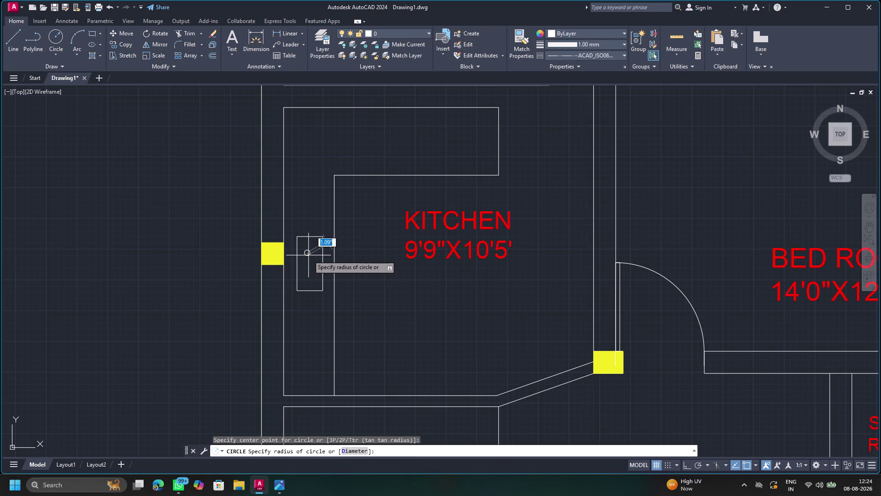
Draw two small stacked circles inside the kitchen wall fixture, like stove burners.
click(308, 255)
click(307, 274)
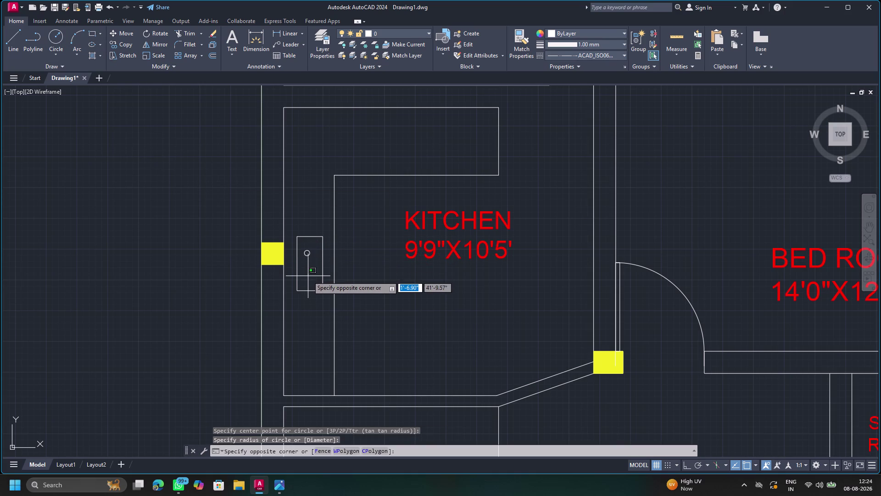
click(52, 43)
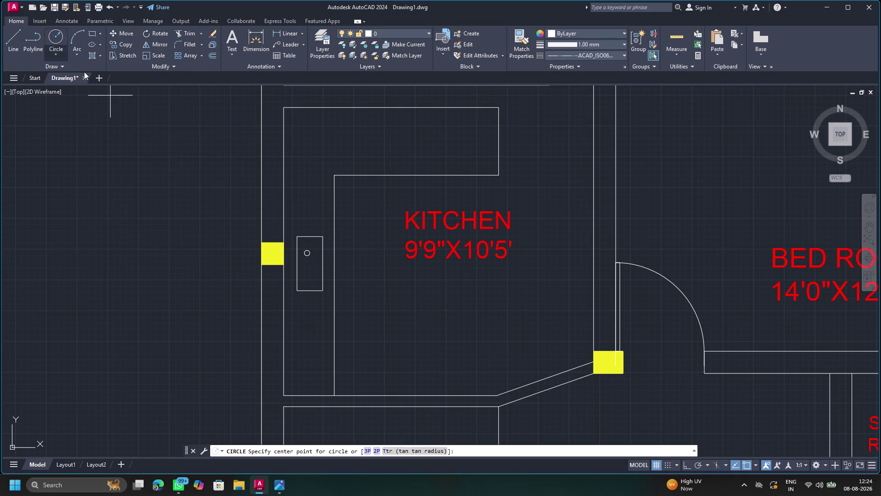
click(307, 276)
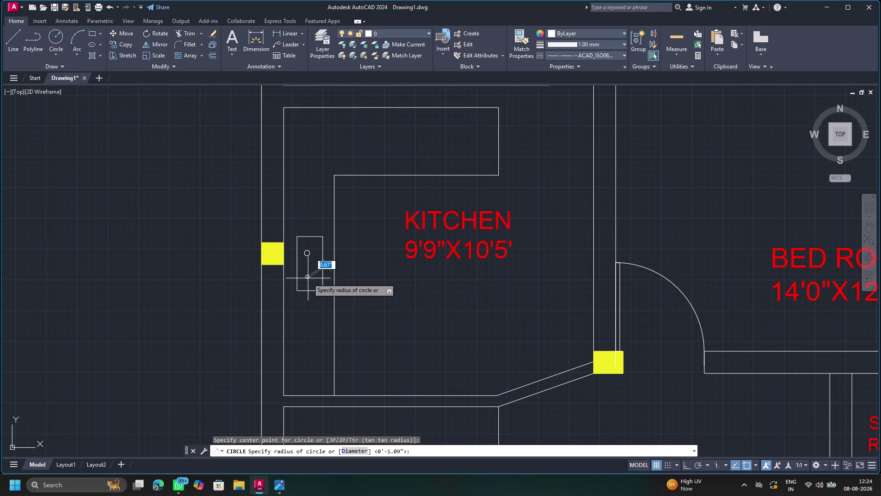
click(308, 278)
key(Escape)
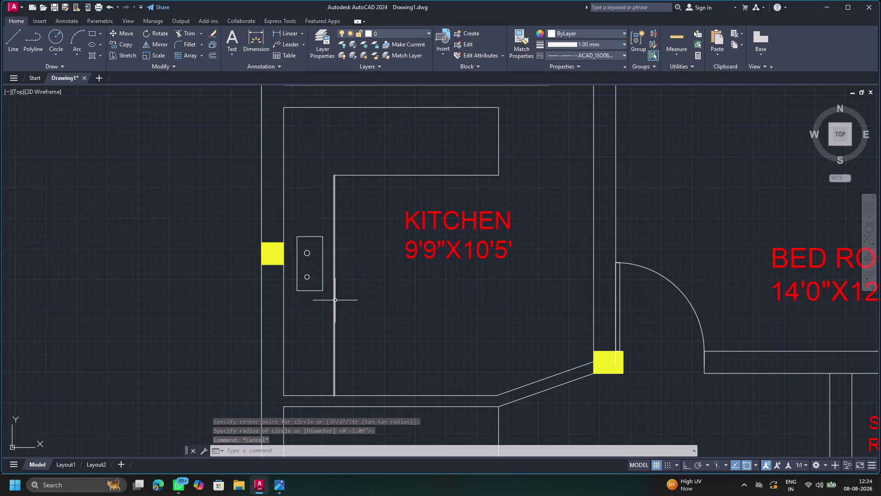
middle_drag(358, 326, 327, 237)
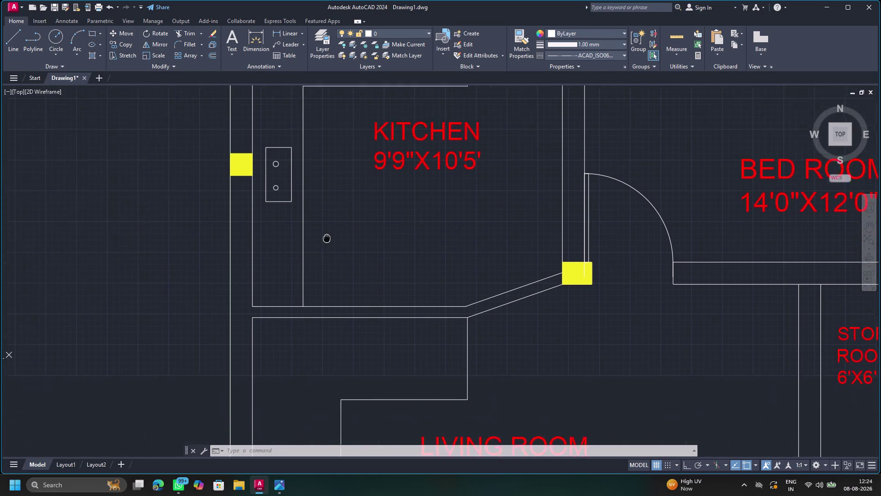
Copy the counter unit's vertical edge as a 3-copy array spaced leftward.
middle_drag(327, 237, 314, 209)
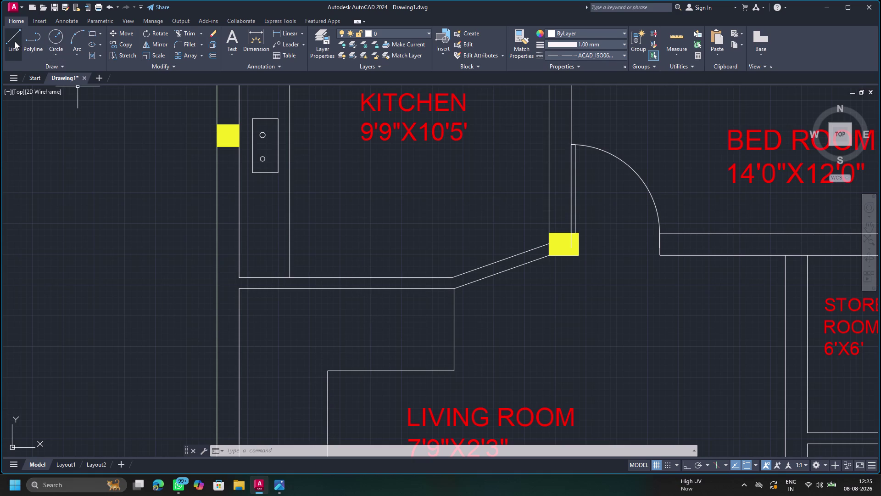
click(454, 347)
key(c)
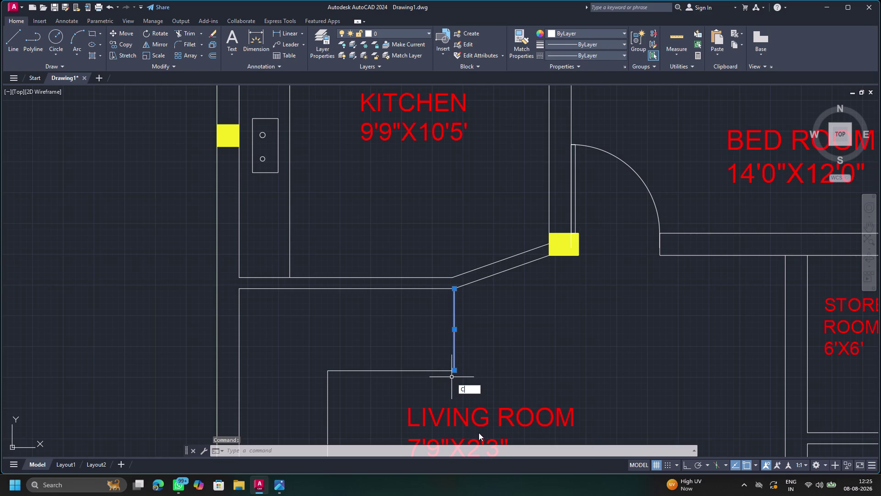
click(503, 407)
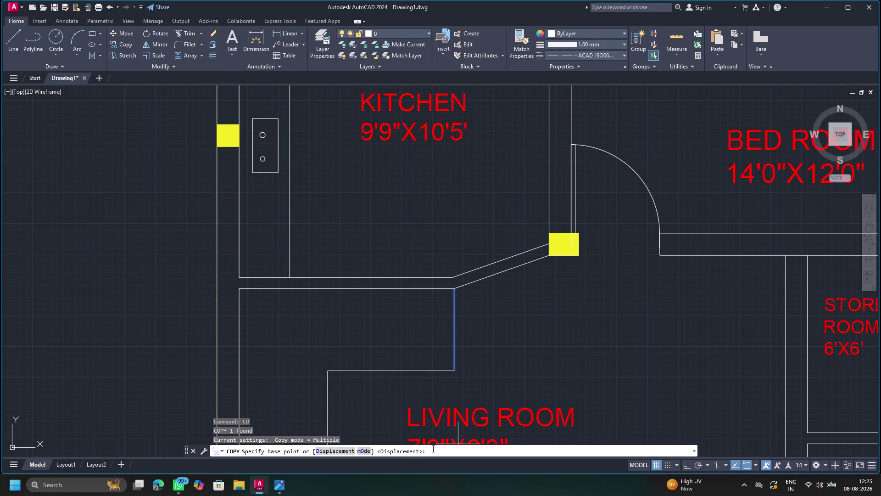
click(455, 371)
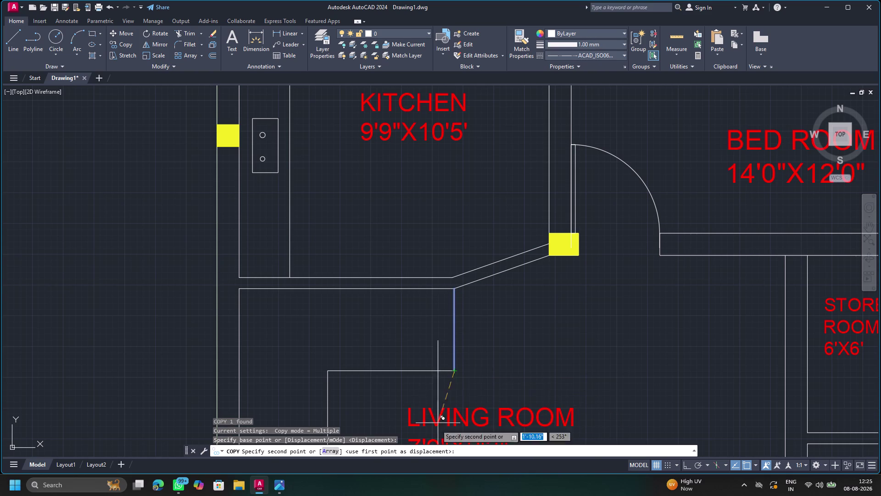
click(336, 449)
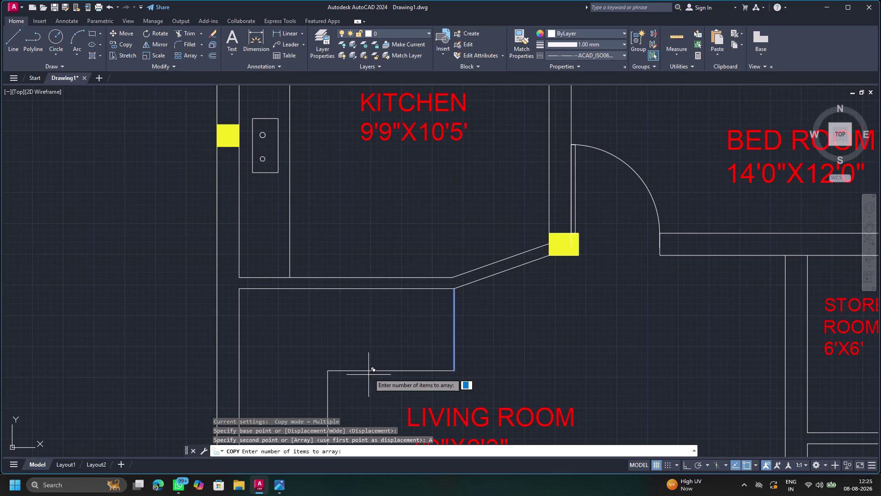
key(3)
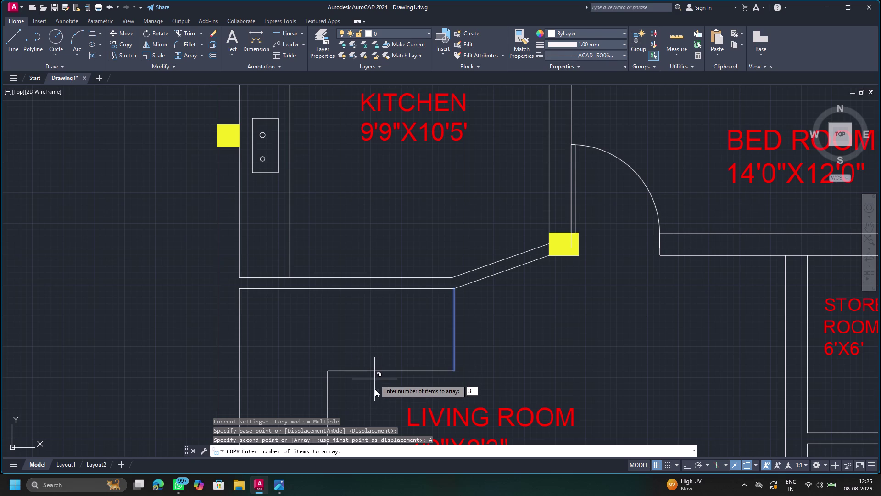
key(Return)
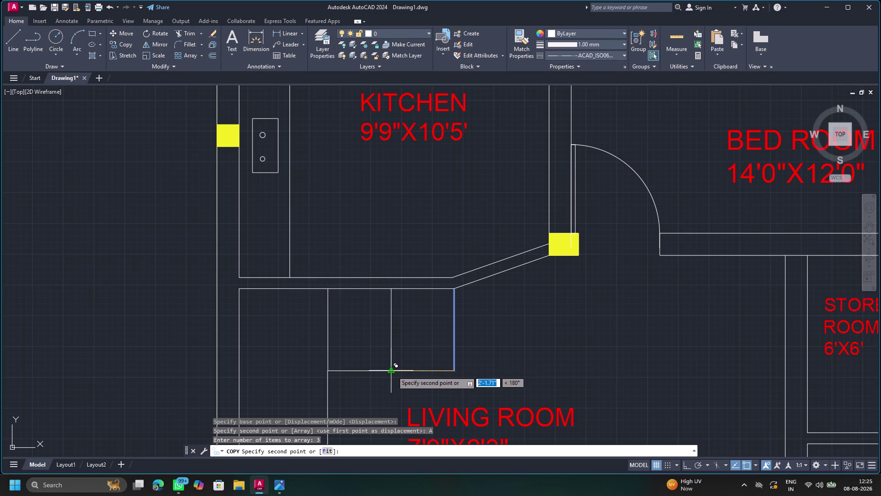
click(393, 371)
key(Escape)
scroll(down, 3)
middle_drag(385, 397, 428, 258)
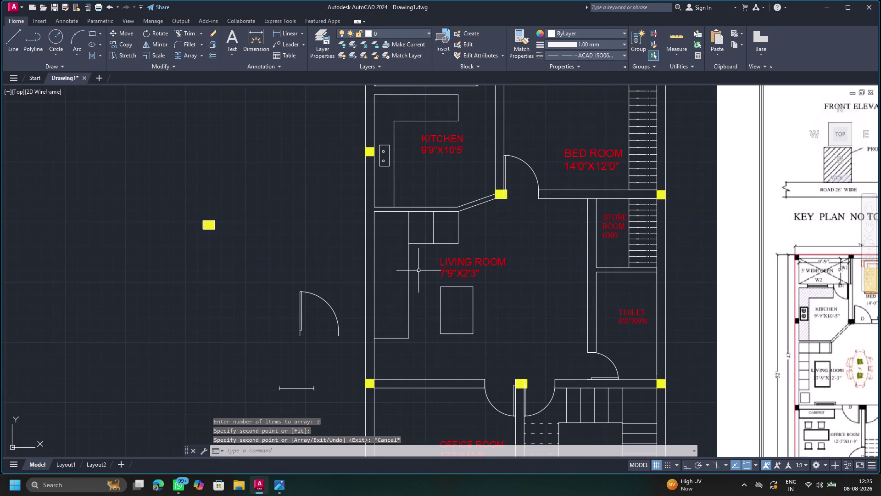
Copy the cabinet's bottom line as a 4-copy array spaced upward, with Ortho on.
click(394, 338)
key(c)
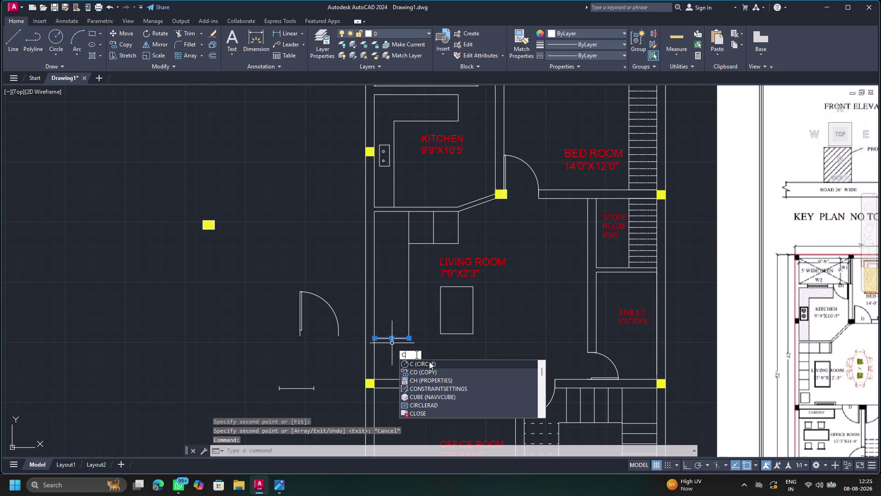
click(432, 370)
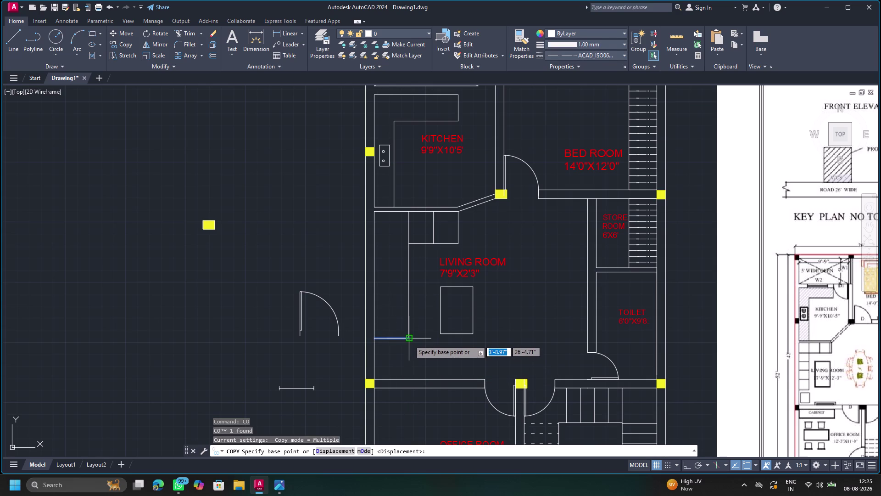
click(409, 340)
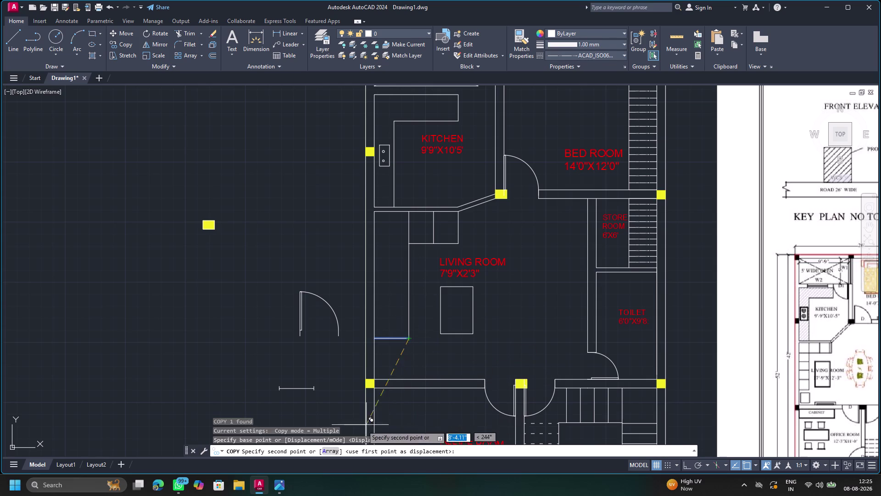
click(337, 450)
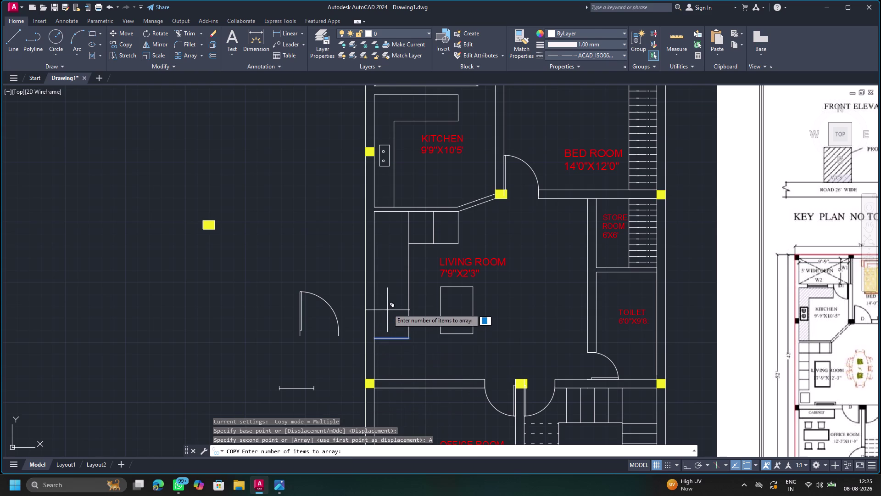
key(4)
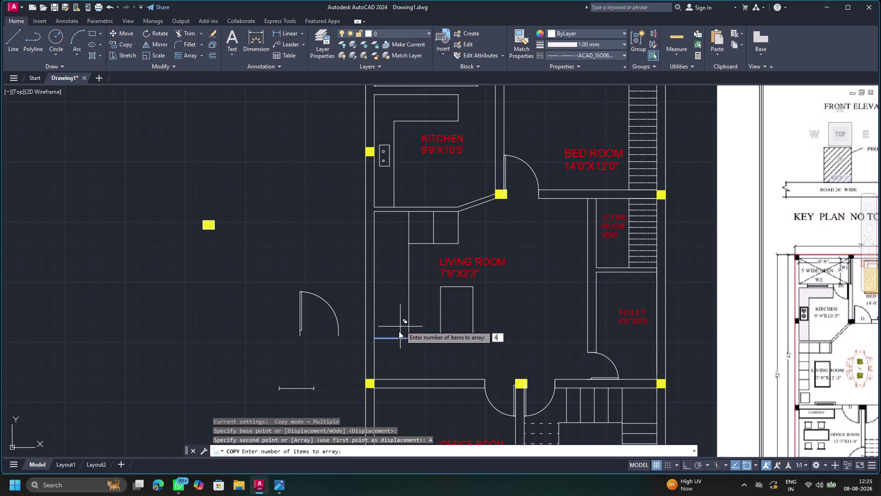
key(Return)
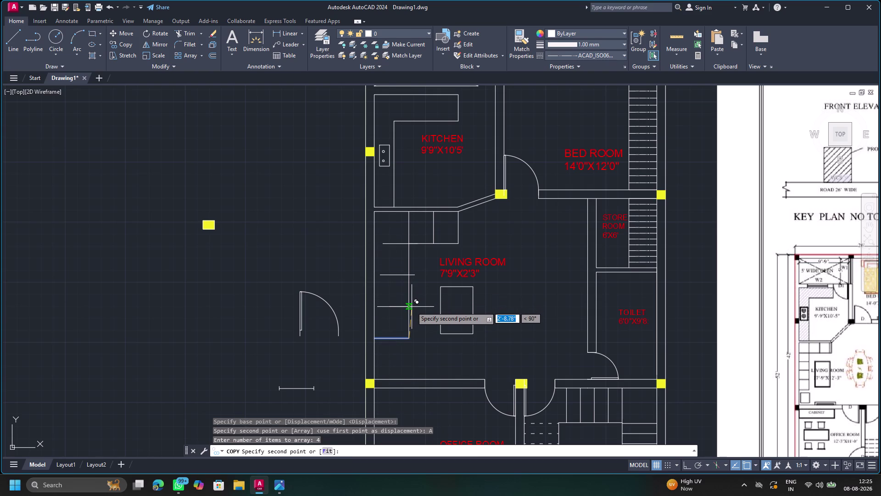
key(F8)
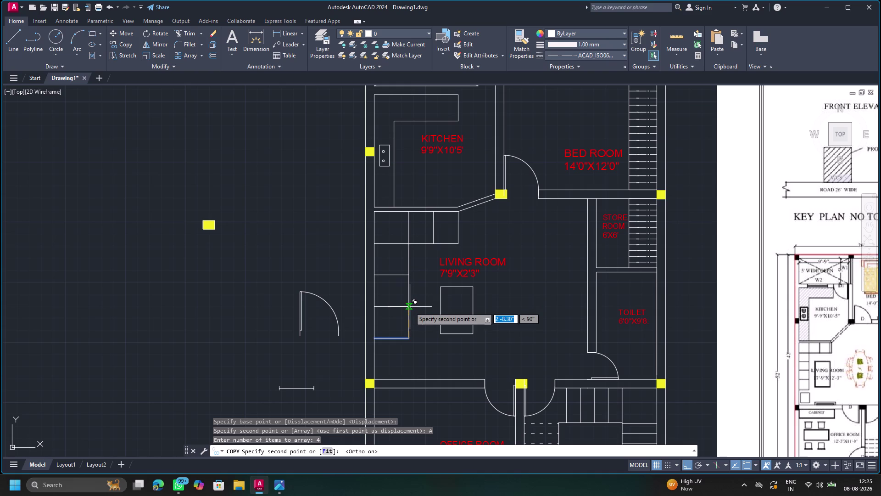
click(410, 306)
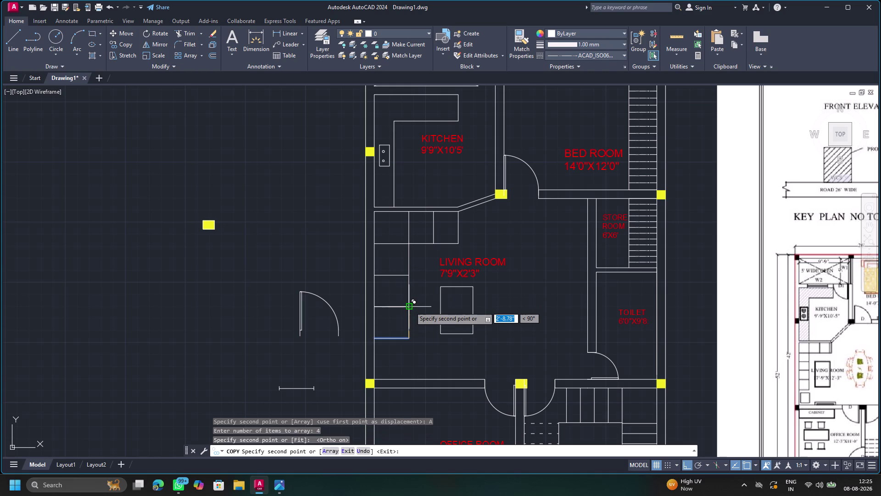
key(Escape)
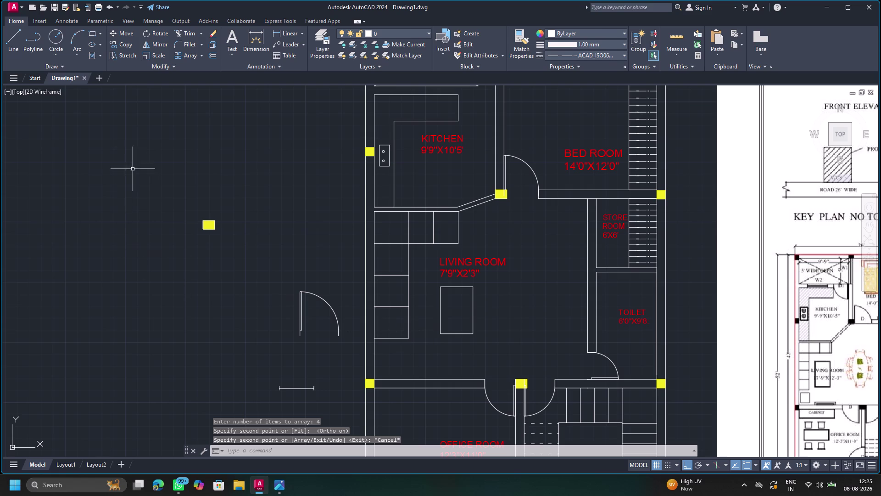
click(91, 33)
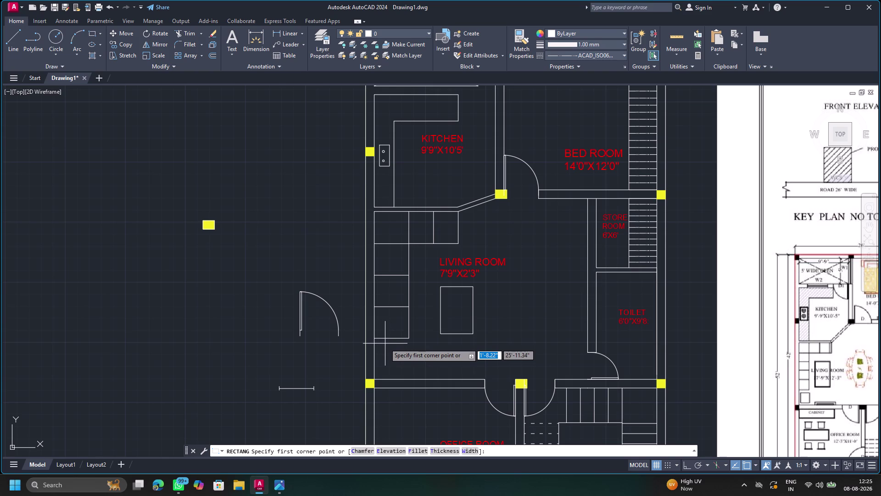
Complete the small box in the living room's lower left.
click(385, 343)
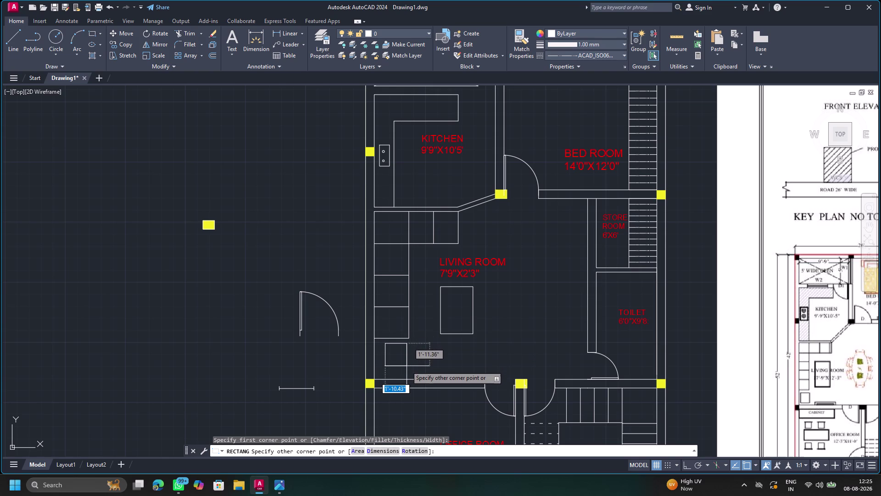
click(408, 371)
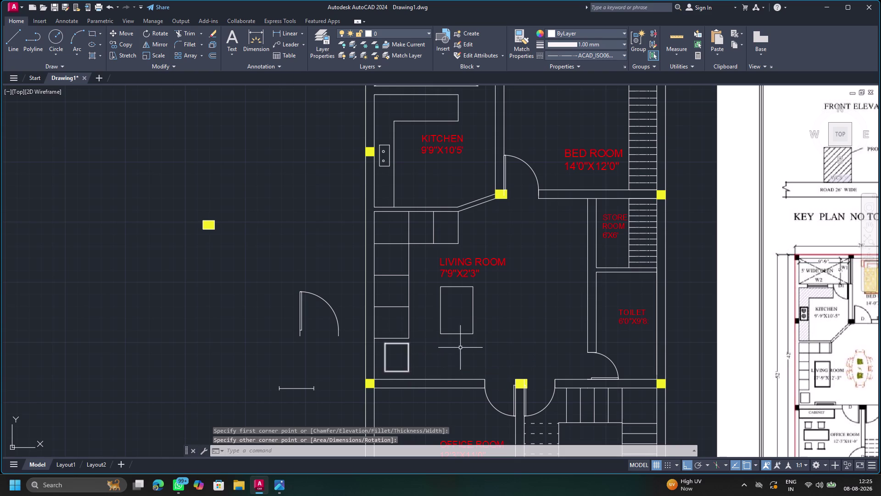
click(18, 41)
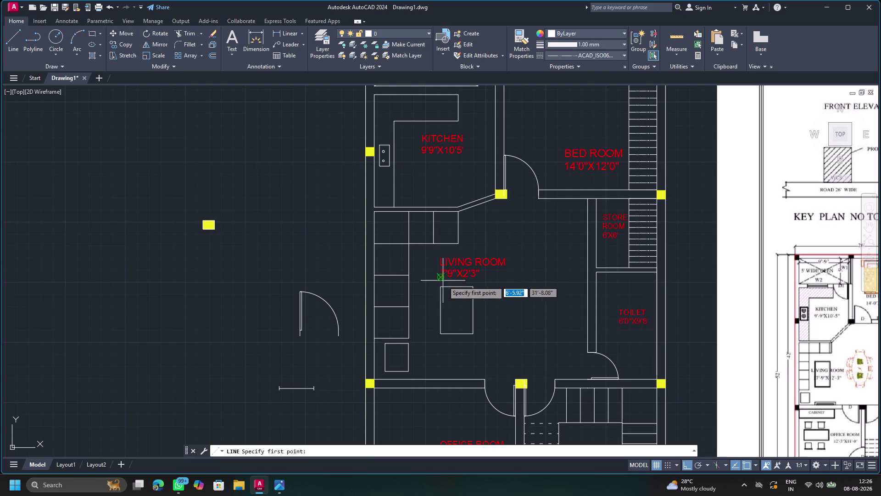
key(Escape)
Draw a thin rectangle along the living room's bottom wall and change its linetype.
click(89, 32)
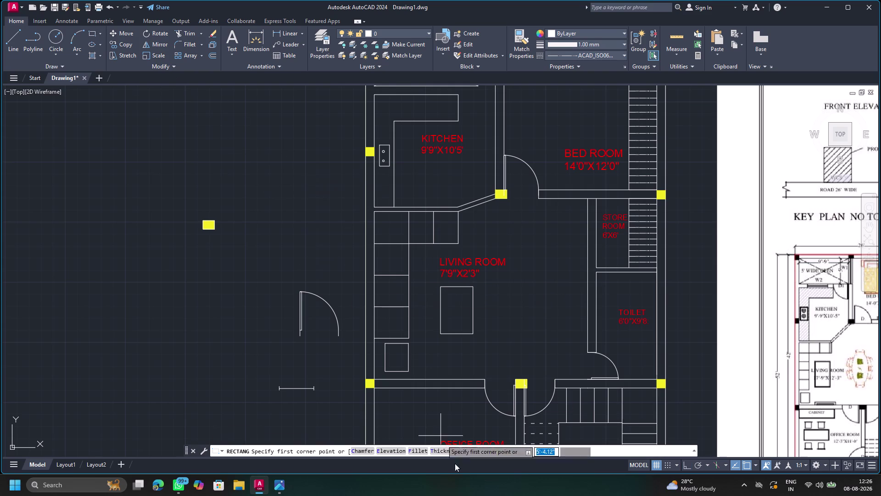
click(421, 379)
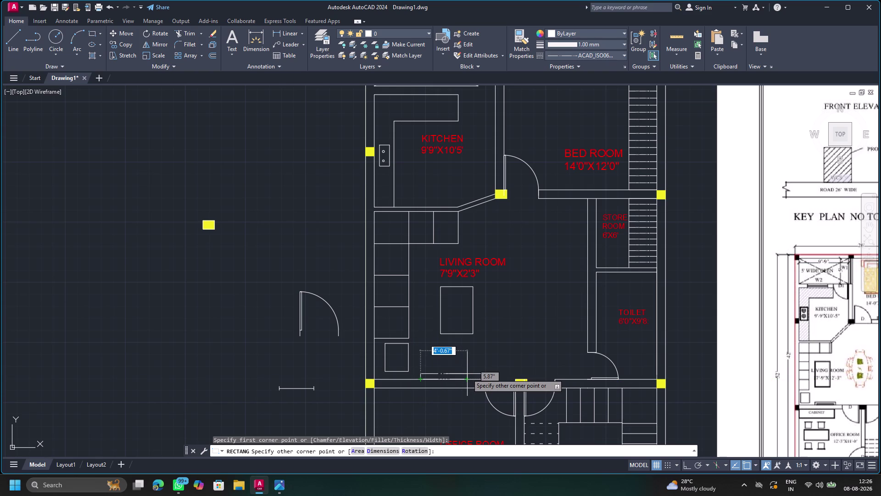
click(467, 373)
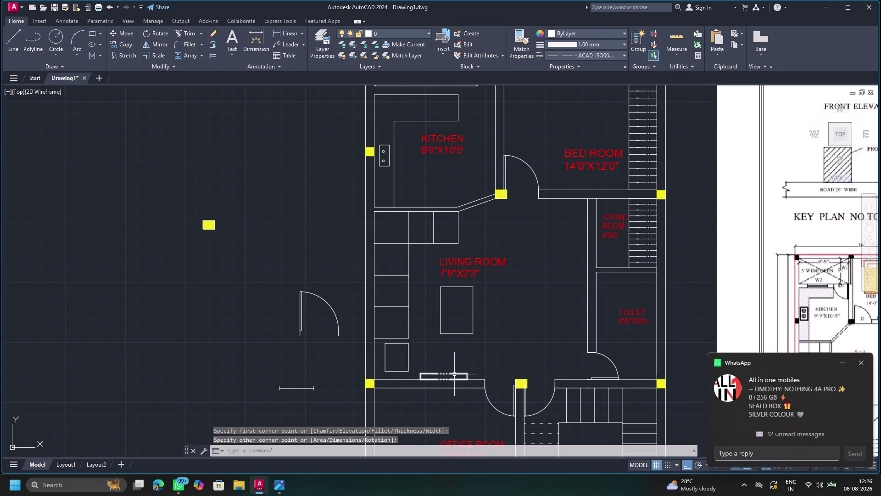
click(454, 374)
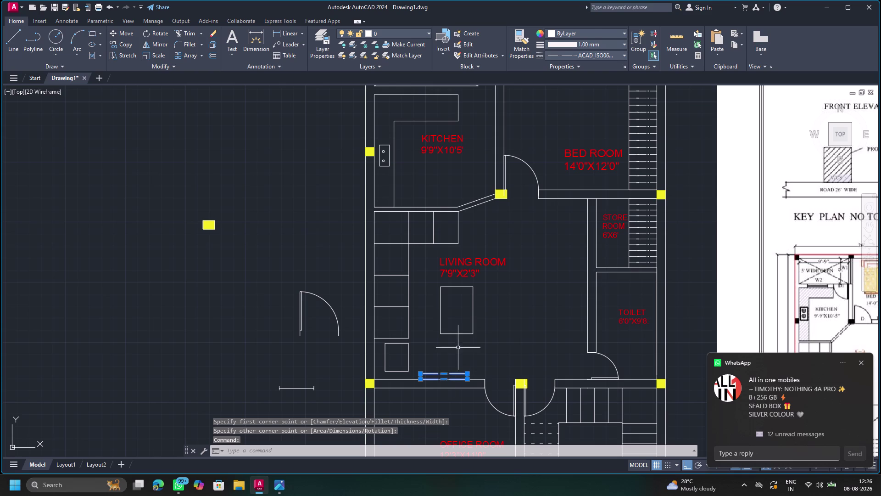
click(597, 54)
click(585, 67)
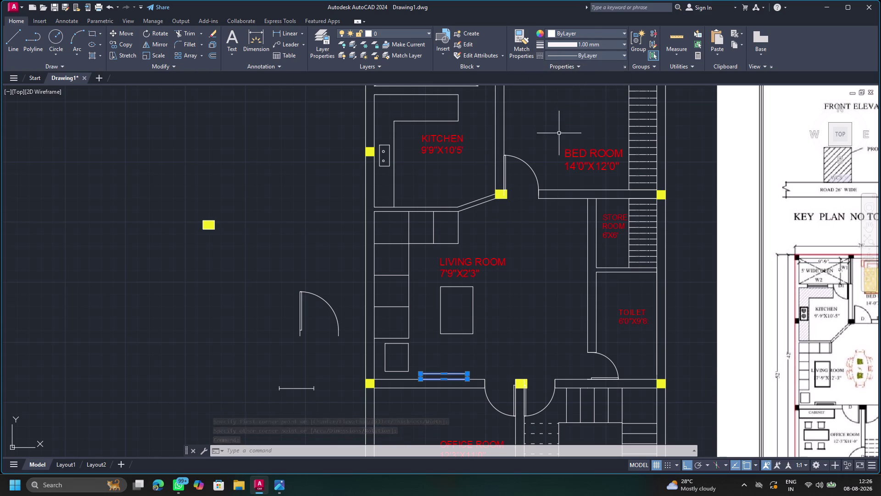
key(Escape)
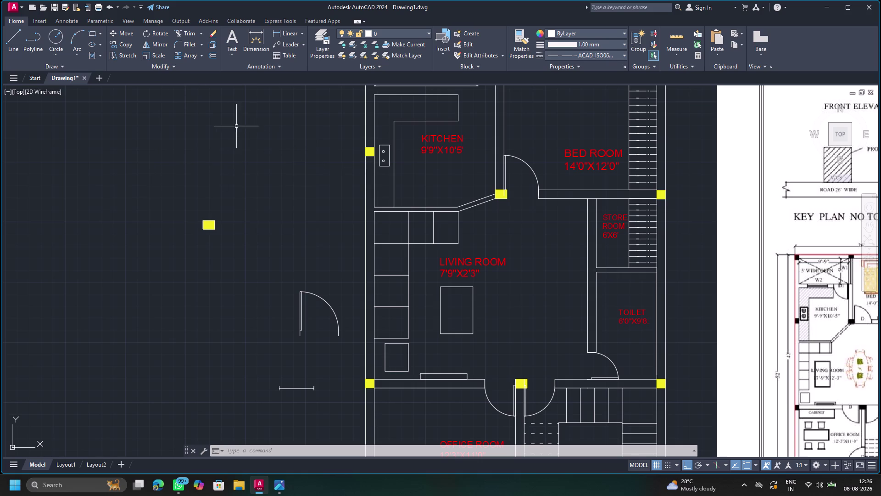
click(91, 32)
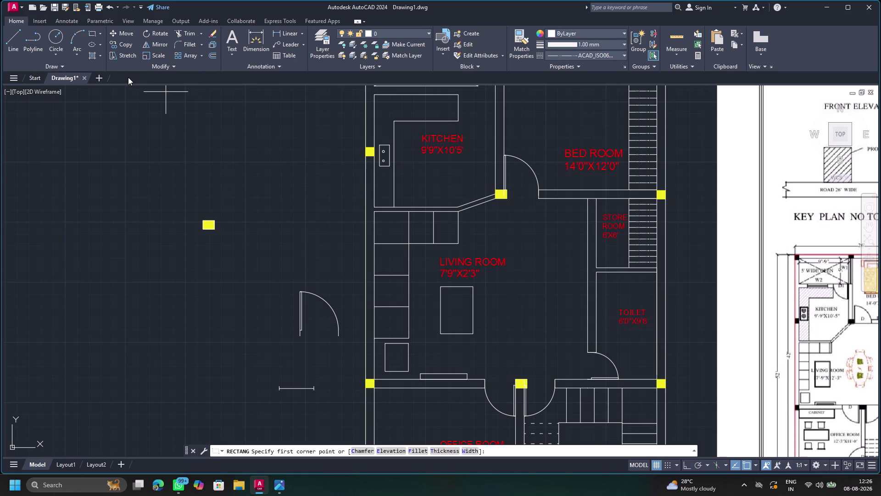
Draw a thin rectangle inside the counter with a ByLayer continuous linetype.
scroll(up, 3)
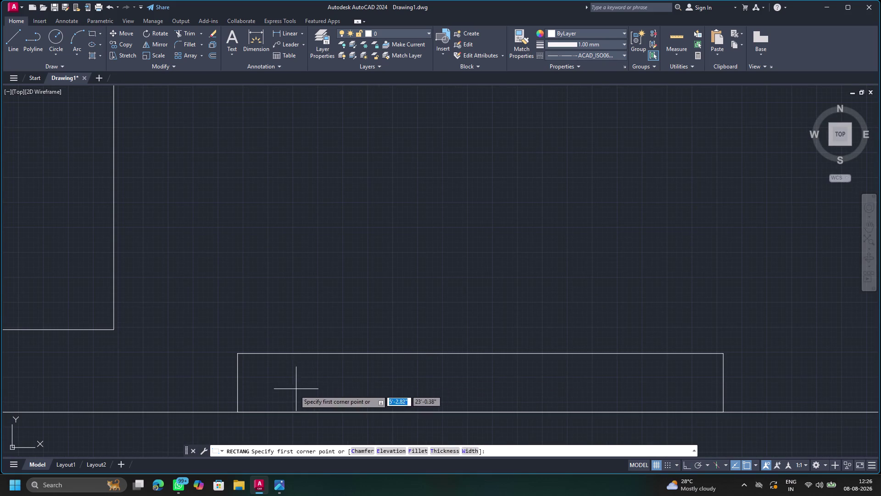
click(247, 412)
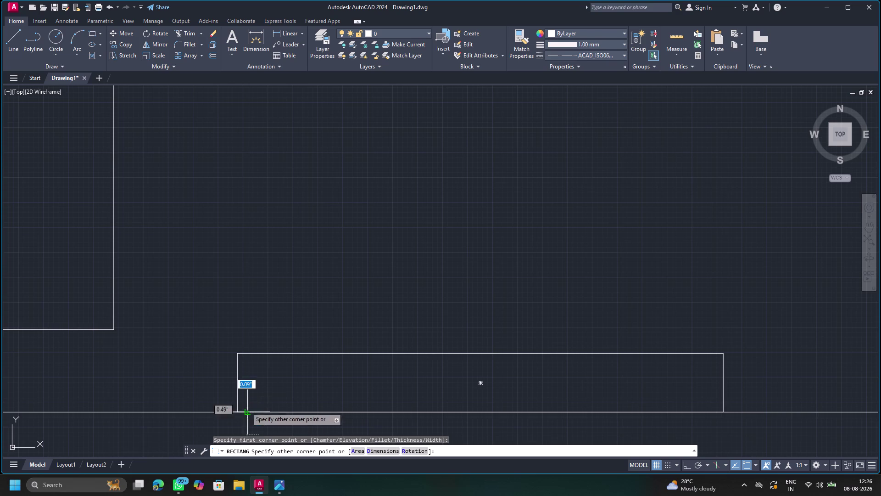
click(700, 402)
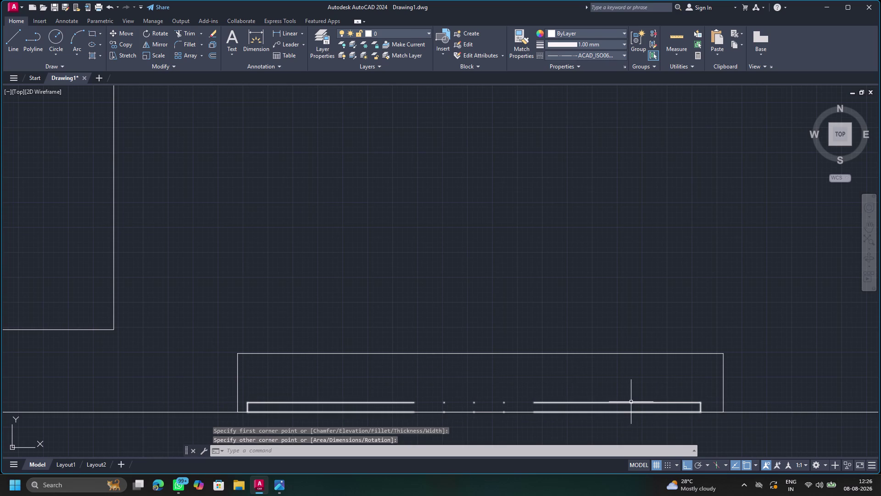
click(629, 401)
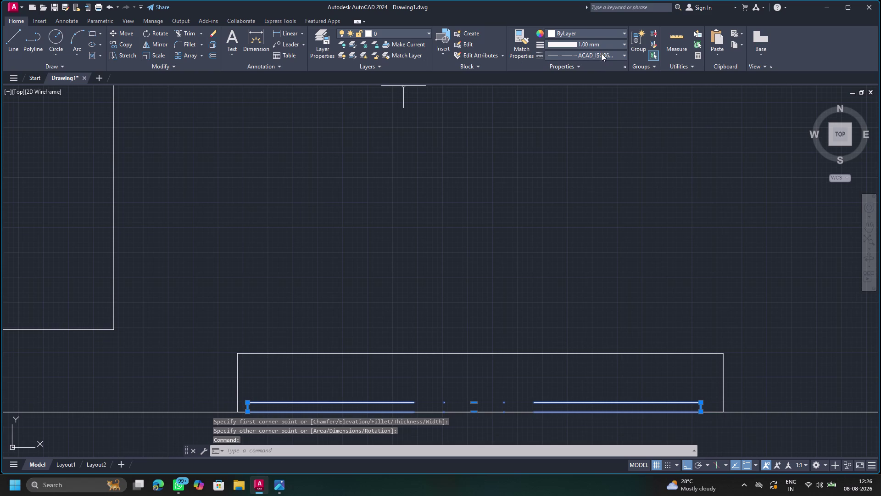
click(602, 53)
click(590, 63)
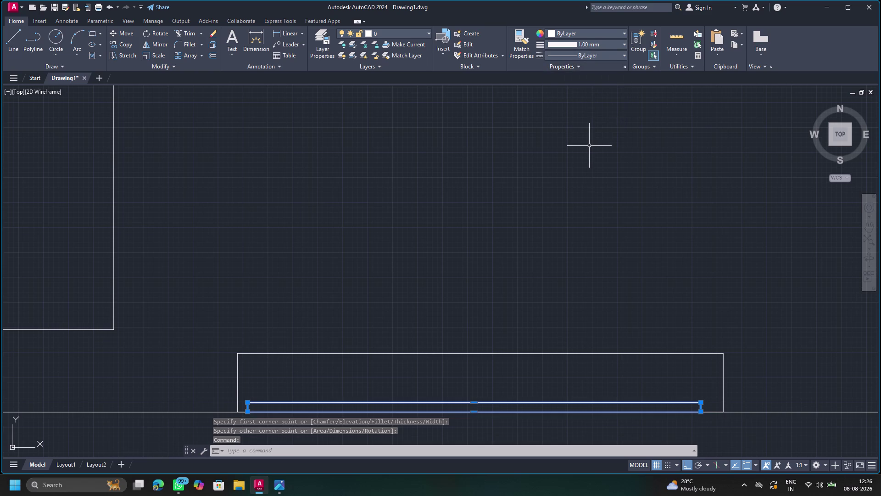
key(Escape)
Pan and zoom to view the reference plan, then recentre on the wall counter.
scroll(down, 3)
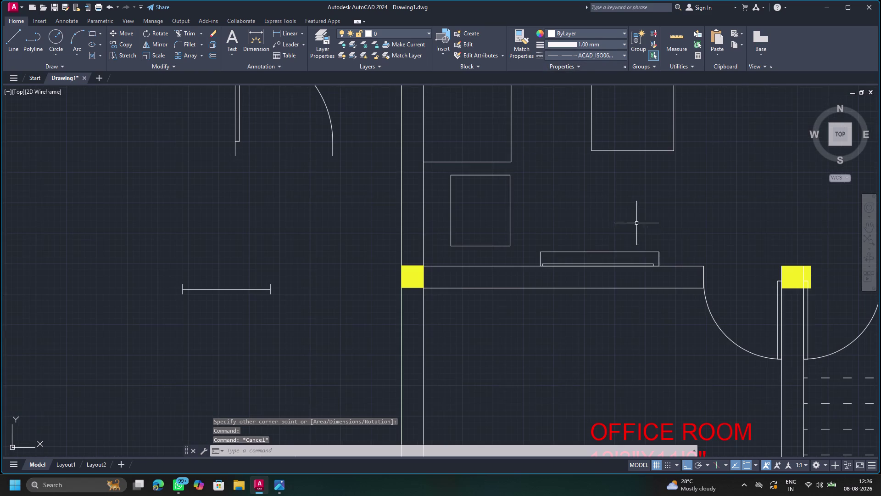
scroll(down, 3)
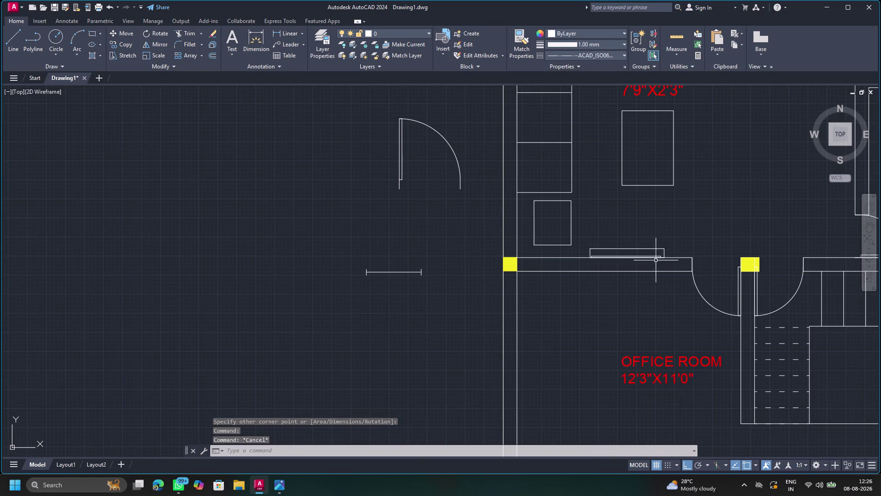
scroll(up, 3)
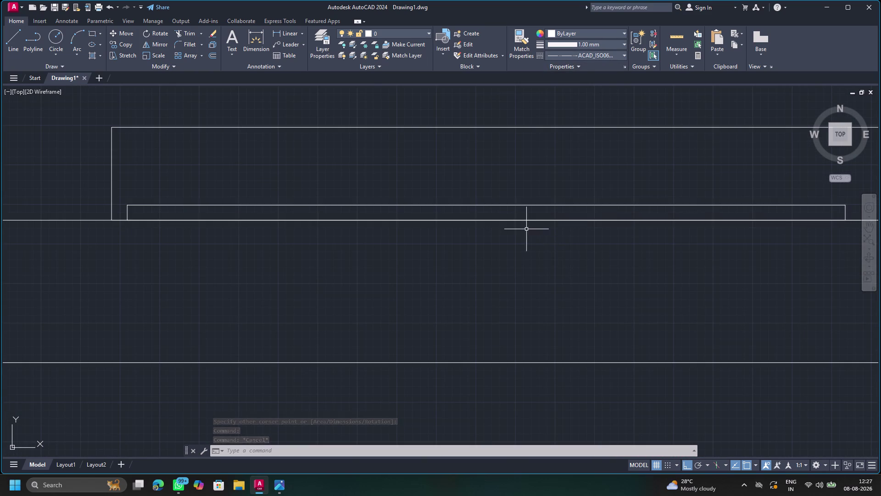
scroll(down, 3)
scroll(down, 3)
middle_drag(632, 200, 598, 235)
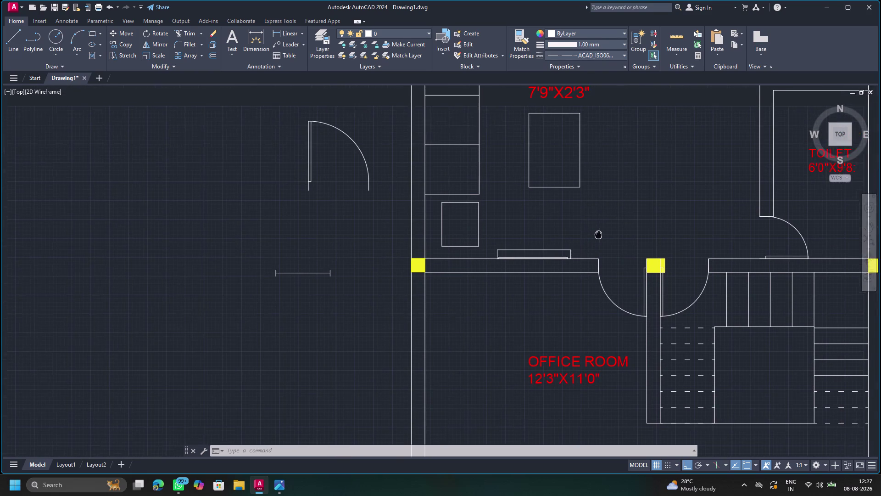
middle_drag(598, 235, 591, 242)
scroll(down, 3)
middle_drag(614, 200, 616, 201)
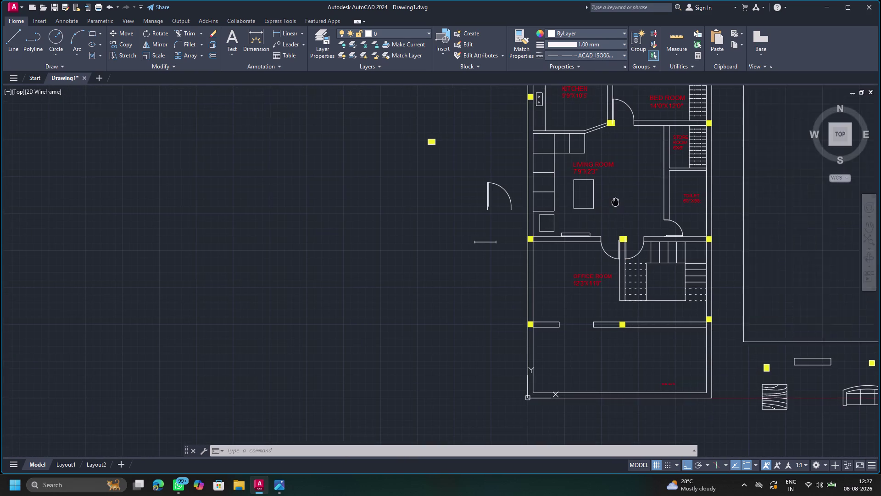
middle_drag(617, 201, 546, 254)
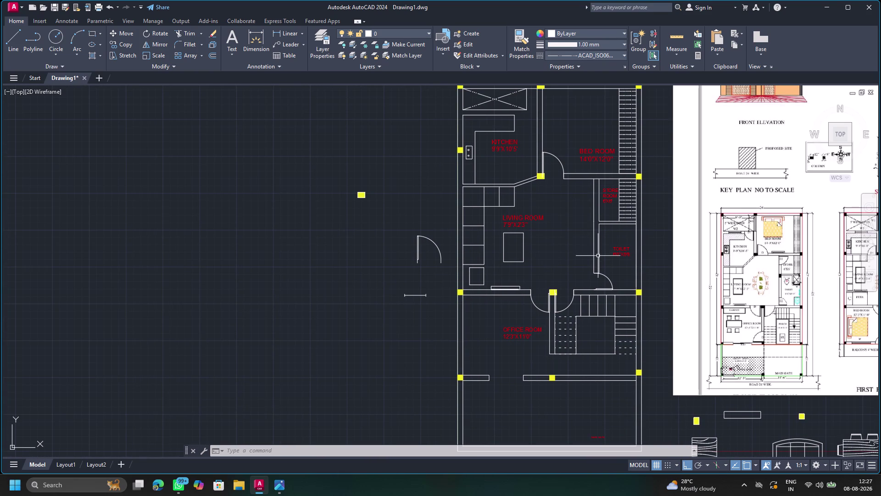
scroll(up, 3)
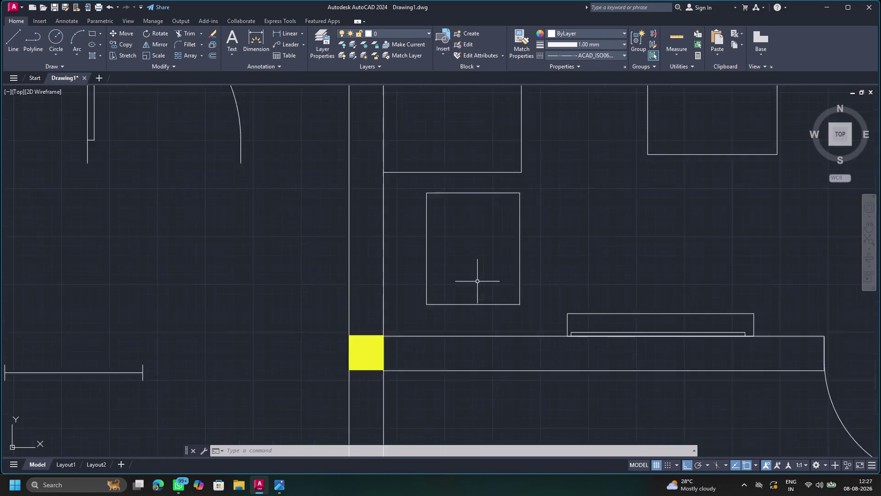
scroll(up, 3)
middle_drag(647, 281, 330, 218)
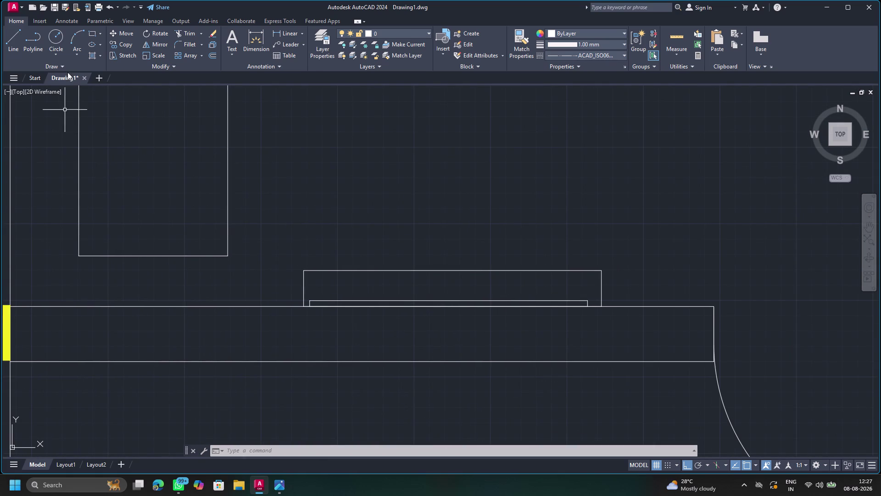
click(98, 52)
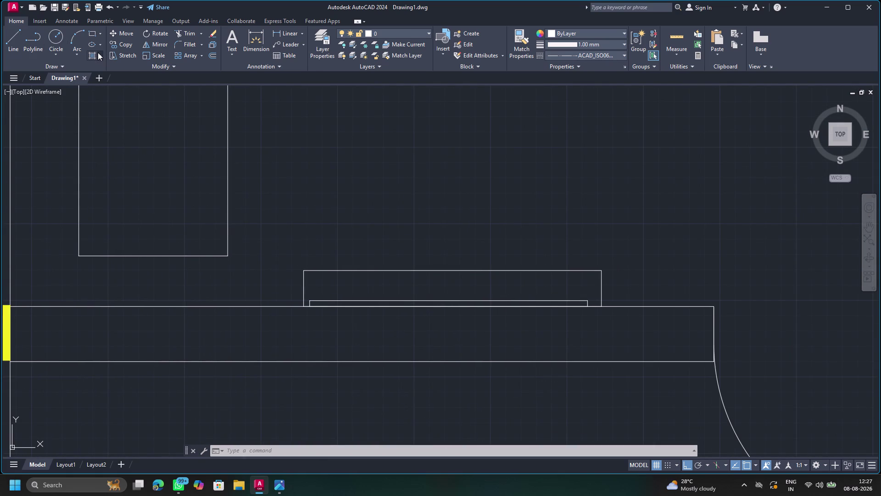
Apply a SOLID hatch above the strip, then delete the misplaced fill.
click(92, 54)
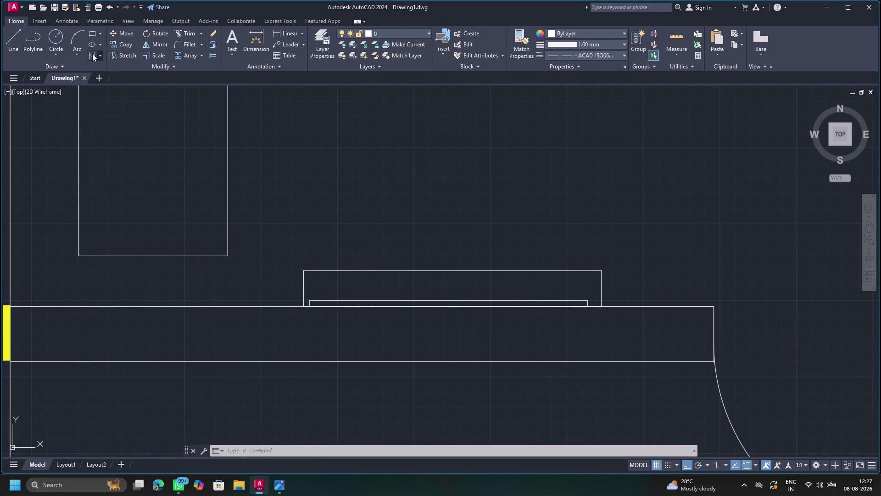
click(87, 45)
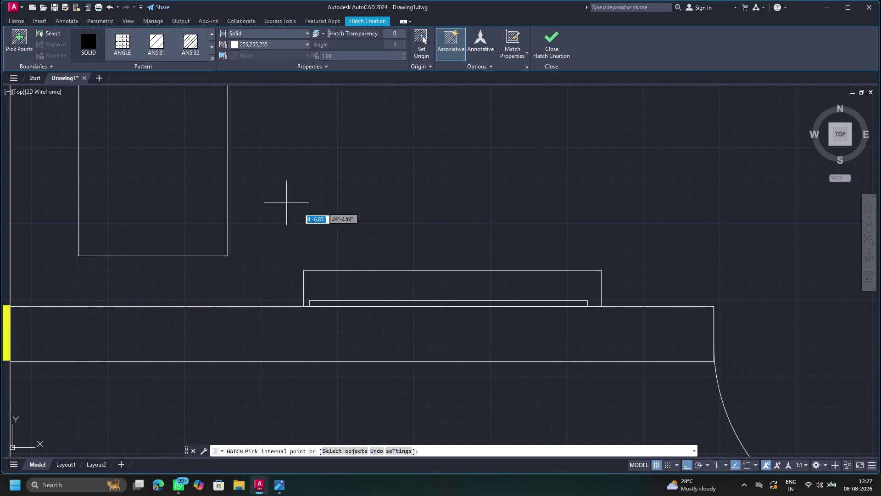
click(377, 280)
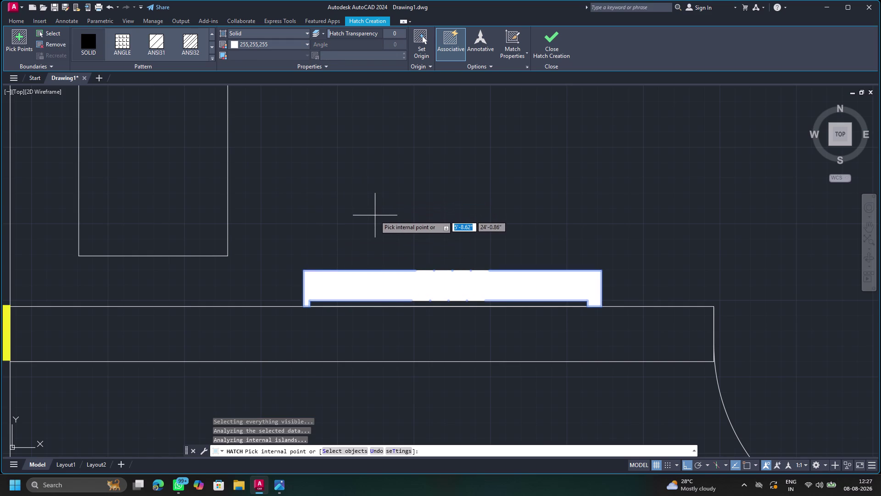
key(Escape)
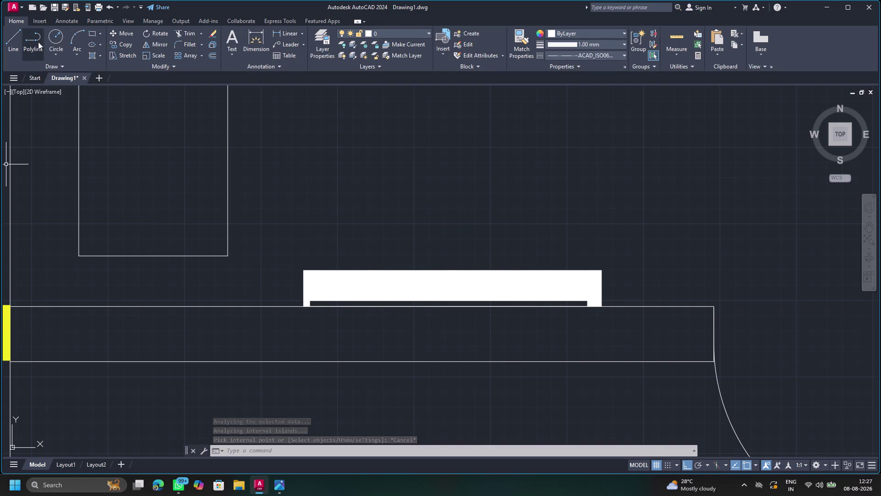
click(376, 287)
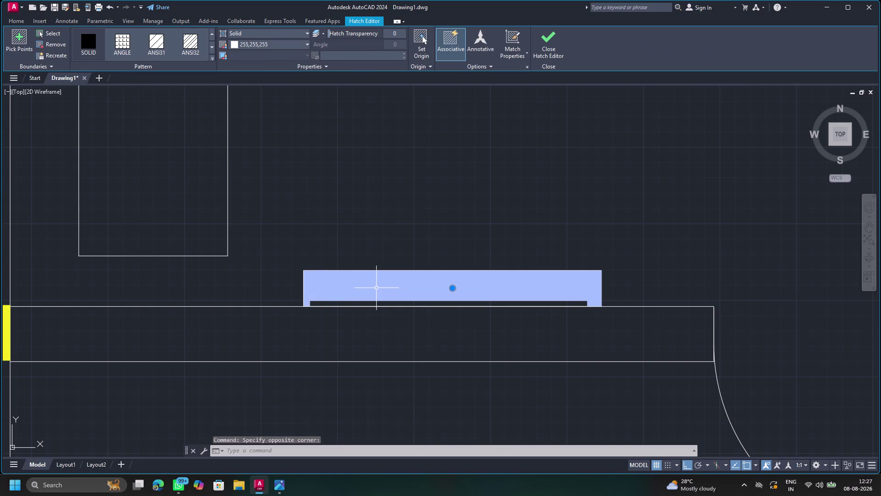
key(Delete)
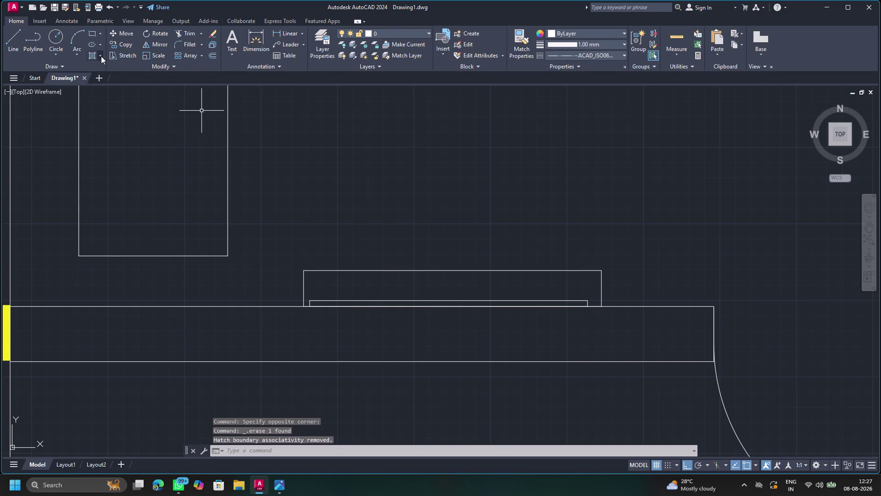
Fill the thin strip inside the counter with a SOLID hatch.
click(91, 57)
click(87, 42)
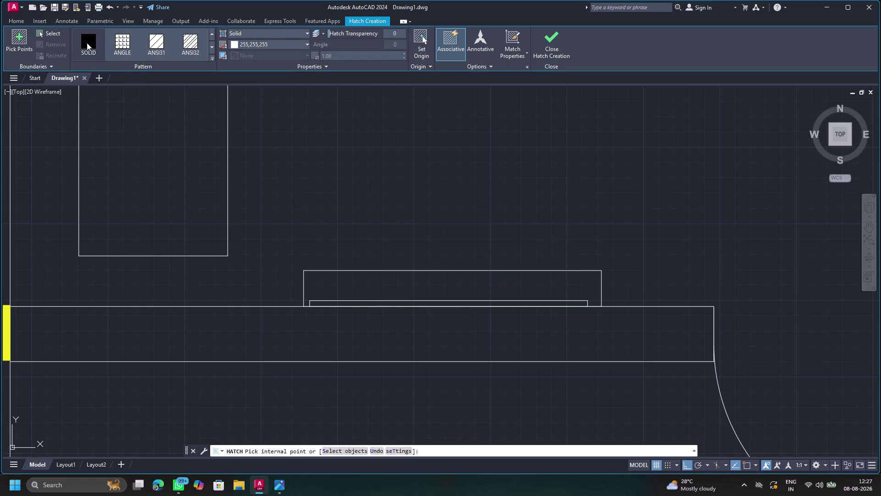
click(387, 305)
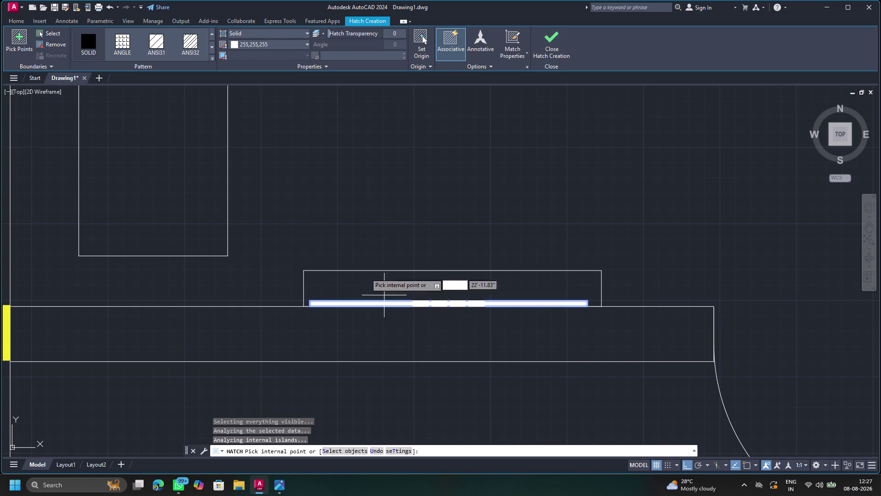
key(Escape)
scroll(down, 3)
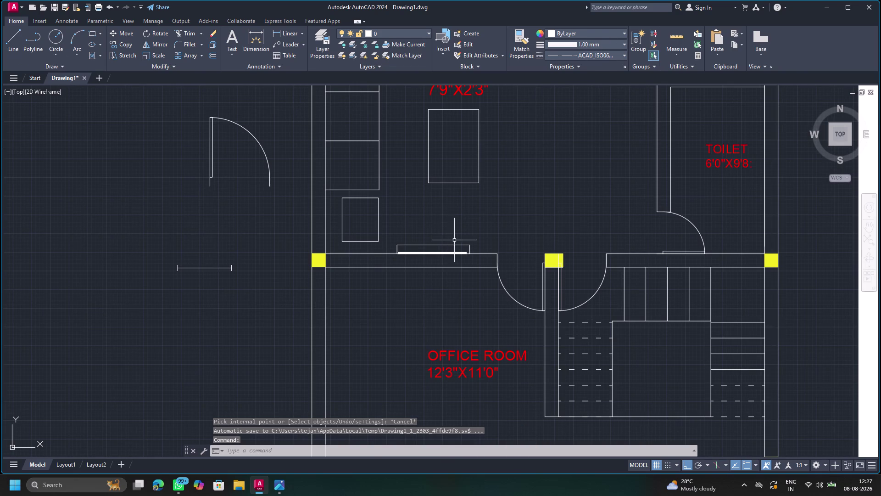
Copy the dining table block into the living room.
scroll(down, 3)
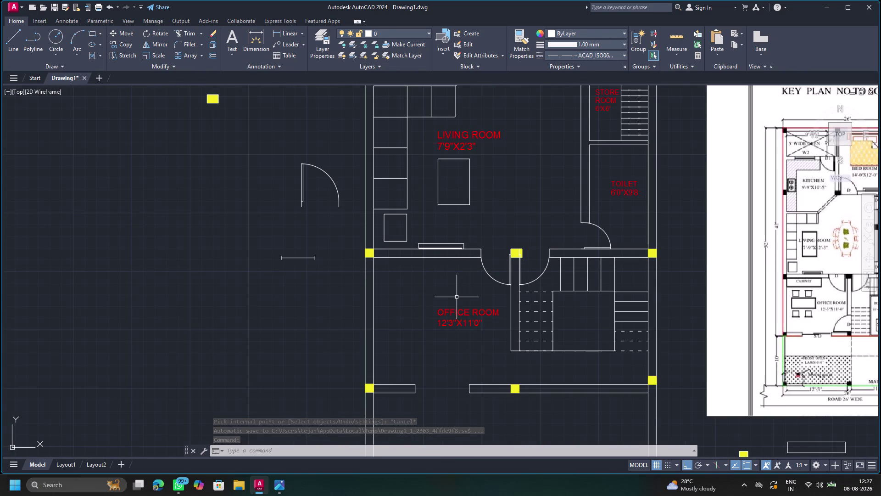
middle_drag(457, 297, 275, 220)
scroll(down, 3)
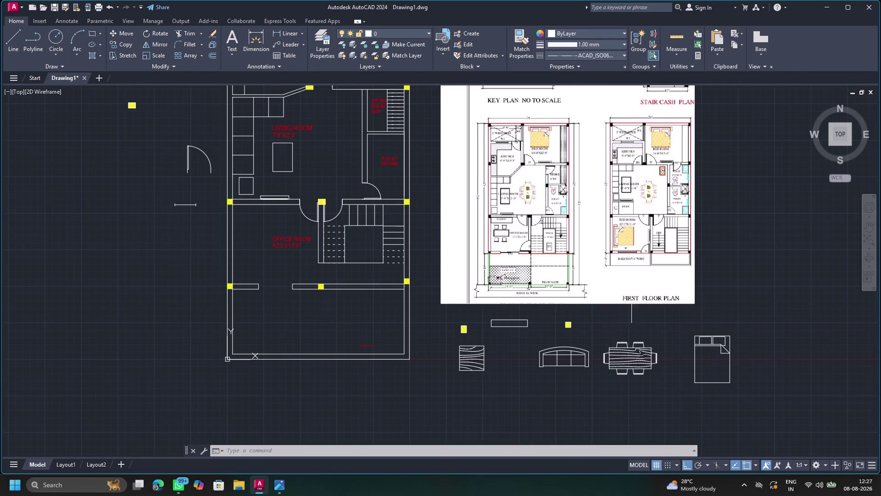
click(631, 347)
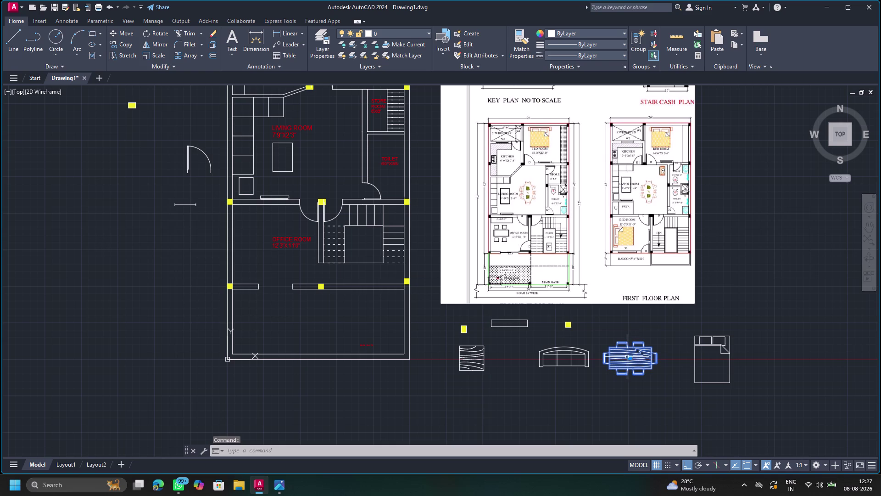
click(126, 46)
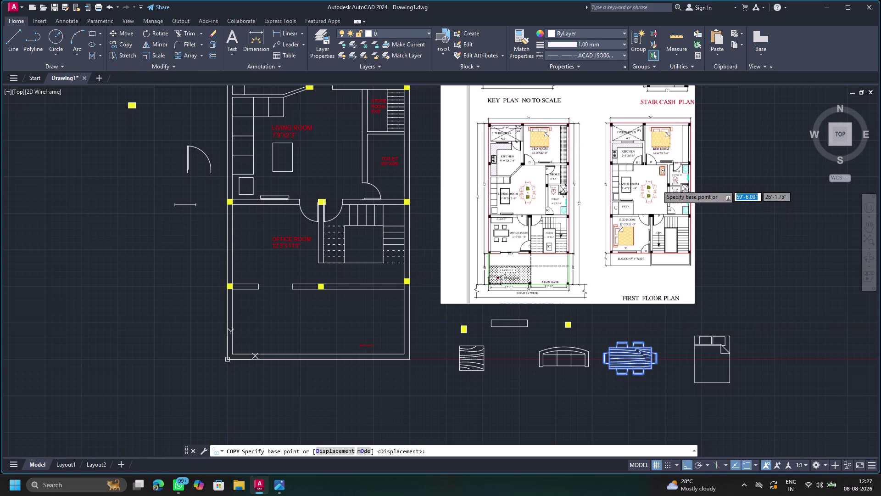
drag(631, 360, 631, 360)
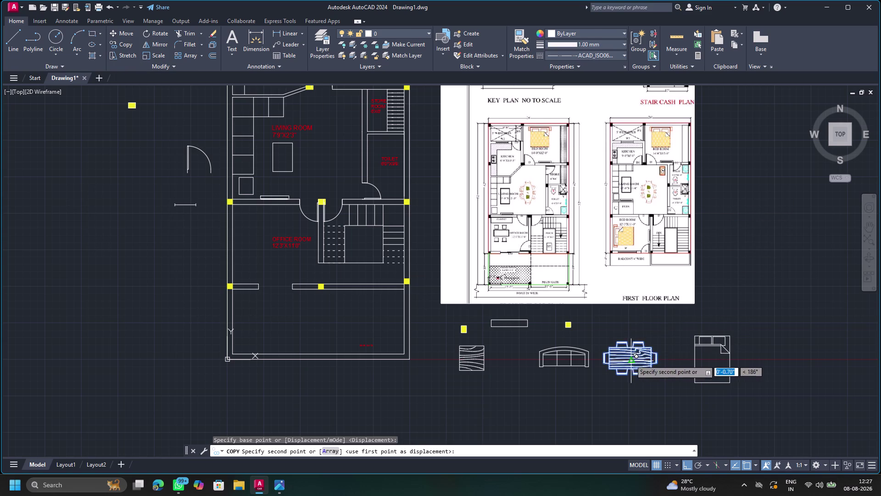
drag(630, 360, 382, 199)
key(F8)
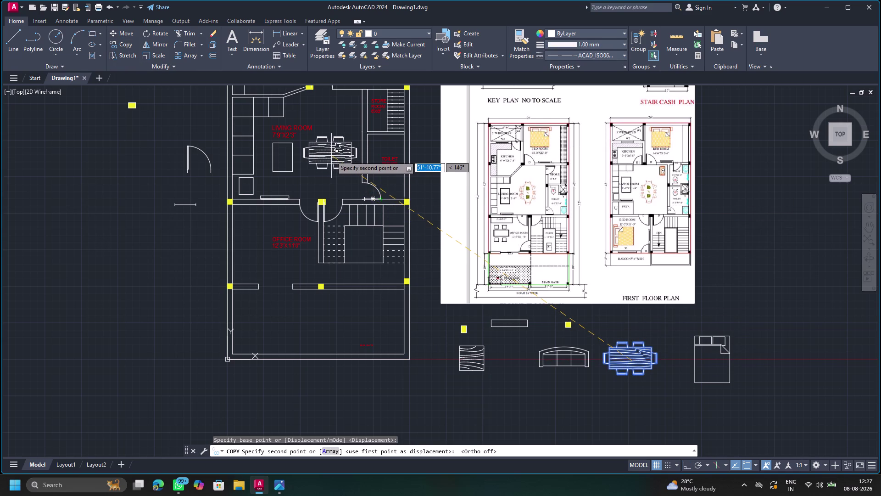
click(330, 158)
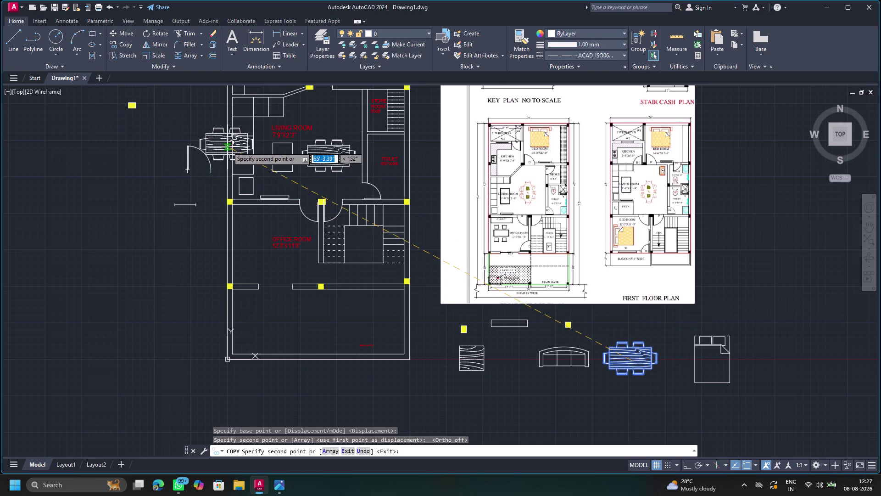
key(Escape)
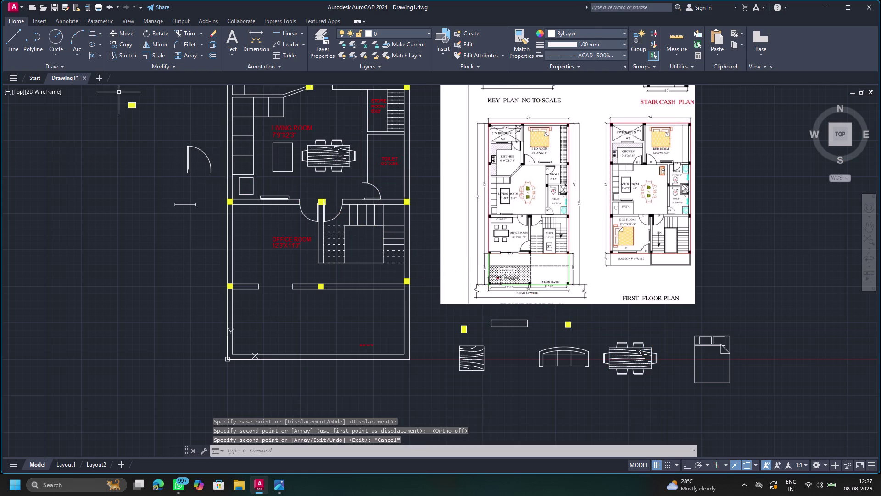
click(329, 158)
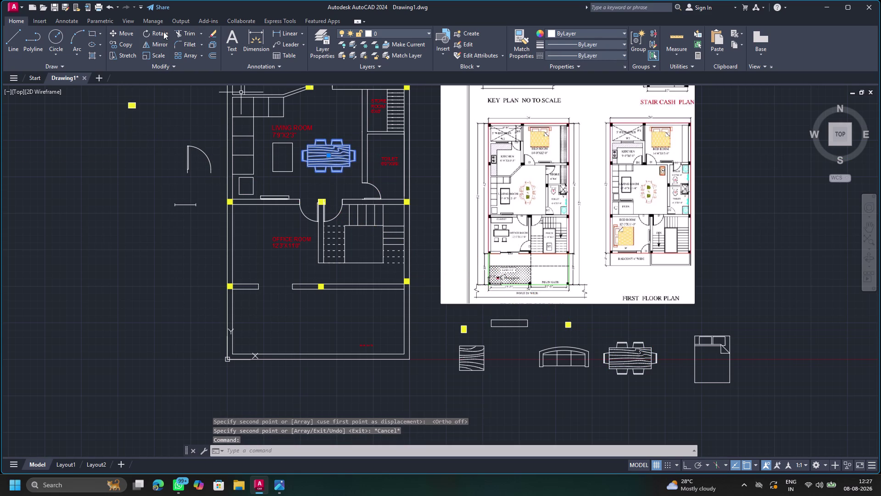
Rotate the living-room dining table 90° about its centre, with Ortho on.
click(163, 32)
click(329, 154)
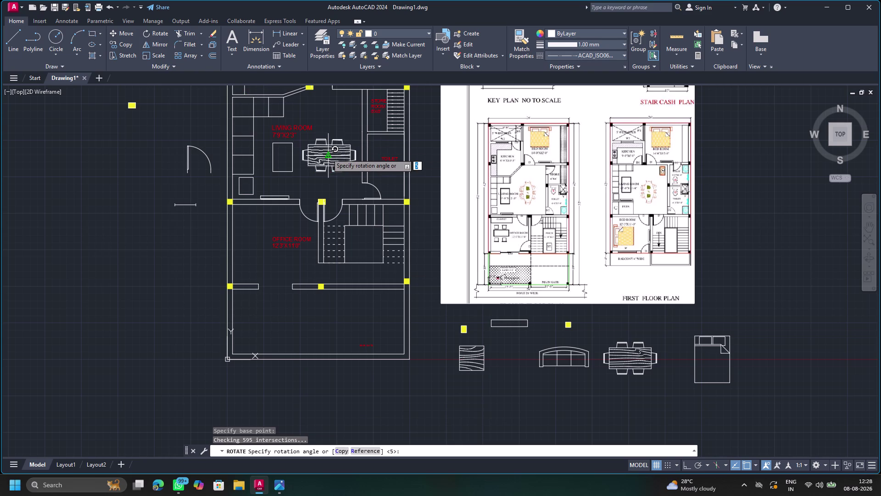
key(F8)
click(331, 180)
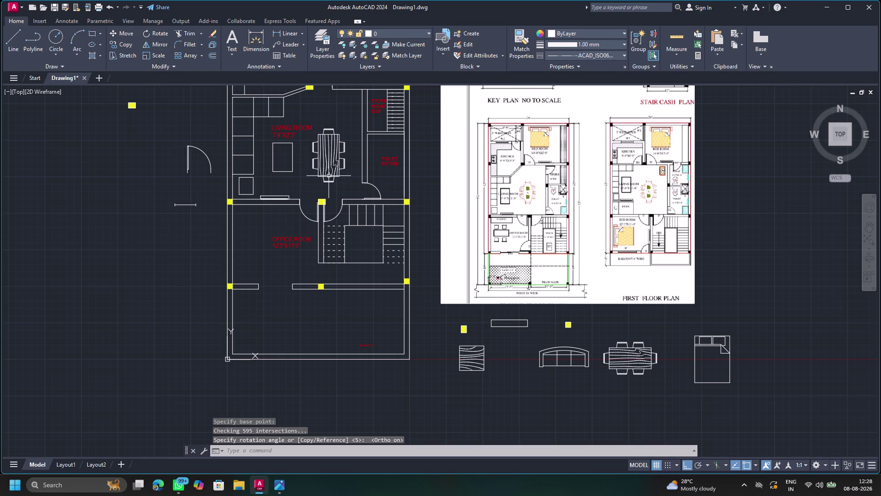
Move the table twice to settle it beside the central small table.
click(332, 153)
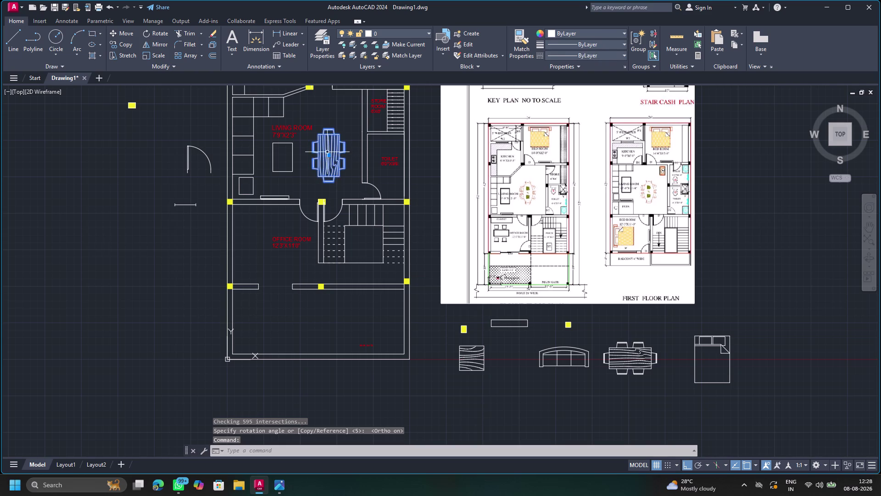
click(127, 34)
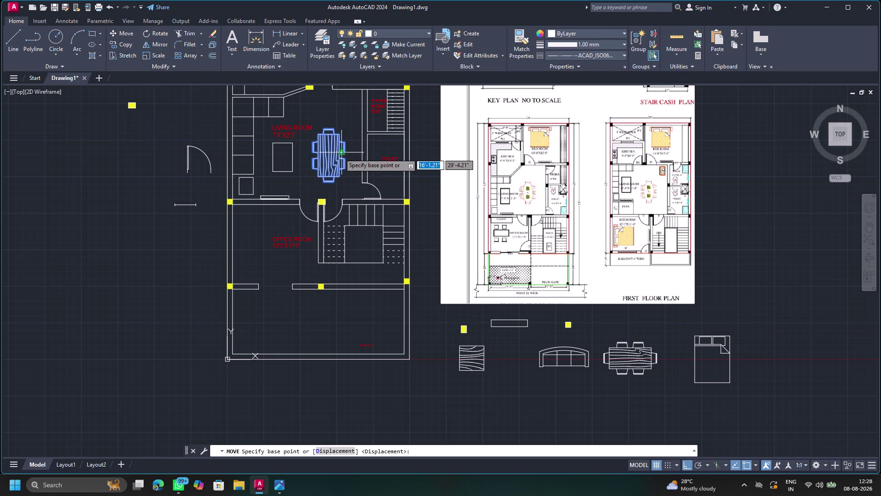
drag(329, 154, 313, 159)
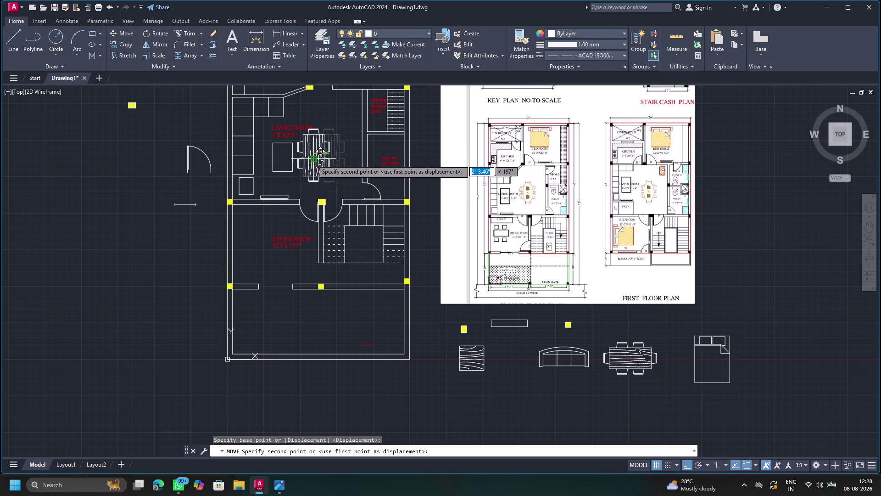
drag(313, 160, 314, 163)
click(314, 163)
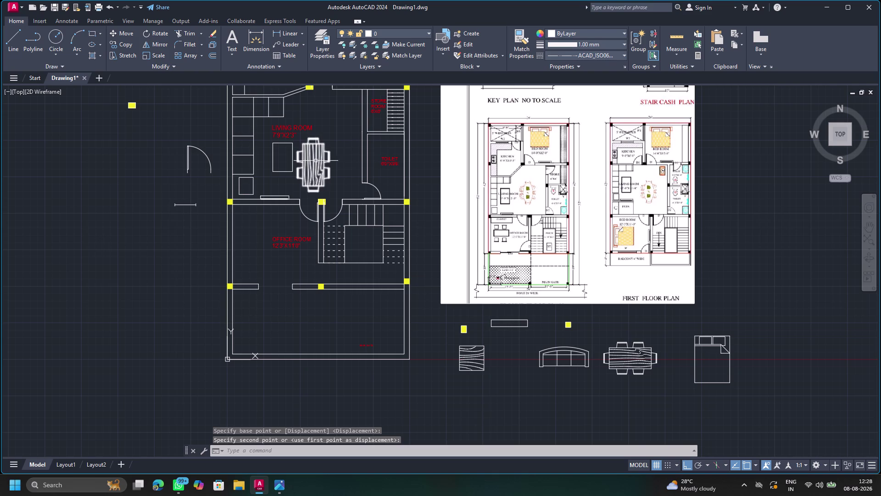
click(313, 165)
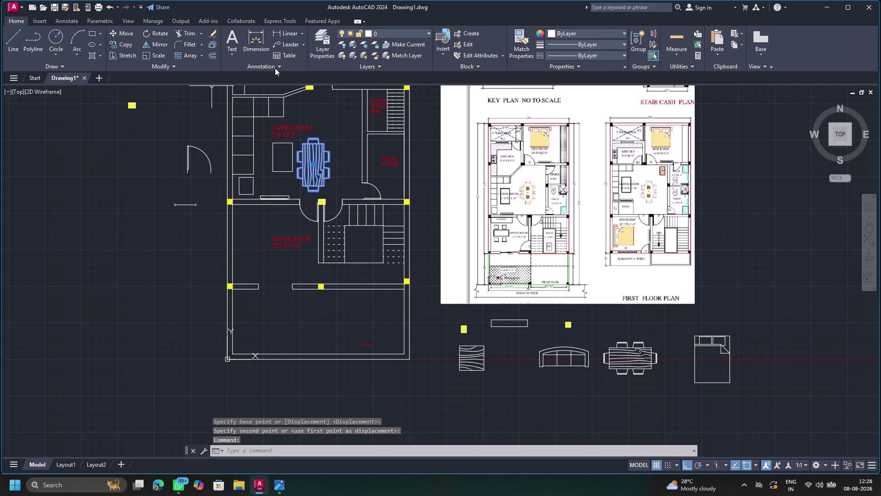
click(119, 34)
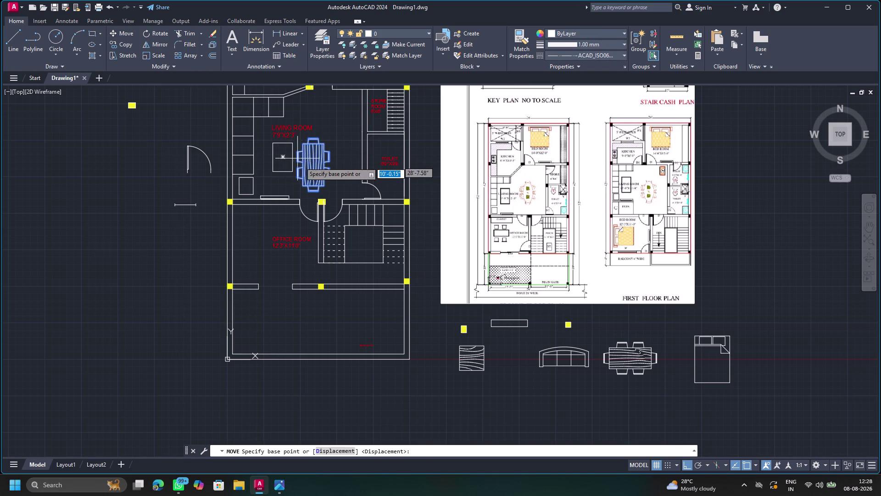
drag(311, 163, 312, 156)
click(312, 156)
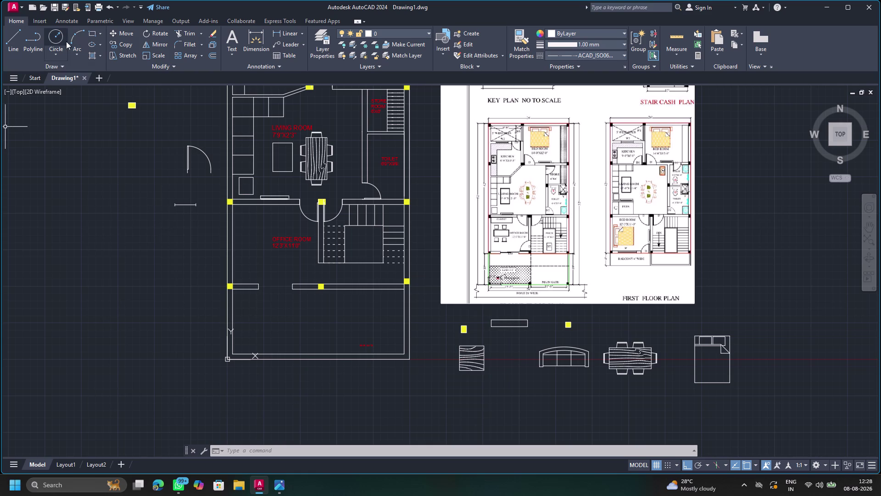
click(91, 32)
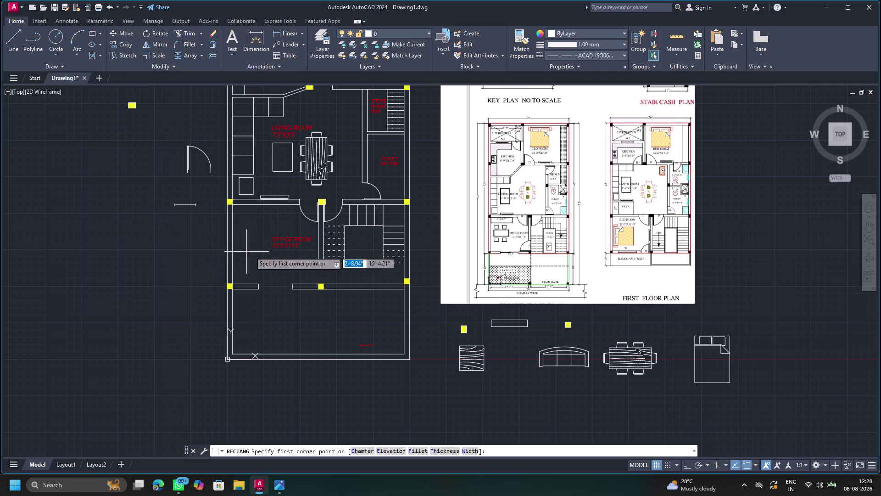
Draw a rectangular desk in the office room with ByLayer linetype.
click(249, 250)
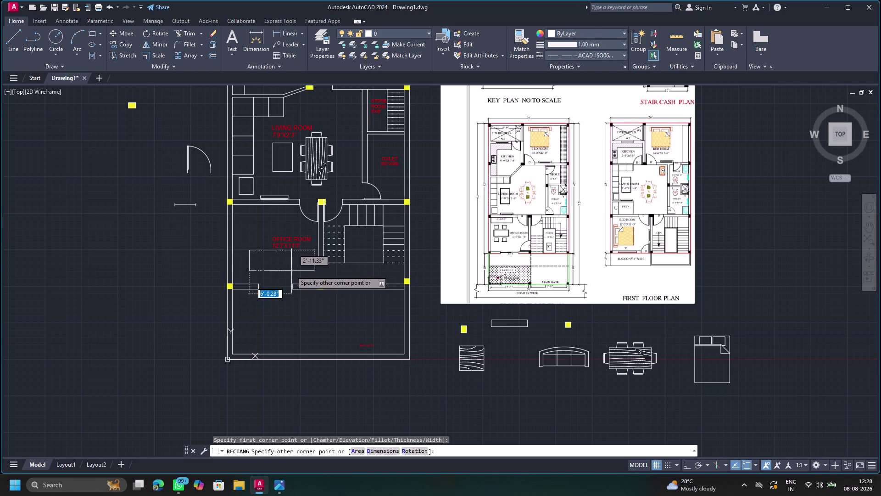
click(291, 270)
click(291, 265)
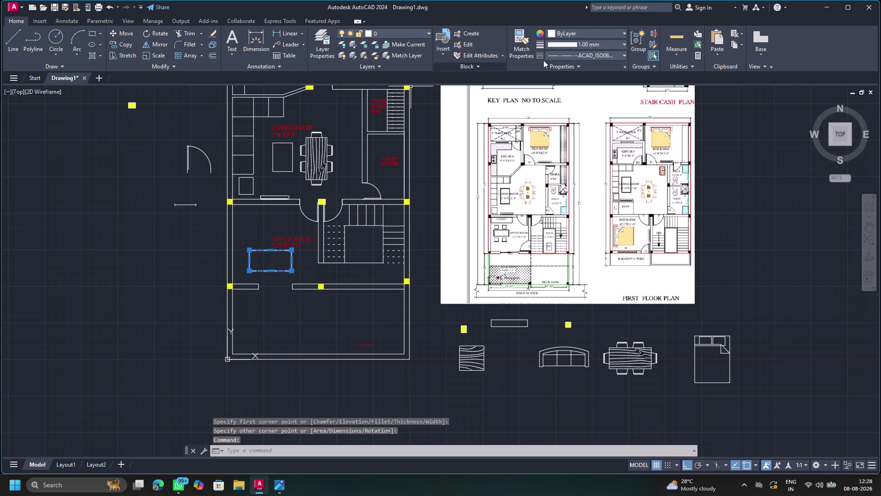
click(576, 57)
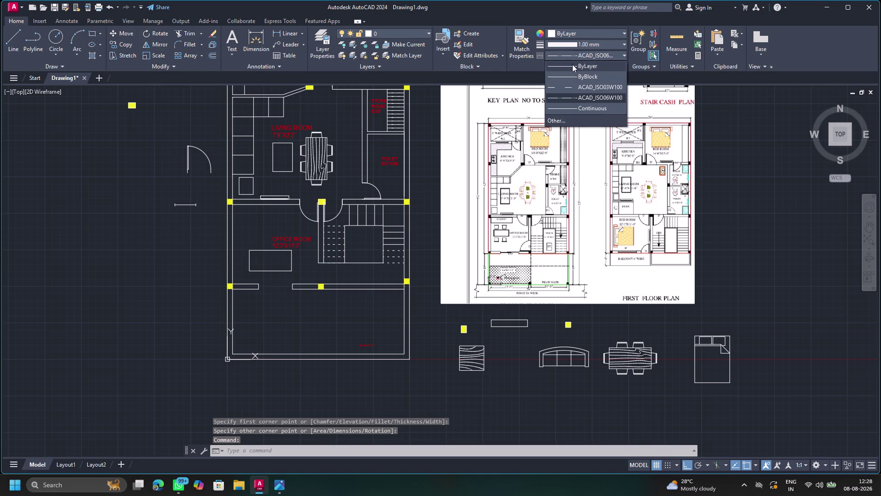
click(572, 63)
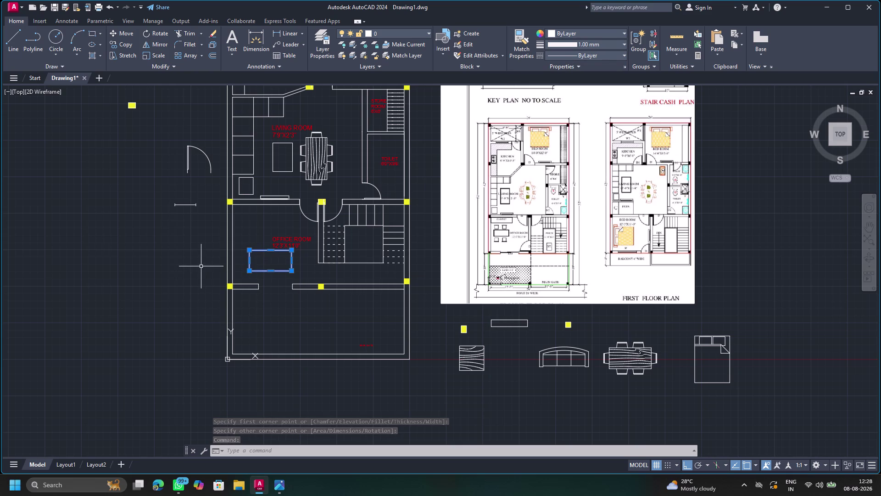
key(Escape)
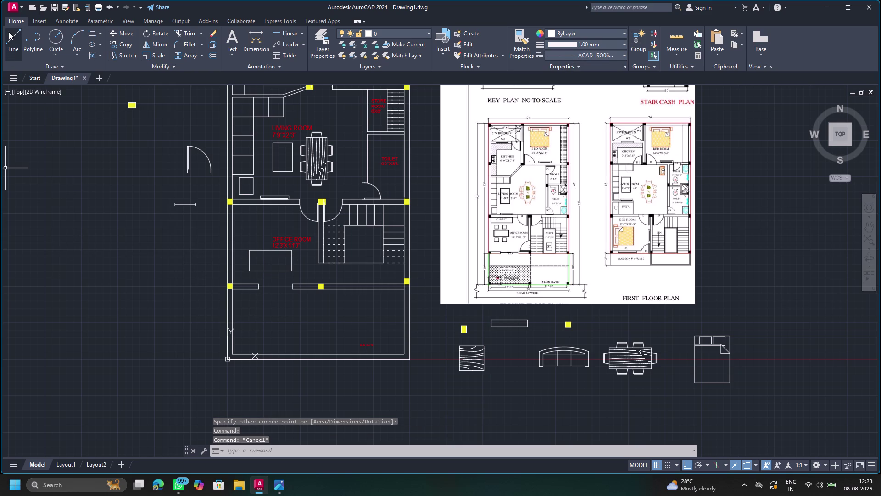
Cancel a started line, then draw a small rectangle on the desk.
click(9, 32)
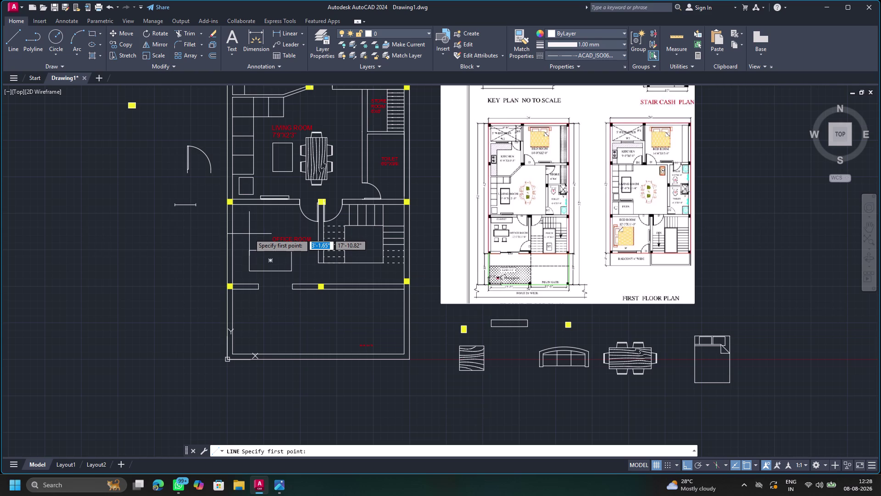
click(249, 233)
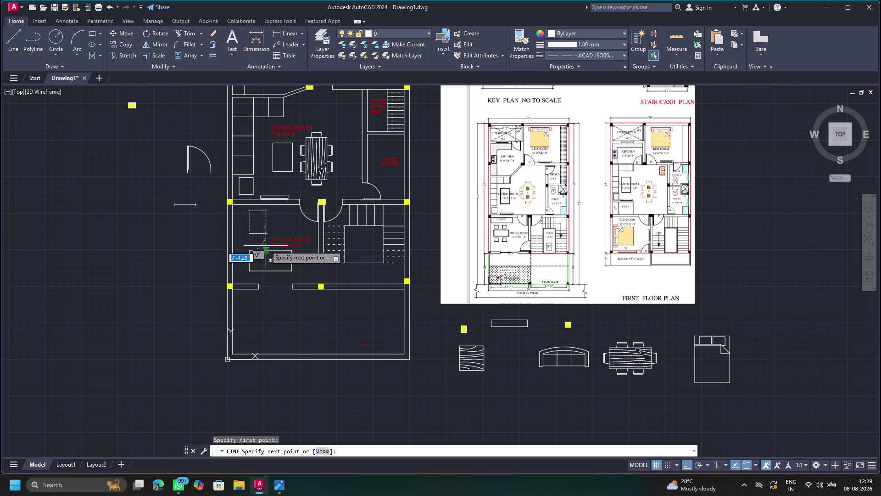
key(Escape)
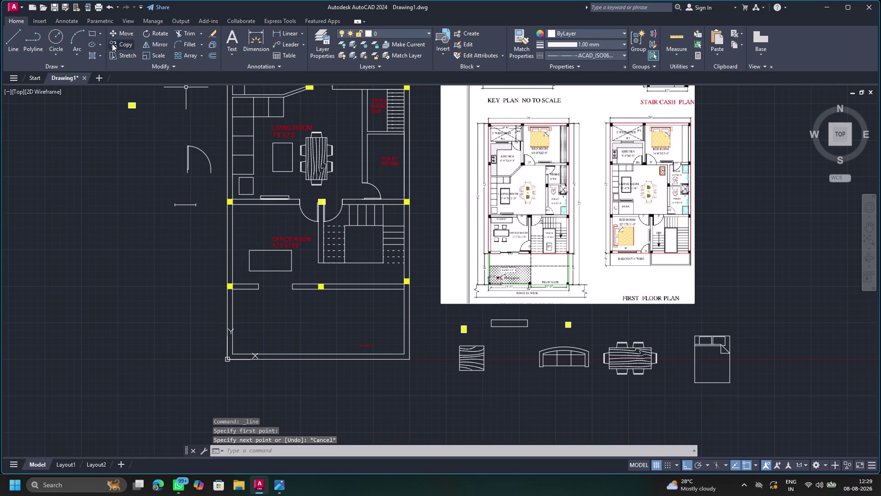
click(89, 32)
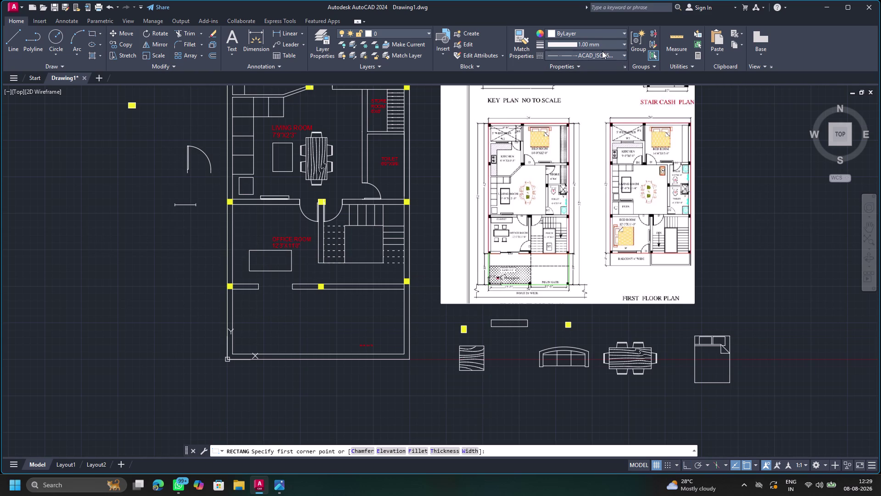
click(602, 51)
click(593, 62)
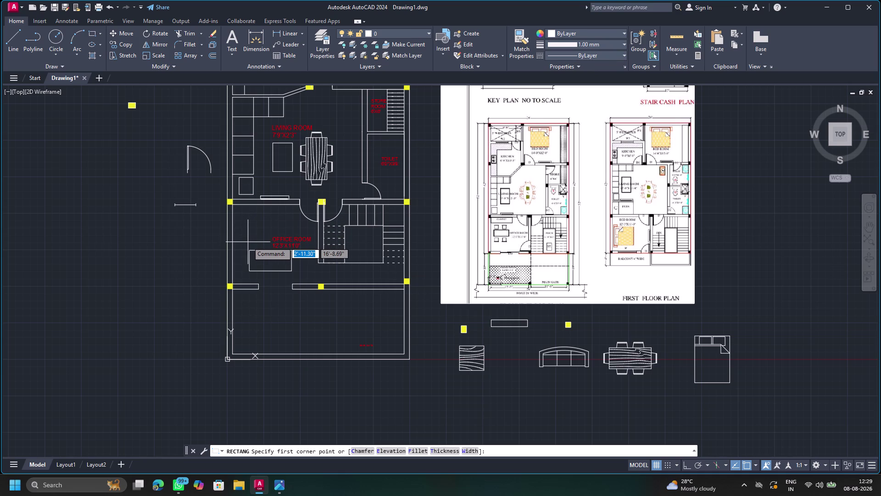
click(250, 241)
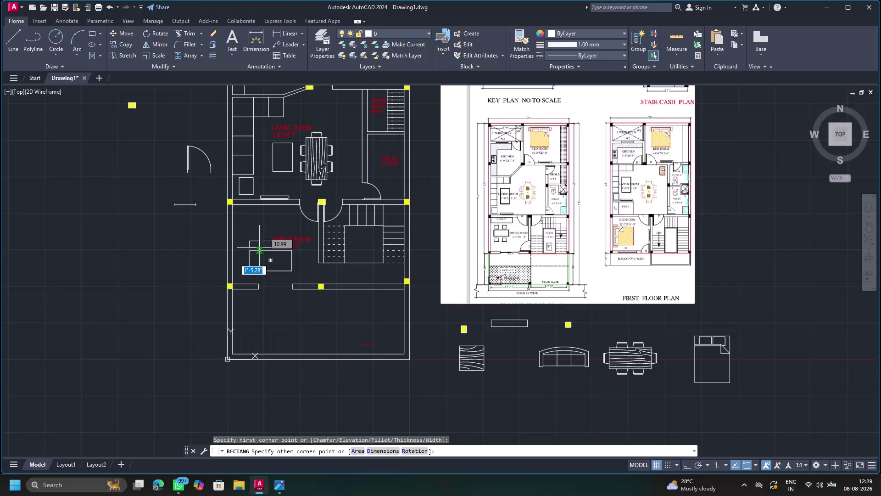
click(259, 248)
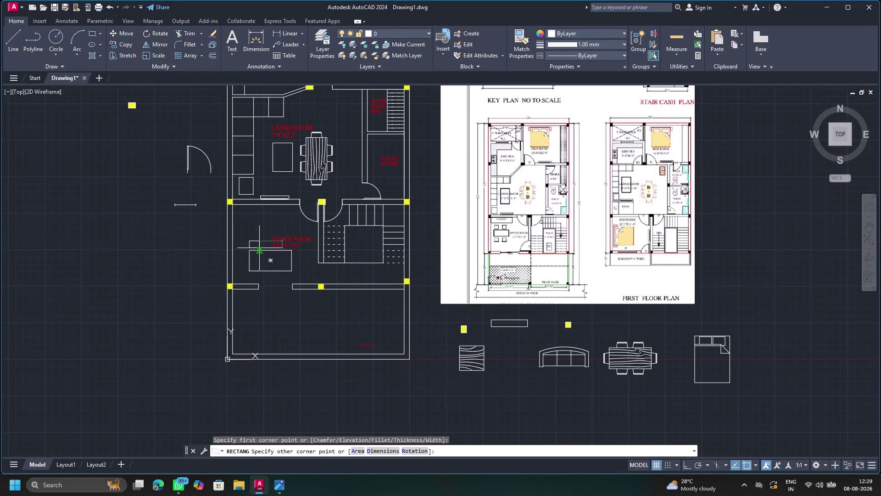
Delete the stray small rectangle from the desk.
scroll(up, 3)
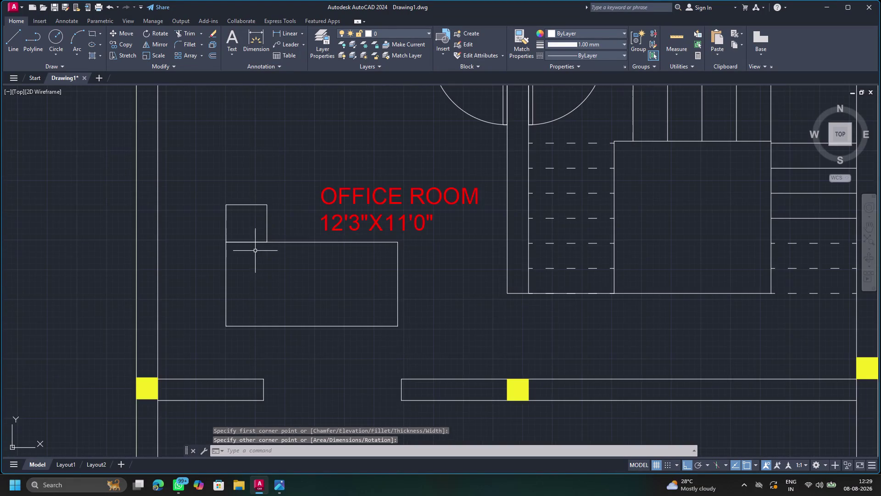
scroll(up, 3)
click(319, 117)
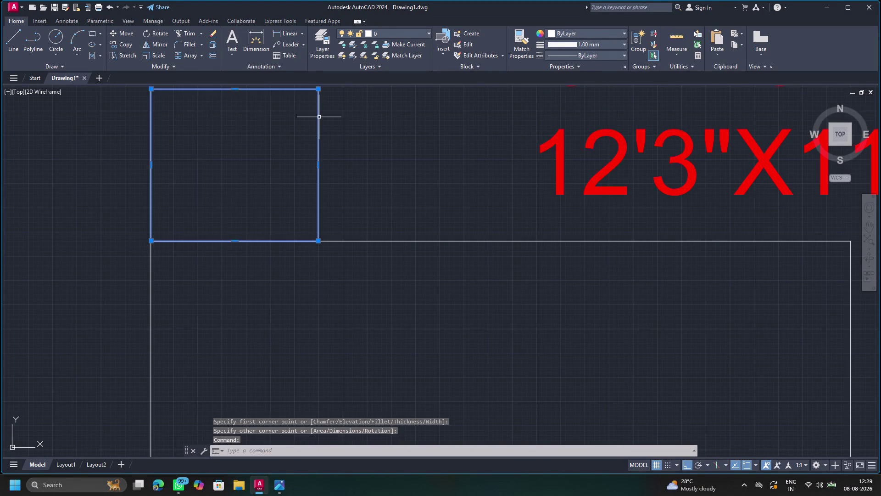
key(Delete)
scroll(down, 3)
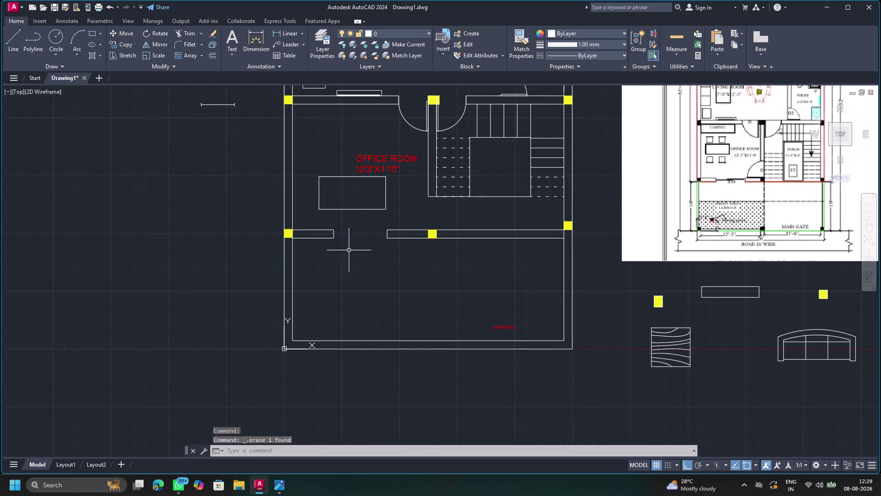
scroll(down, 3)
scroll(down, 3)
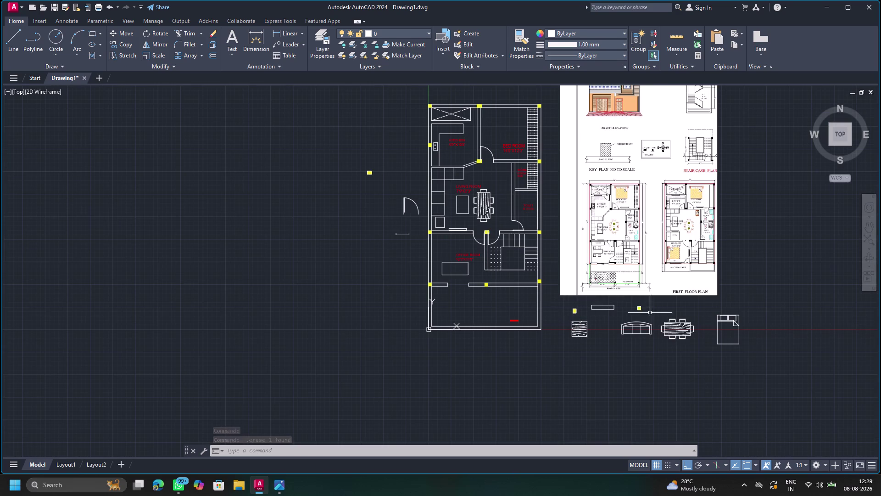
click(730, 320)
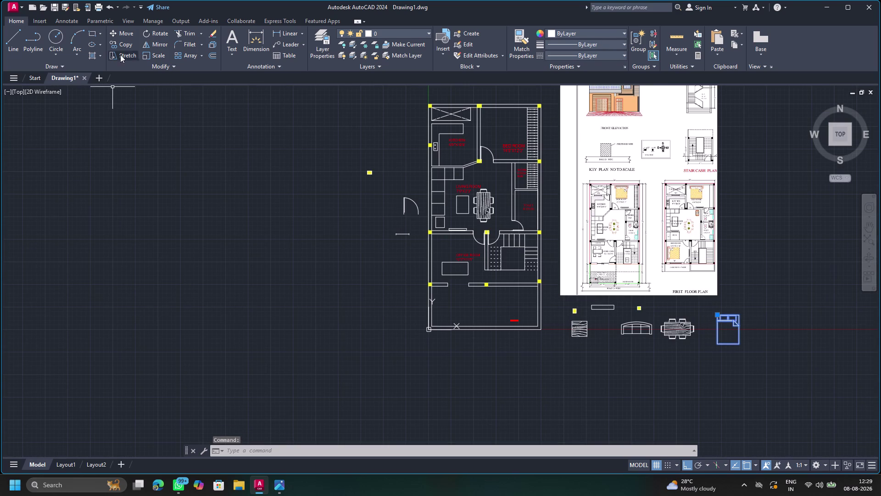
Copy the bed block from its corner into the bedroom's inner top corner.
click(126, 43)
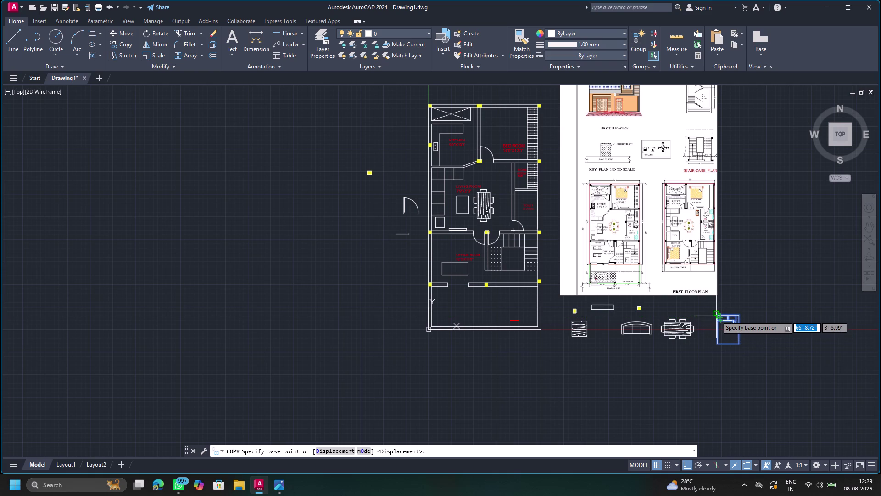
scroll(up, 3)
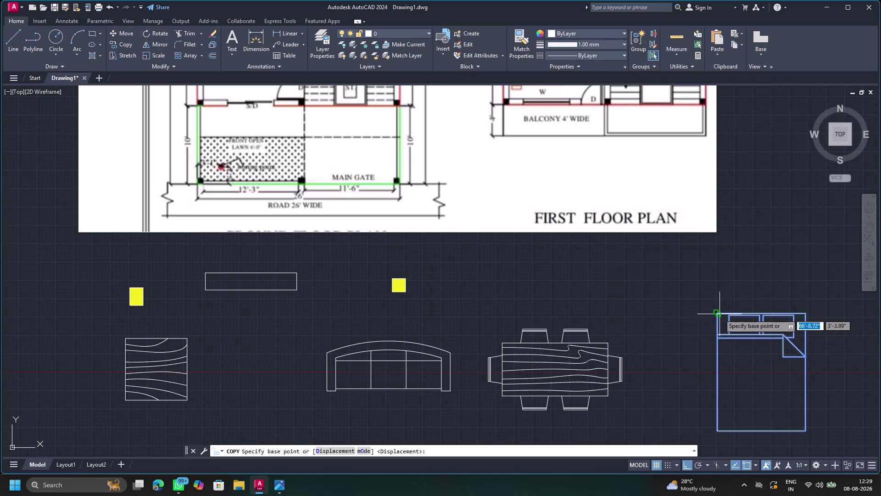
drag(720, 313, 703, 306)
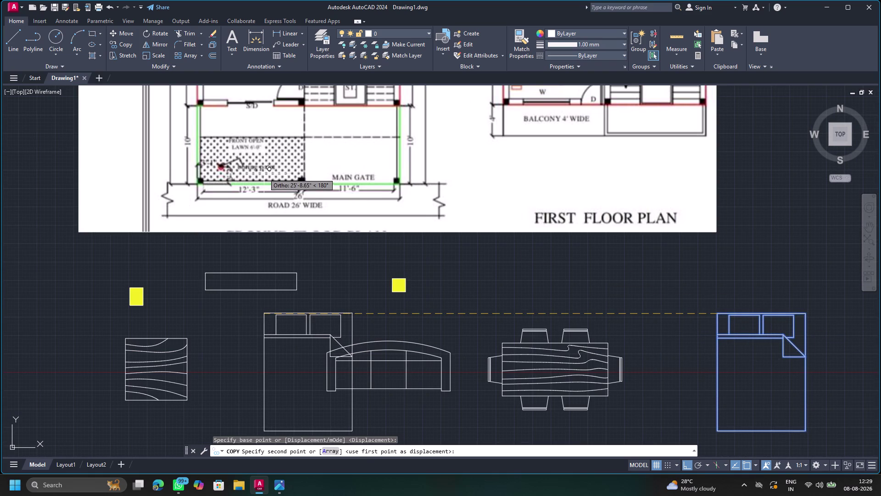
key(F8)
scroll(down, 3)
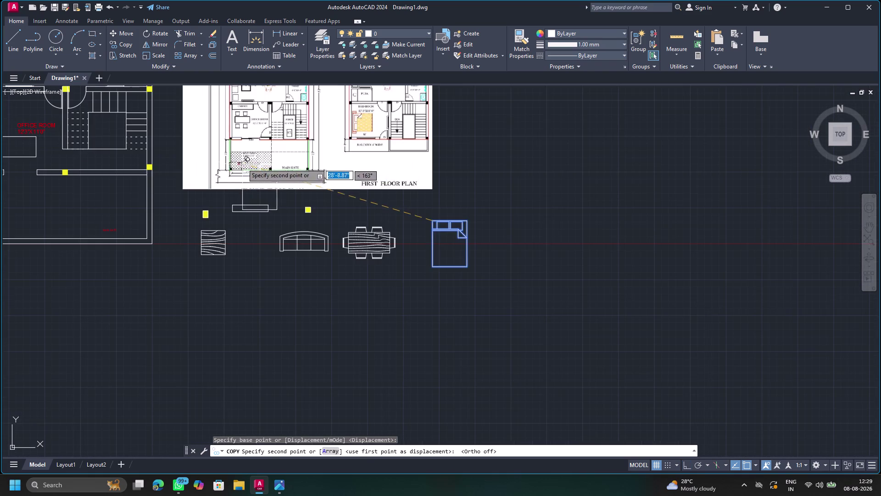
scroll(down, 3)
middle_drag(205, 119, 239, 284)
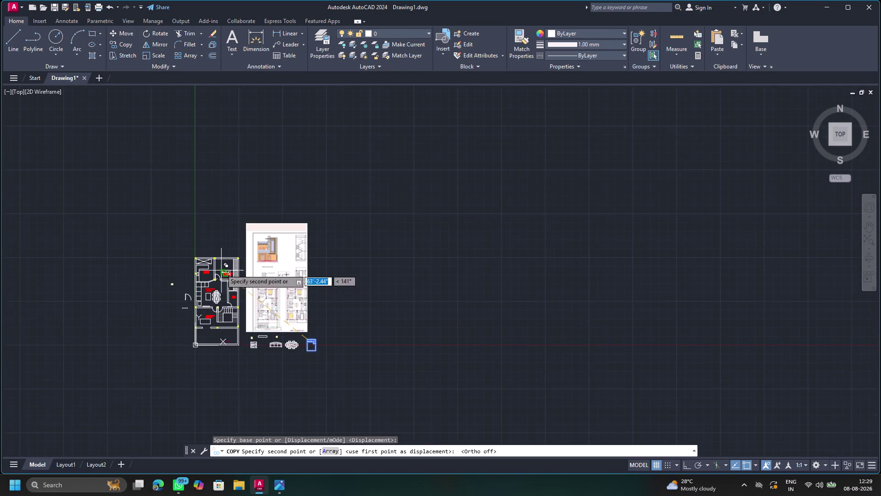
scroll(up, 3)
scroll(up, 3)
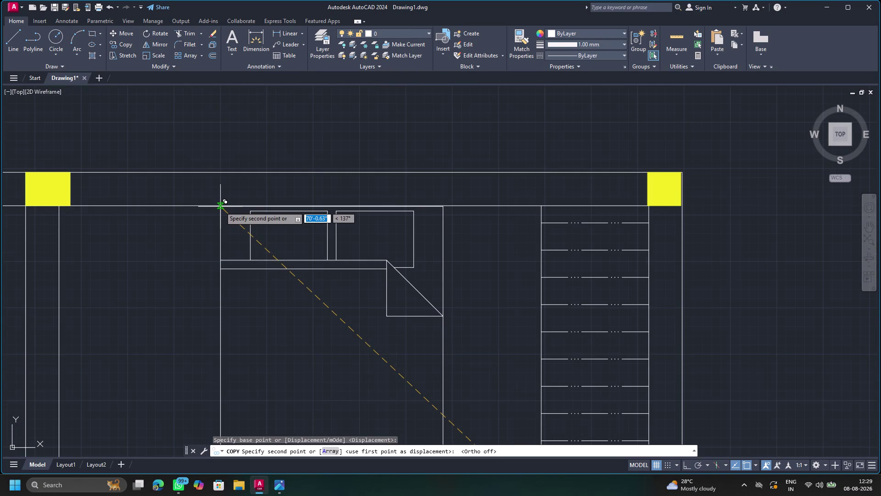
click(220, 205)
scroll(down, 3)
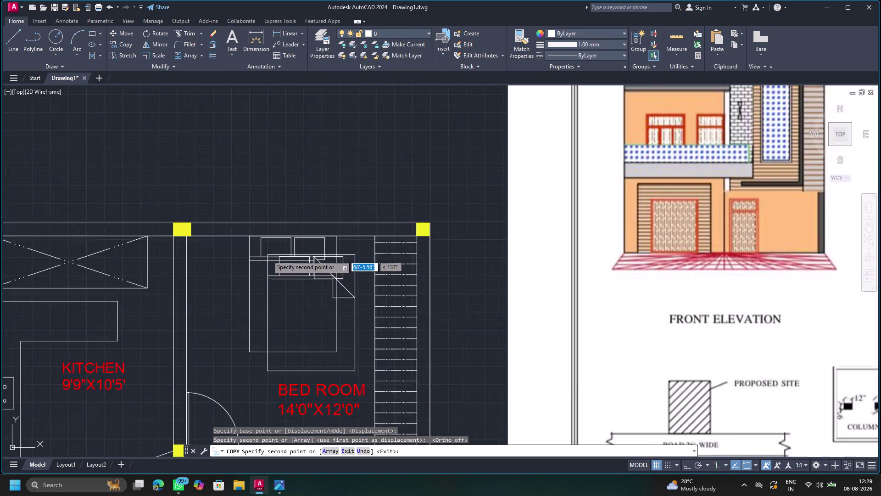
scroll(down, 3)
middle_drag(294, 337, 294, 209)
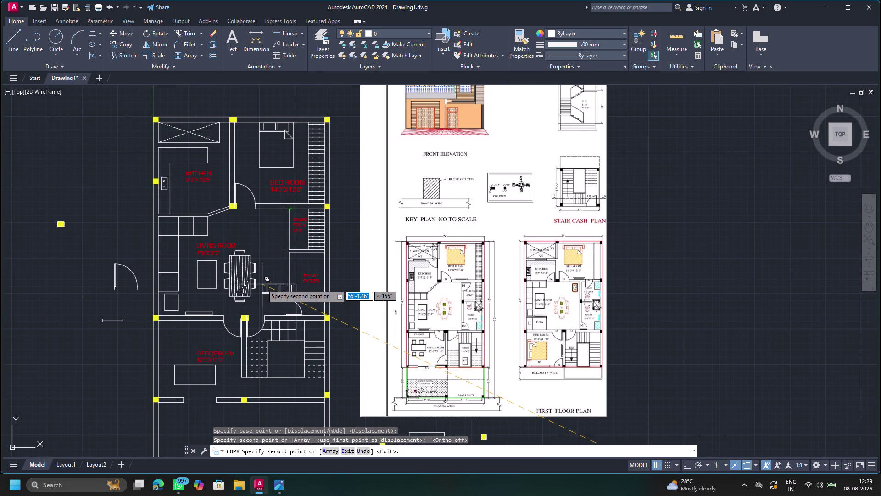
key(Escape)
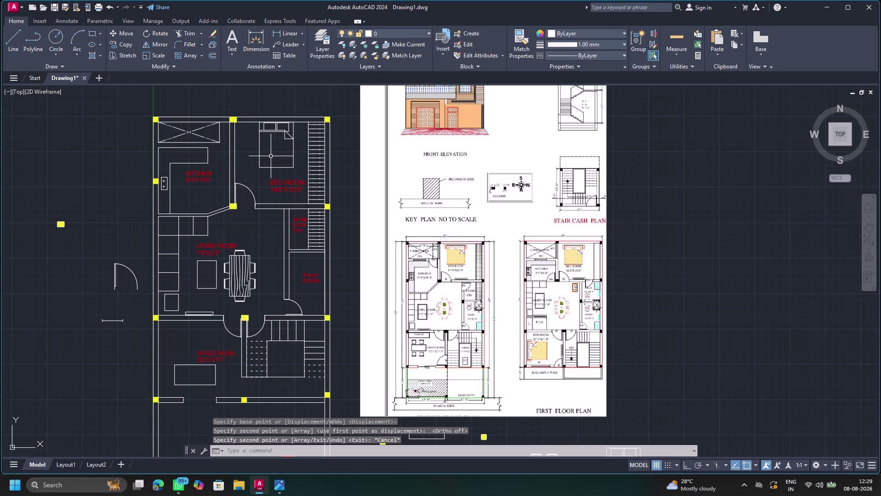
click(92, 52)
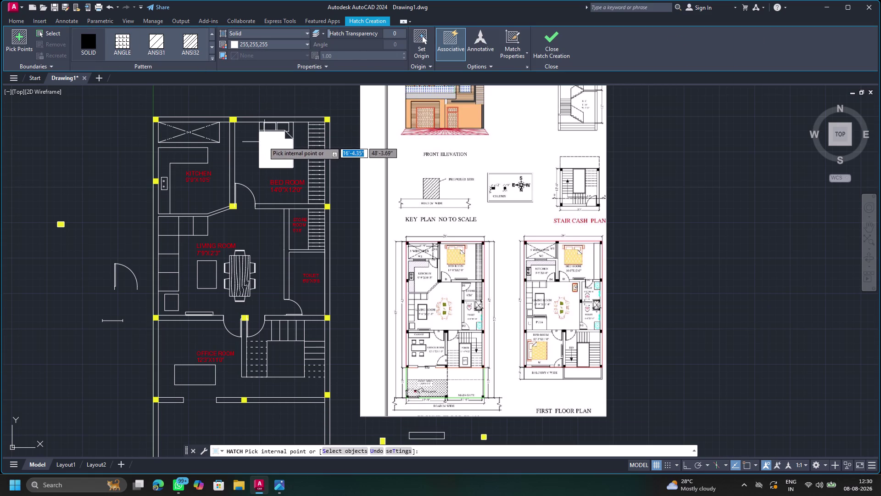
Fill the bedroom bed's mattress areas with a patterned hatch coloured pink.
triple_click(210, 45)
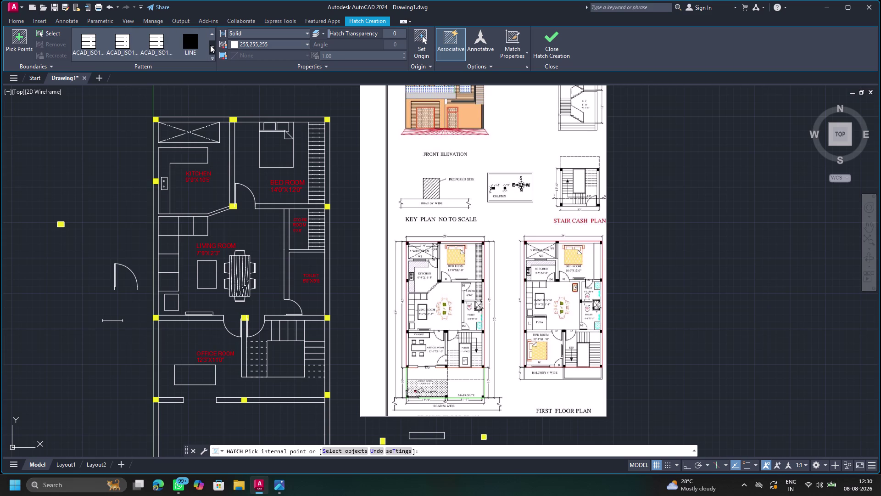
click(196, 43)
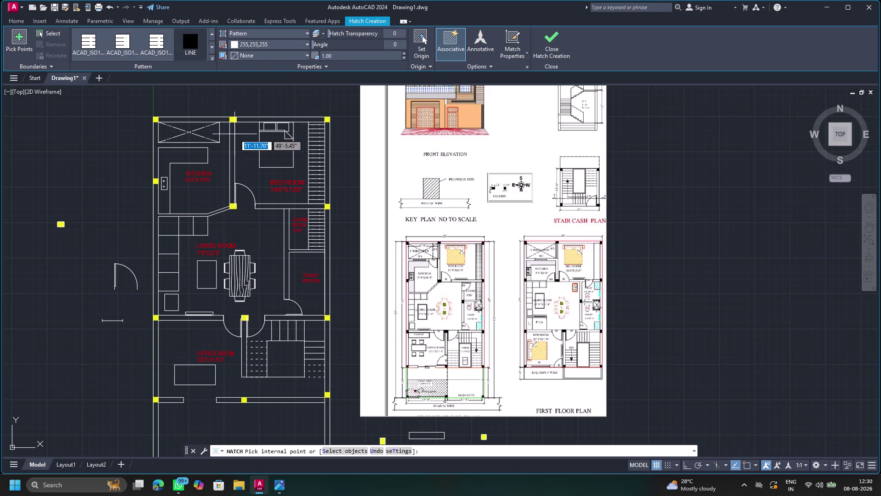
click(262, 146)
click(267, 127)
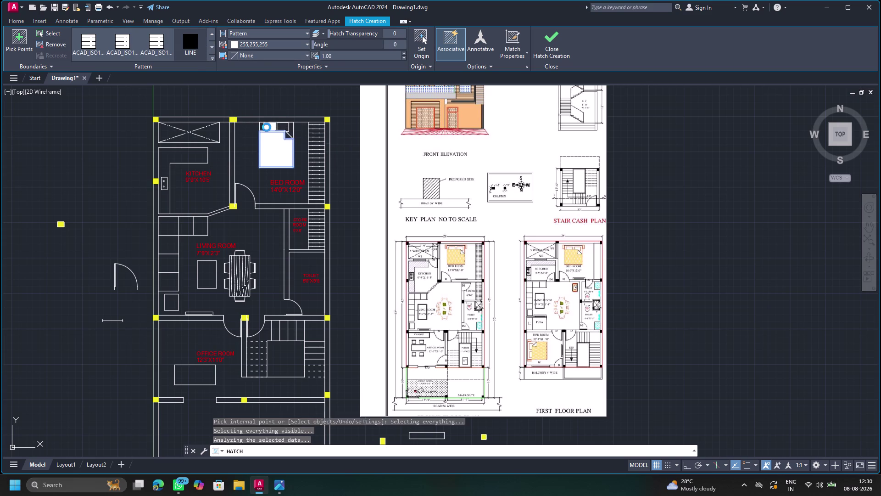
click(280, 129)
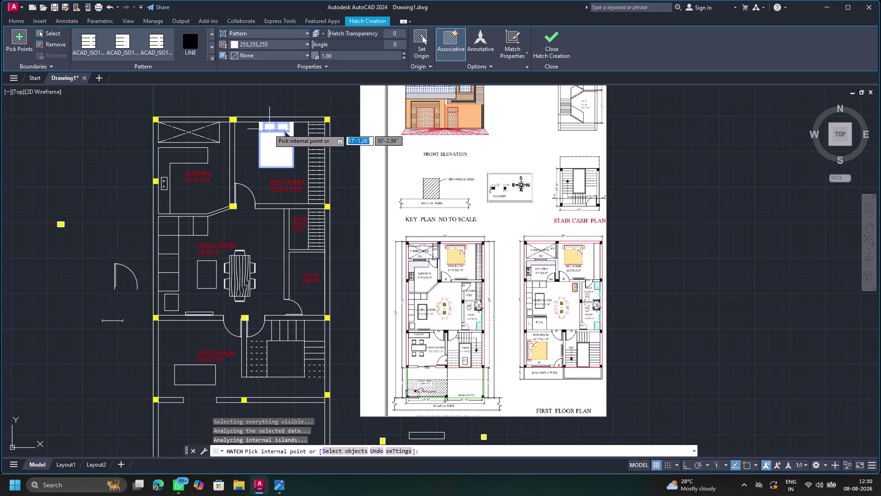
click(308, 44)
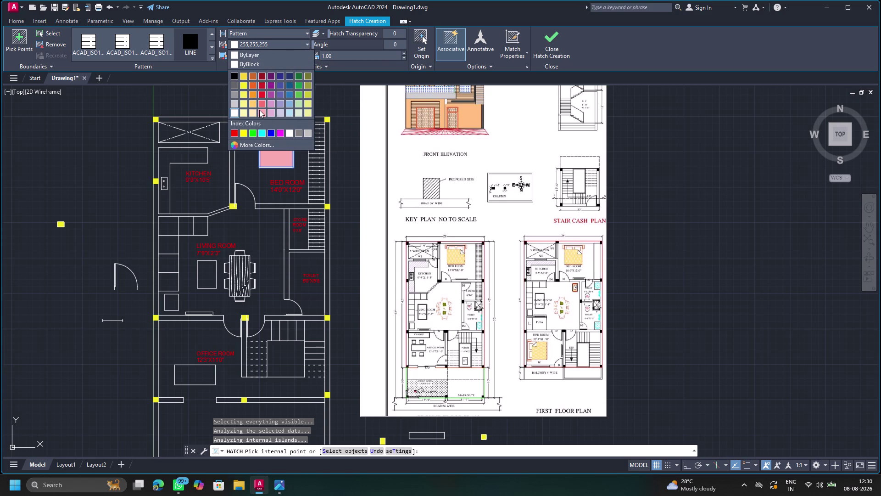
click(259, 109)
key(Escape)
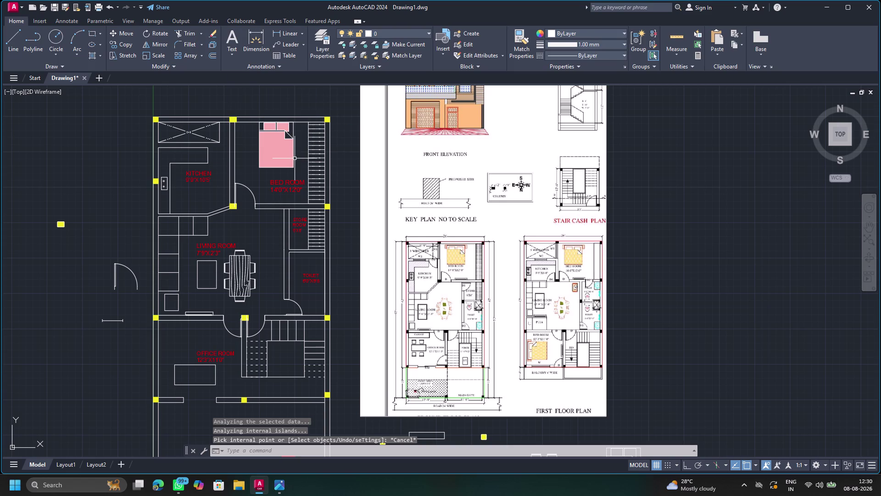
scroll(down, 3)
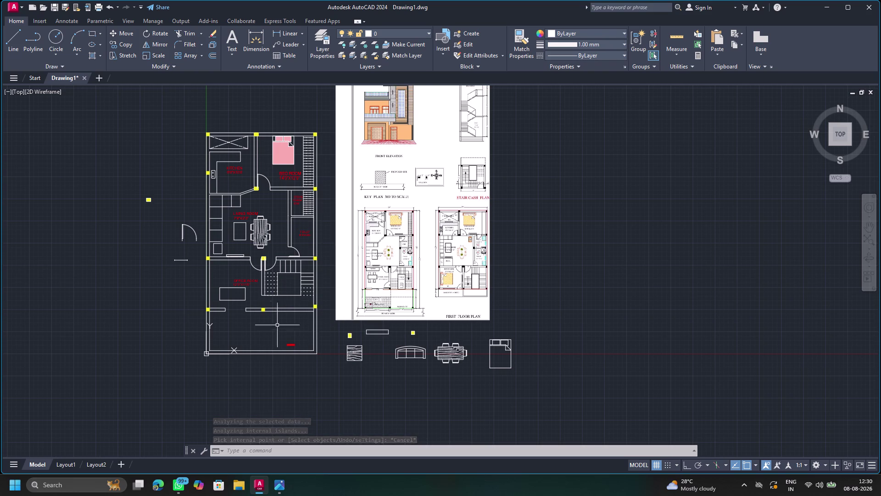
Zoom to the office room's lower wall gap and draw a line across it.
scroll(up, 3)
middle_drag(186, 325, 313, 323)
scroll(up, 3)
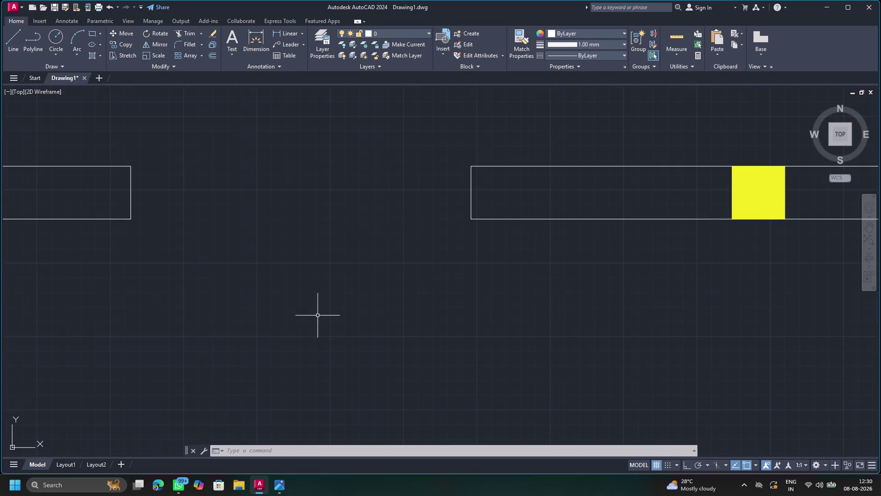
middle_drag(455, 278, 412, 355)
scroll(down, 3)
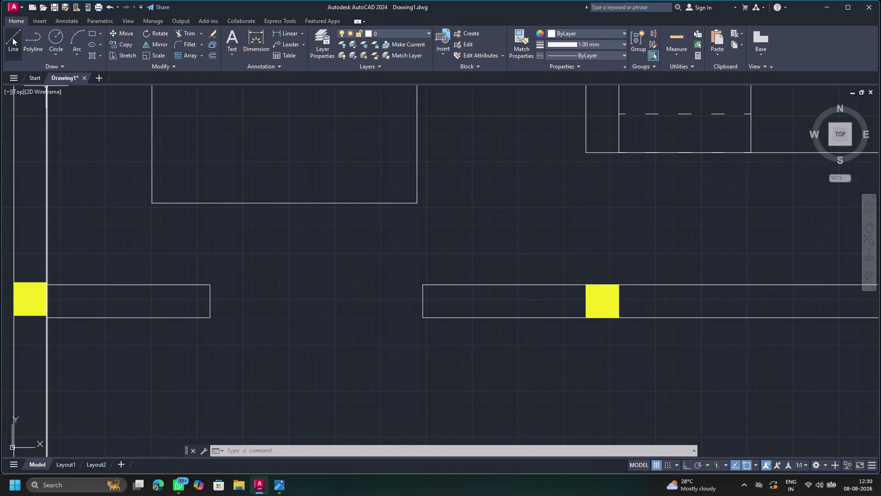
click(12, 37)
click(421, 300)
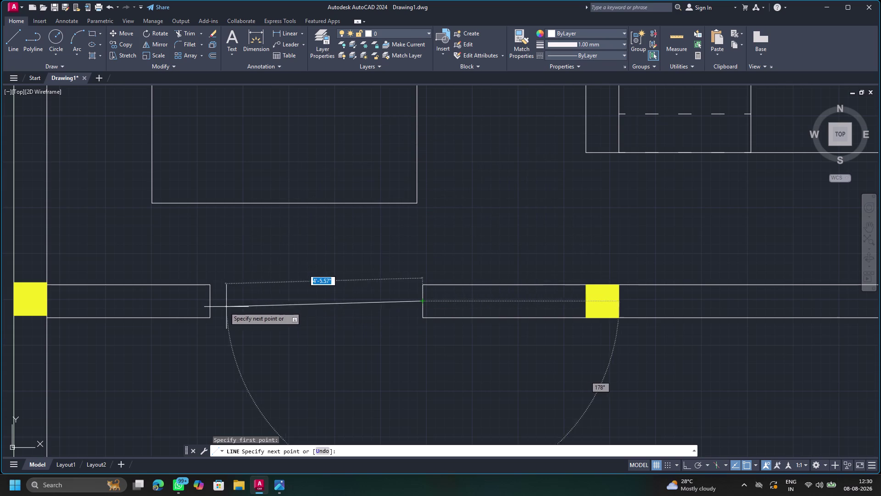
click(209, 301)
key(Escape)
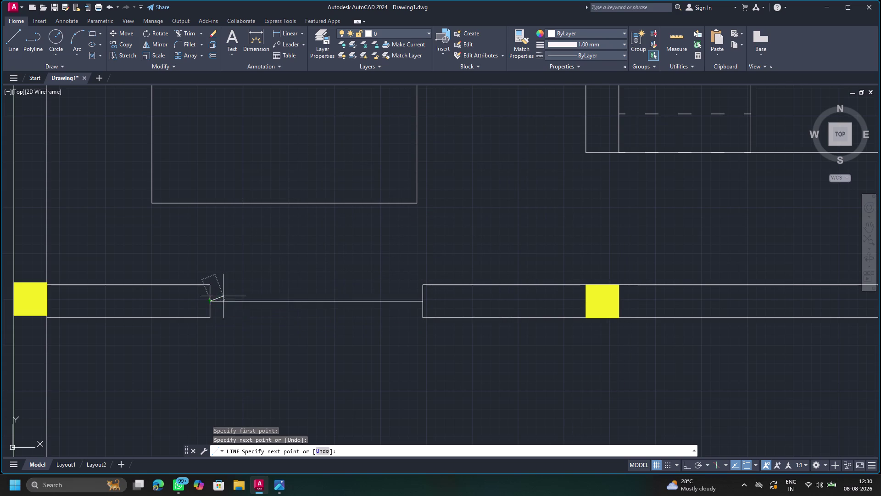
Draw the stepped edge up to the wall face and across to the right wall end.
click(10, 33)
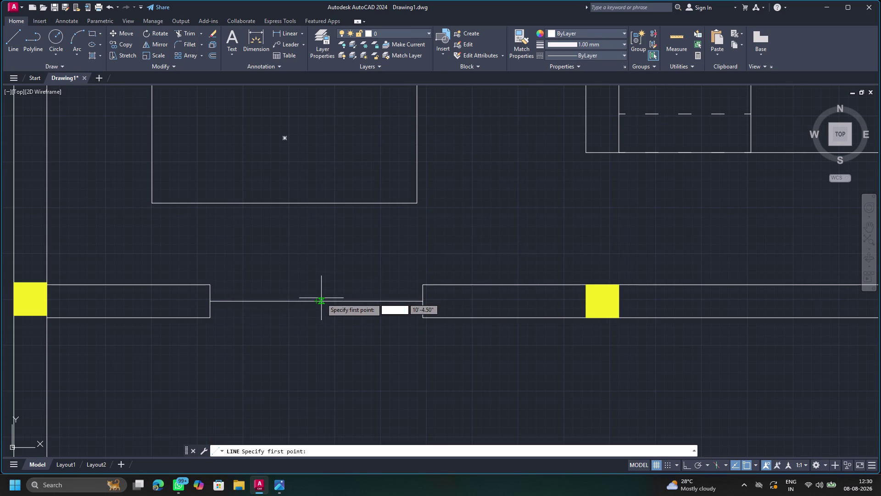
click(314, 302)
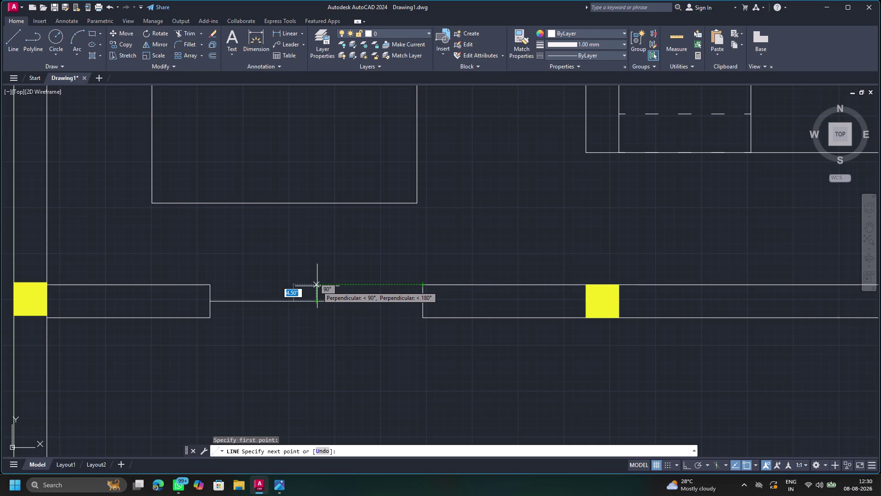
click(317, 285)
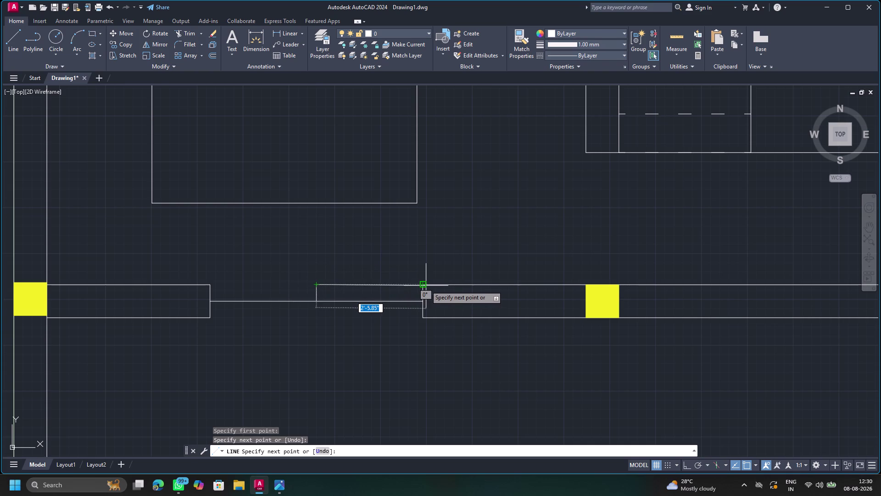
click(425, 284)
key(Escape)
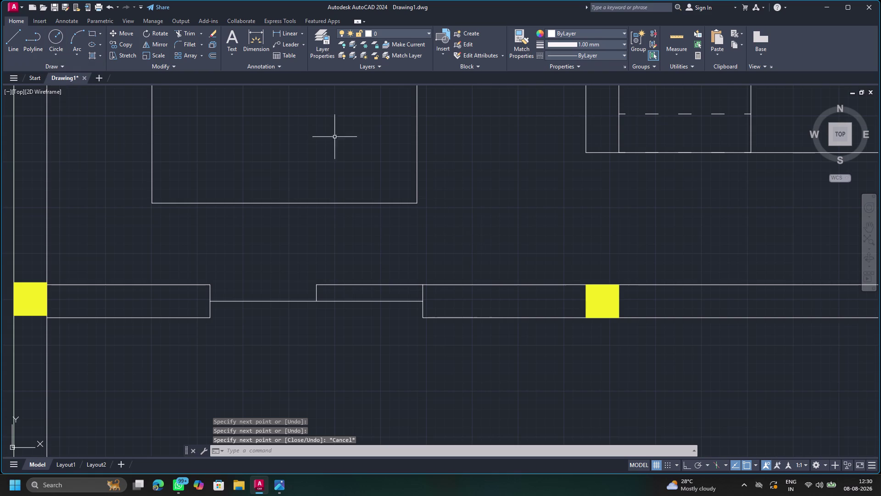
Draw the lower wall face from the left corner, closing it up to the step.
click(15, 42)
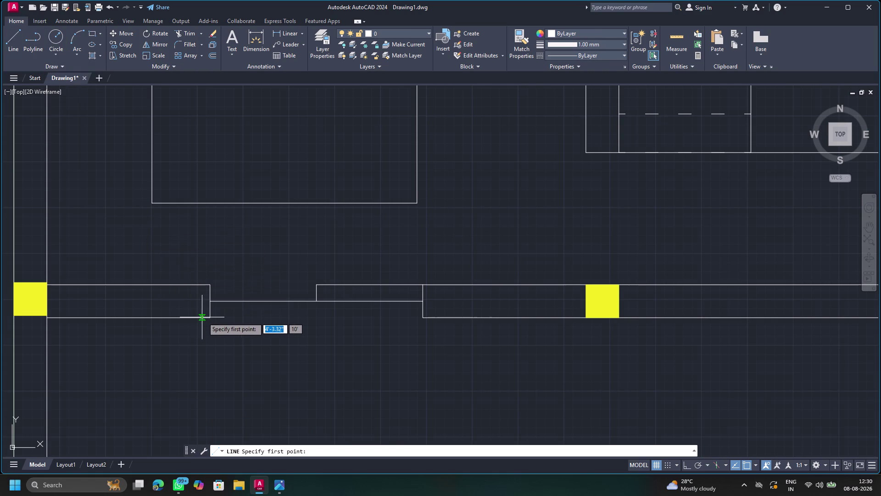
click(210, 319)
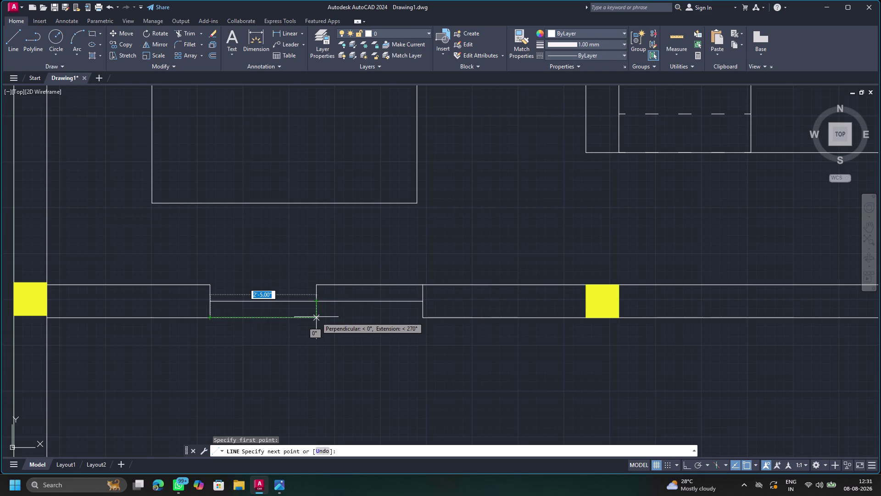
click(316, 318)
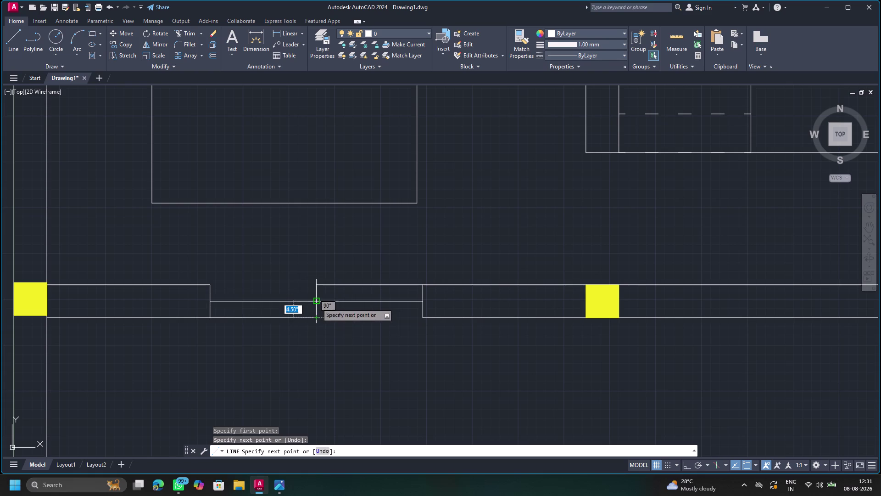
click(317, 302)
key(Escape)
key(Escape)
scroll(down, 3)
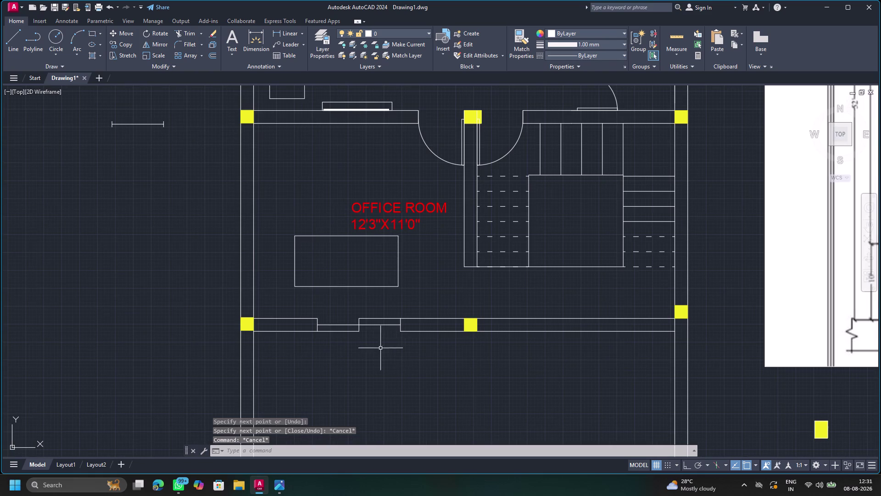
Cancel the unfinished command, pan to the kitchen, and select the angled opening line.
scroll(down, 3)
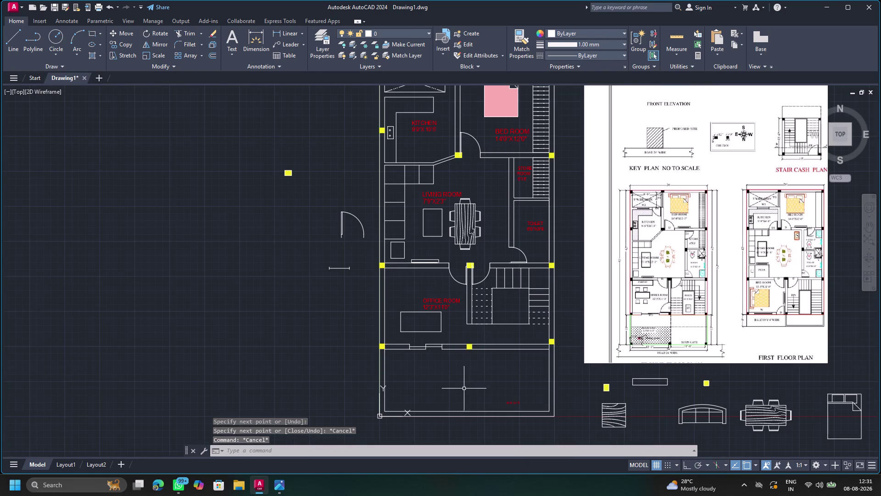
scroll(up, 3)
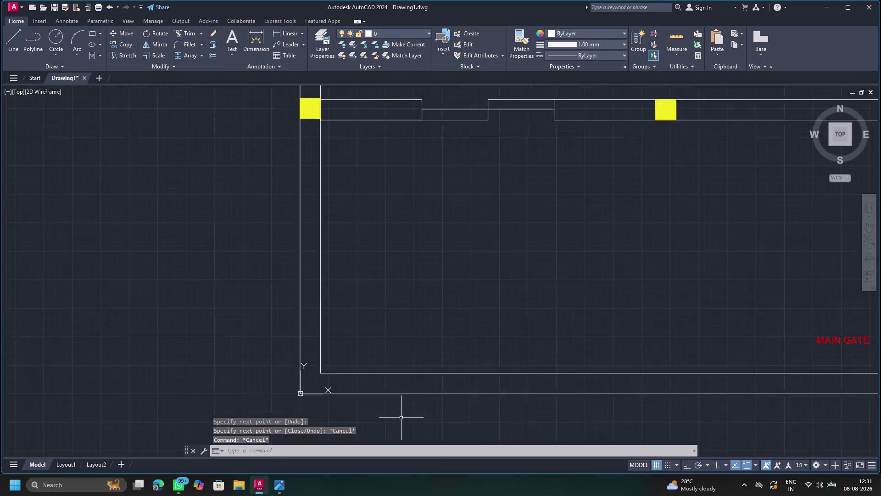
scroll(up, 3)
scroll(down, 3)
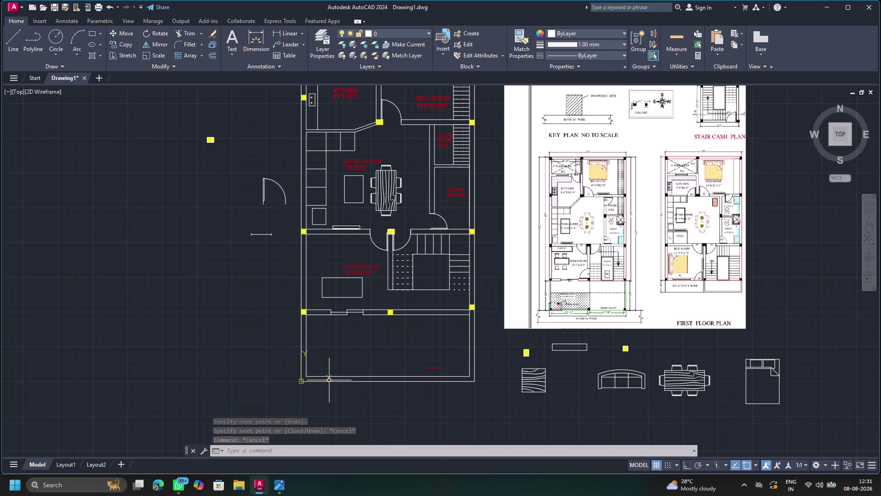
key(Escape)
scroll(down, 3)
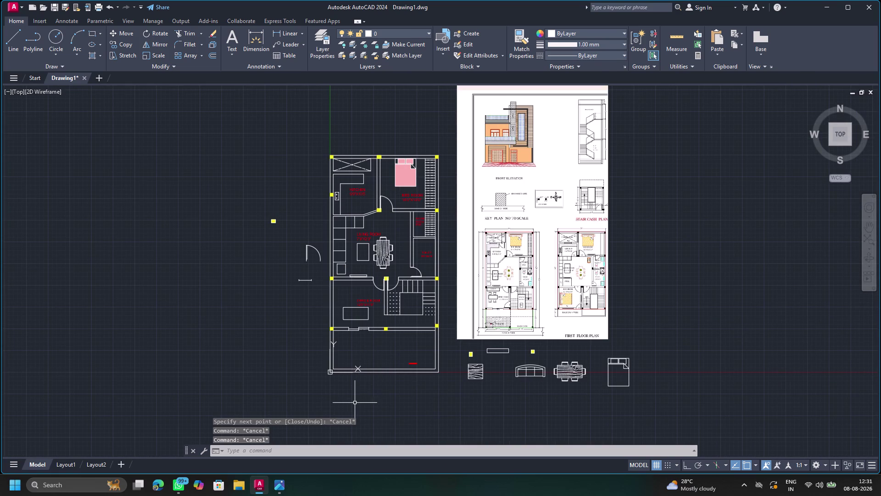
scroll(up, 3)
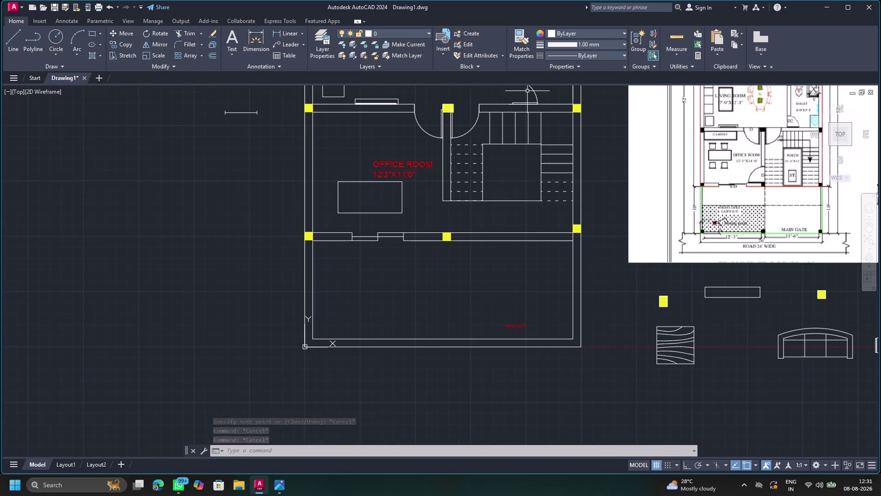
middle_drag(421, 104, 379, 360)
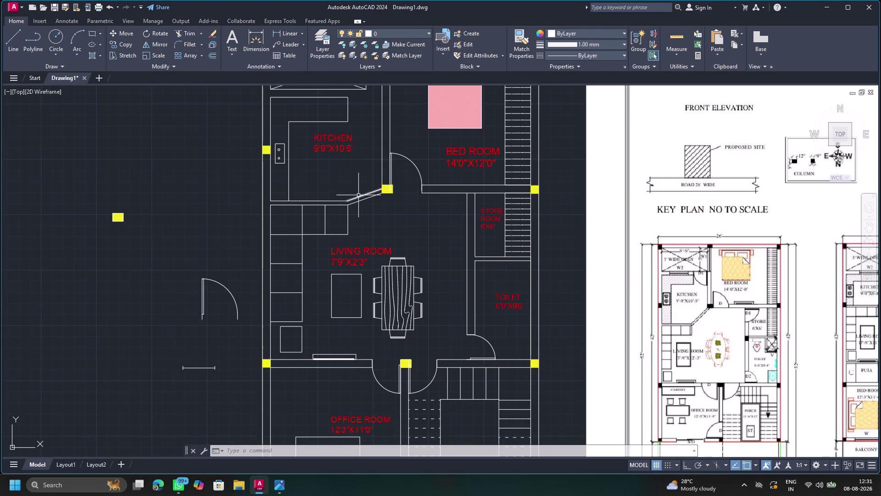
click(360, 195)
click(589, 52)
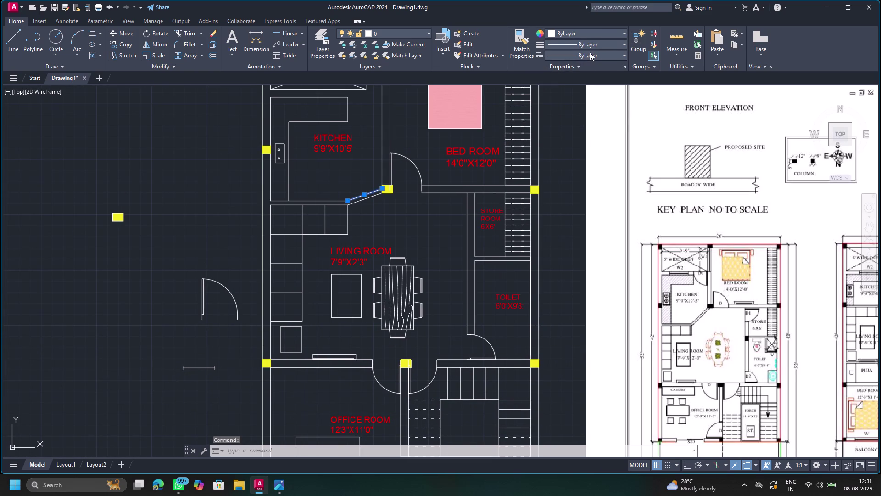
Apply the dashed ACAD_ISO03W100 linetype to the angled line and clear the selection.
click(581, 88)
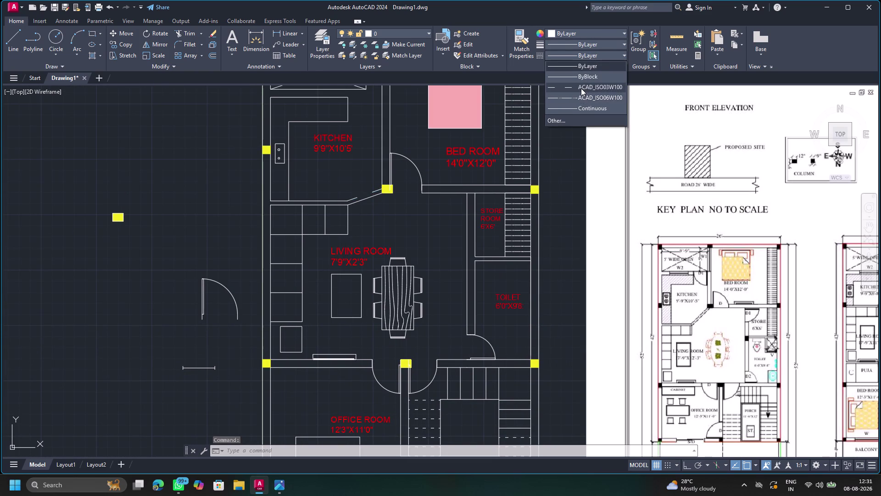
click(377, 194)
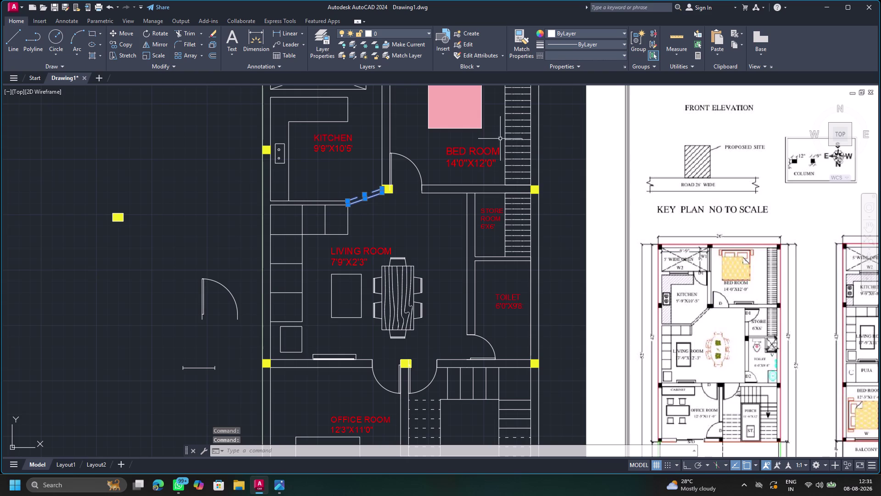
click(607, 55)
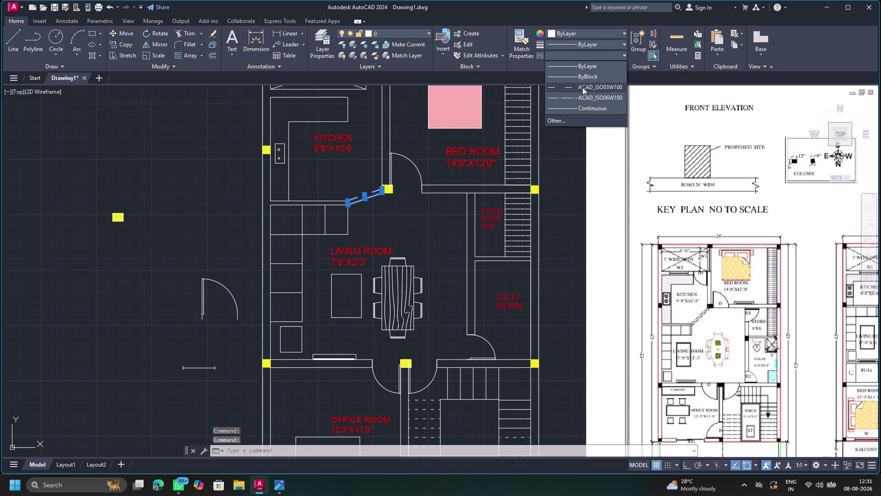
click(579, 85)
key(Escape)
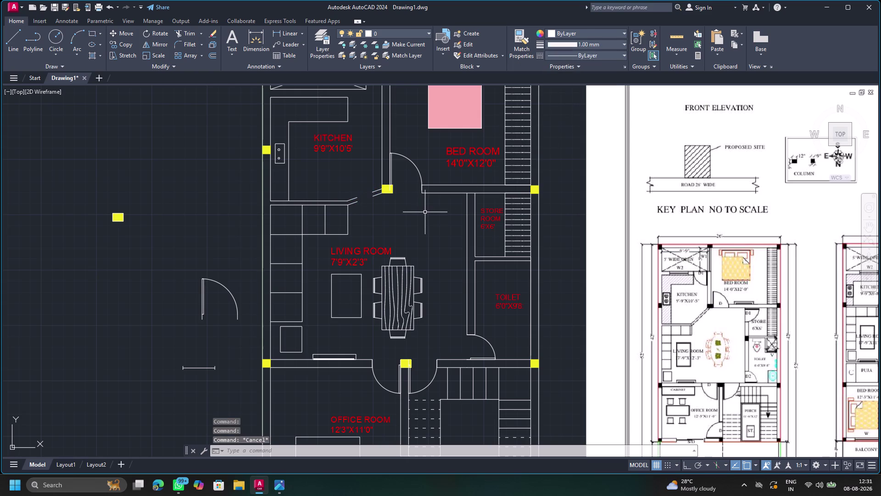
key(Escape)
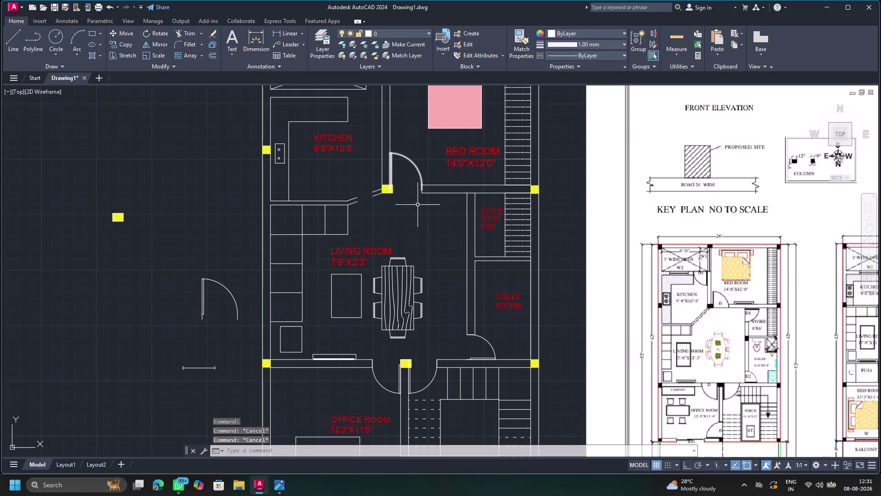
scroll(down, 3)
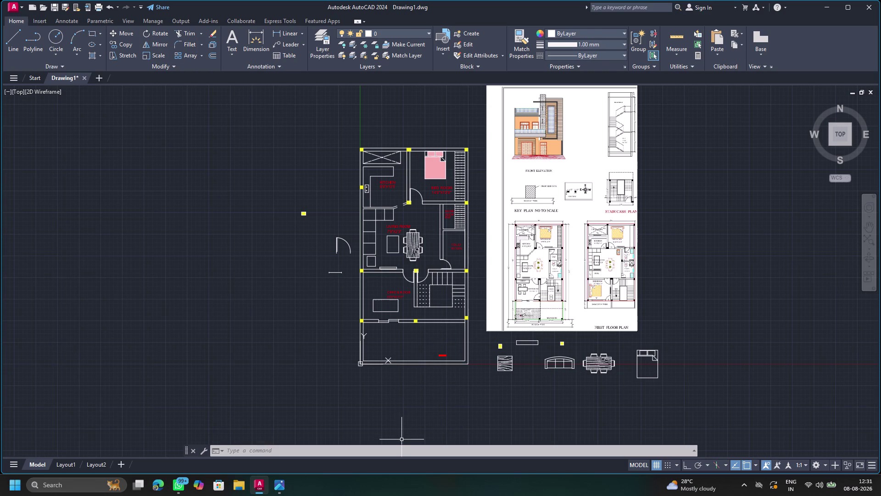
scroll(up, 3)
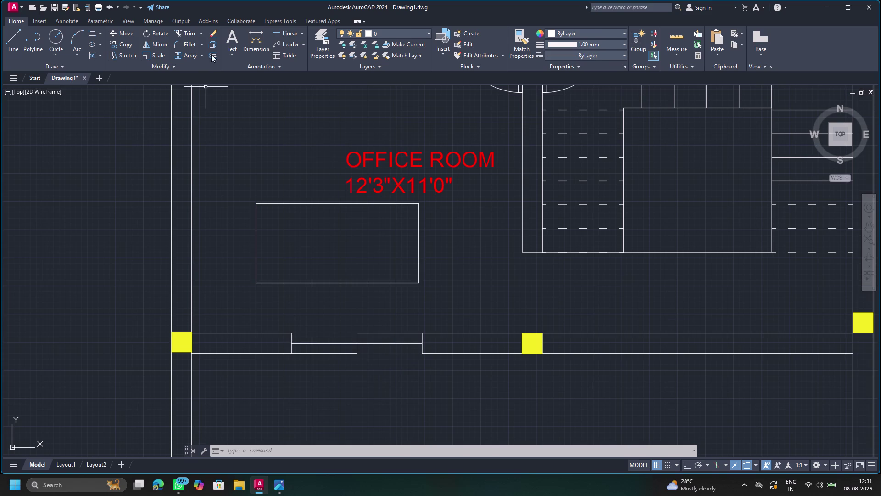
Place a small 'SD' multiline text label at the office room's front wall opening.
double_click(228, 39)
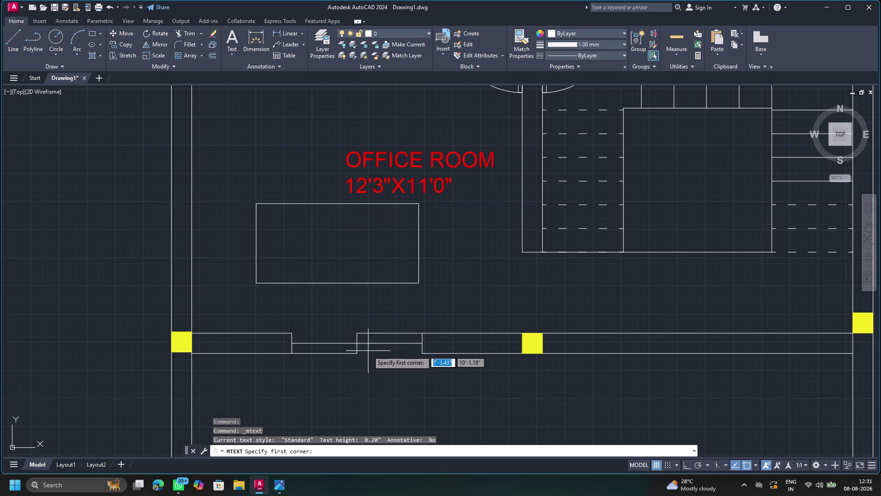
triple_click(368, 350)
click(367, 351)
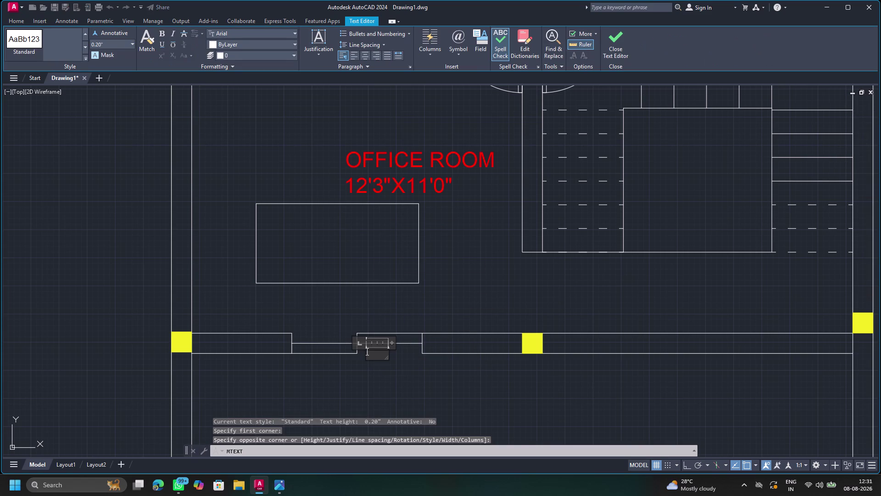
text(SD)
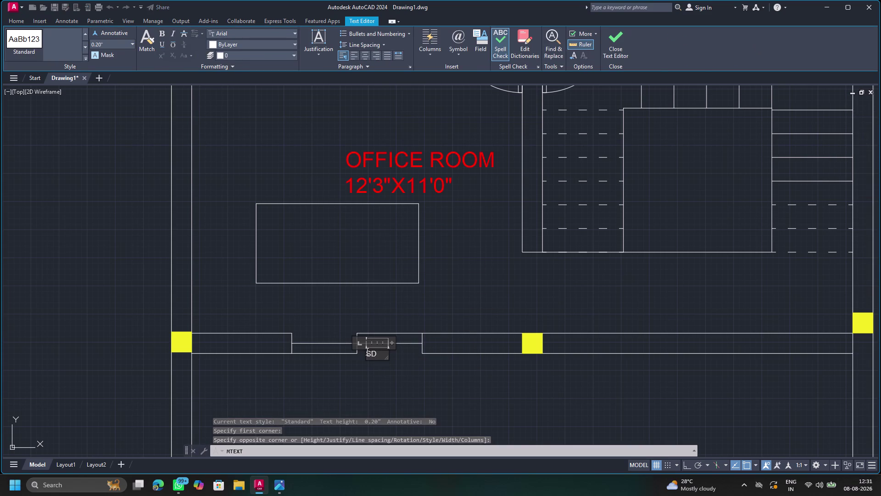
key(Escape)
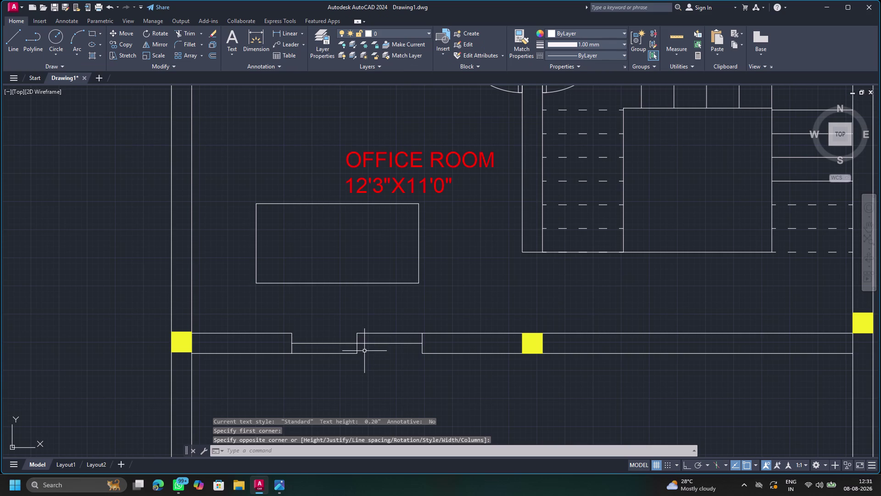
click(367, 350)
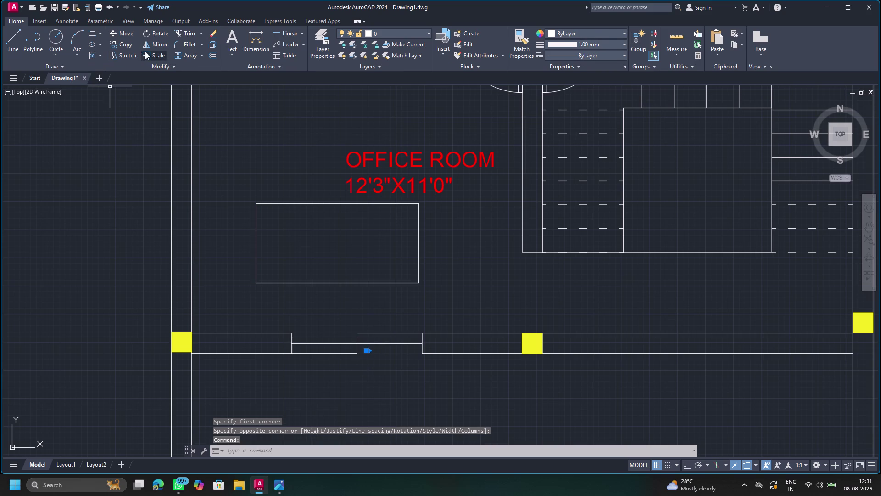
click(145, 51)
Scale the SD label up from a base point beside it.
click(364, 349)
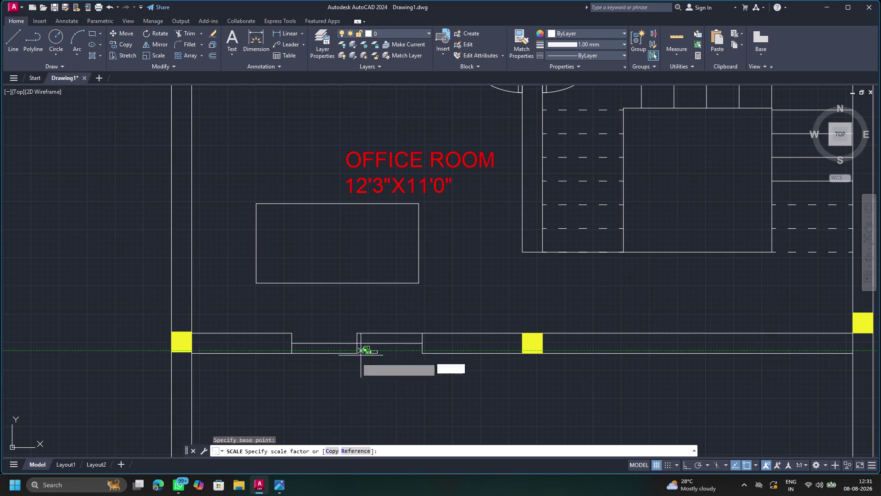
click(341, 361)
key(Escape)
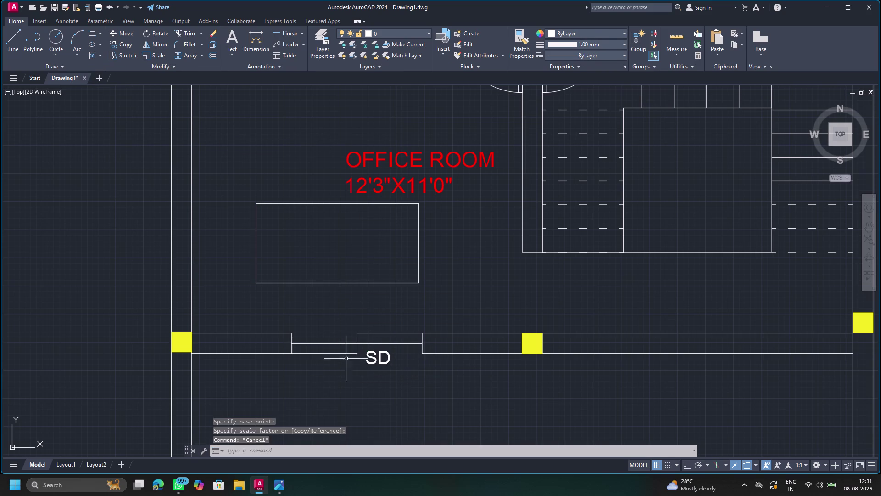
click(378, 352)
scroll(down, 3)
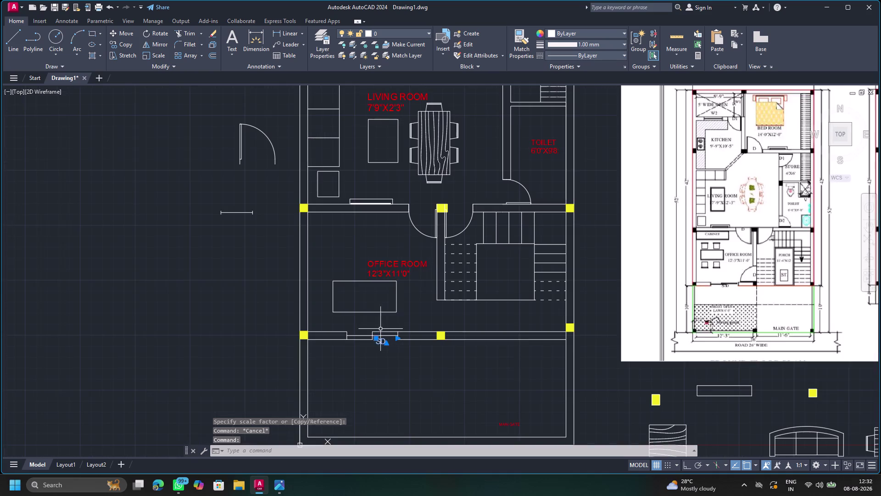
scroll(down, 3)
scroll(up, 3)
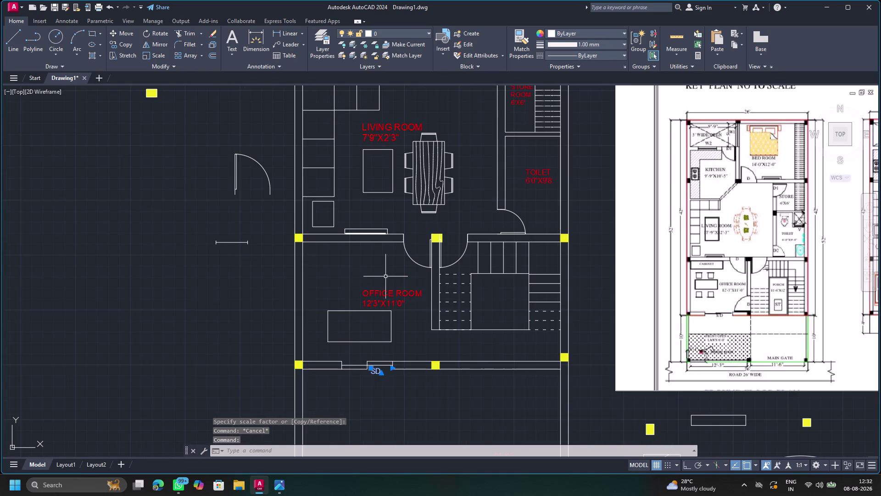
Clear the selection and pan to show the whole plan and reference.
key(Escape)
click(244, 243)
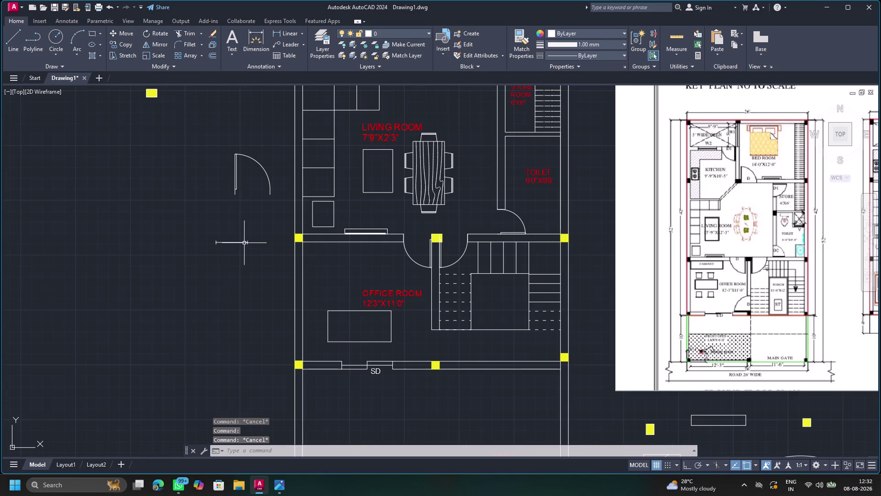
key(Escape)
scroll(down, 3)
middle_drag(301, 151, 280, 247)
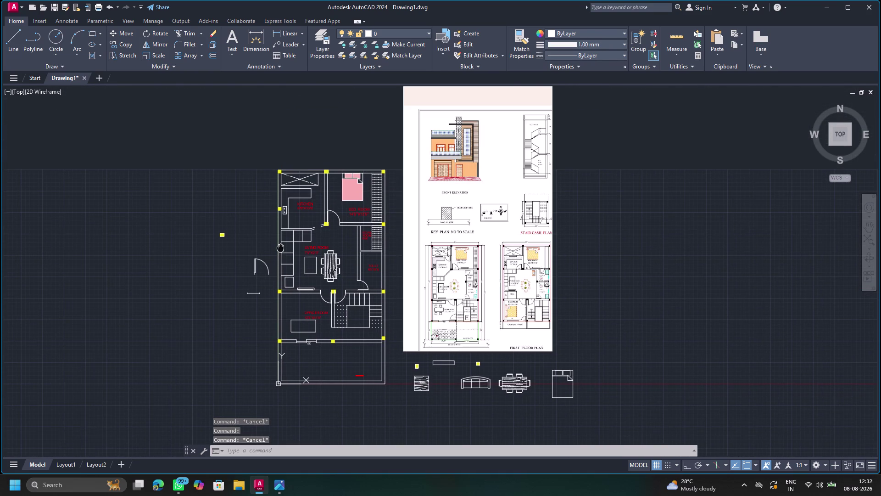
scroll(up, 3)
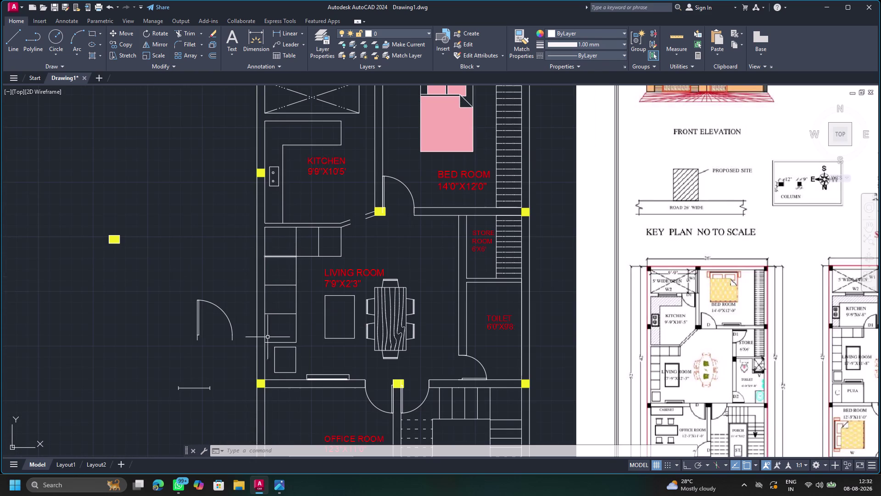
scroll(up, 3)
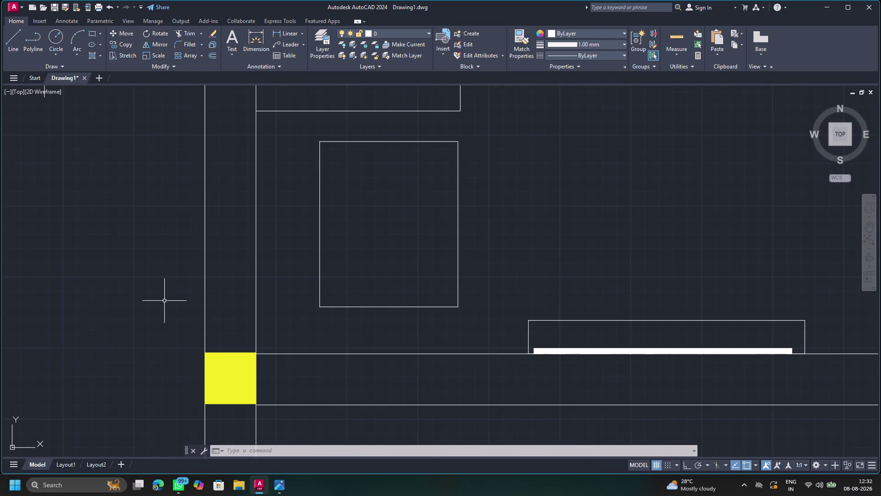
Attempt trimming the wall edge beside the corner column, then cancel trim and line.
click(185, 34)
drag(231, 373, 295, 384)
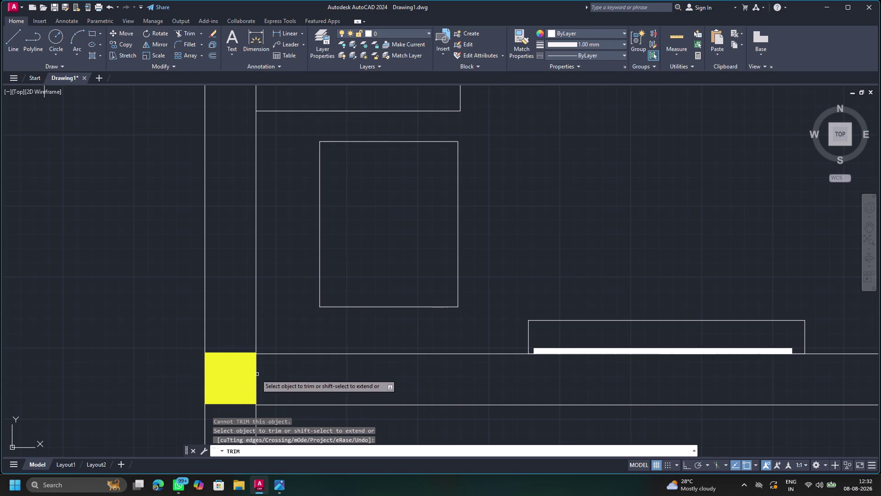
double_click(255, 378)
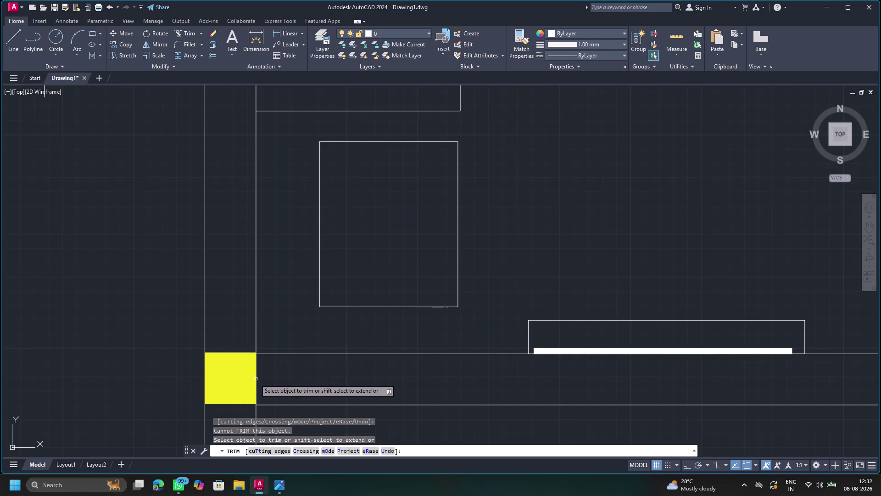
key(Escape)
click(11, 38)
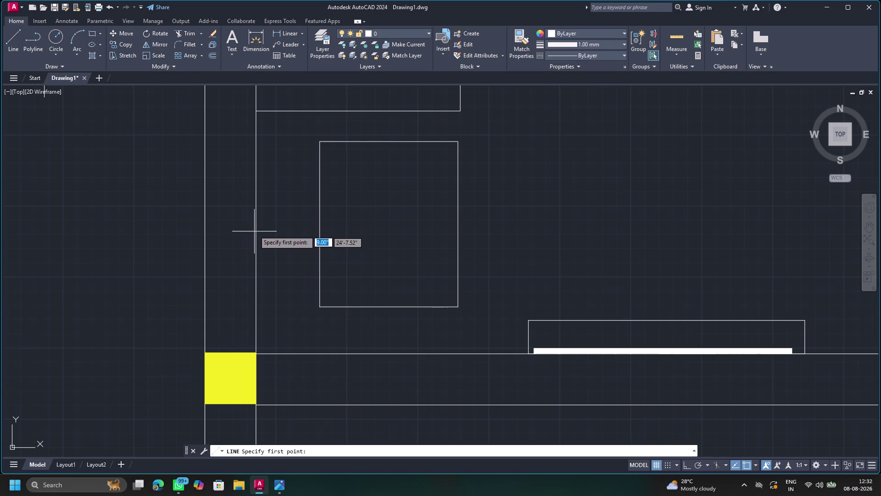
key(Escape)
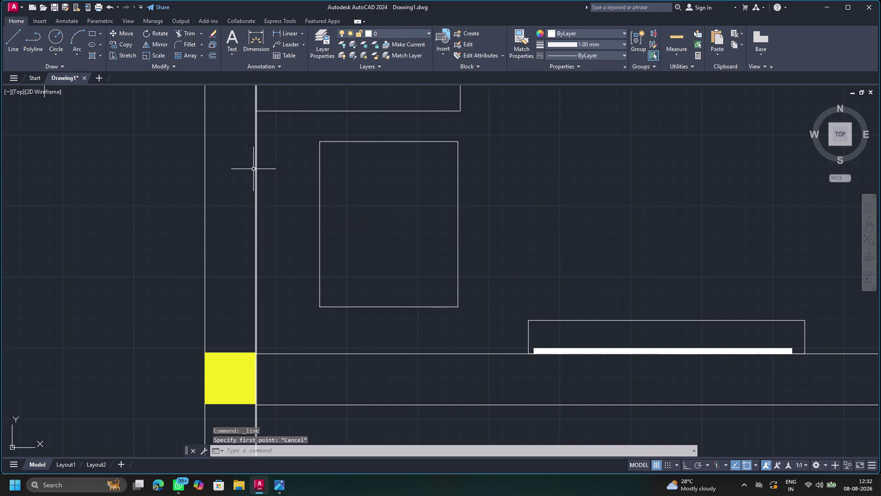
Pan and zoom in on the SD opening below the office room.
scroll(down, 3)
scroll(down, 3)
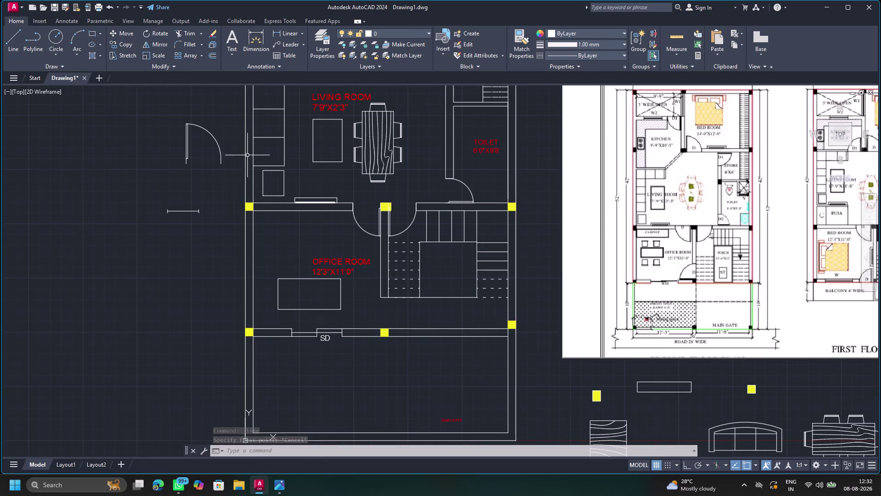
middle_drag(248, 154, 208, 276)
scroll(down, 3)
scroll(up, 3)
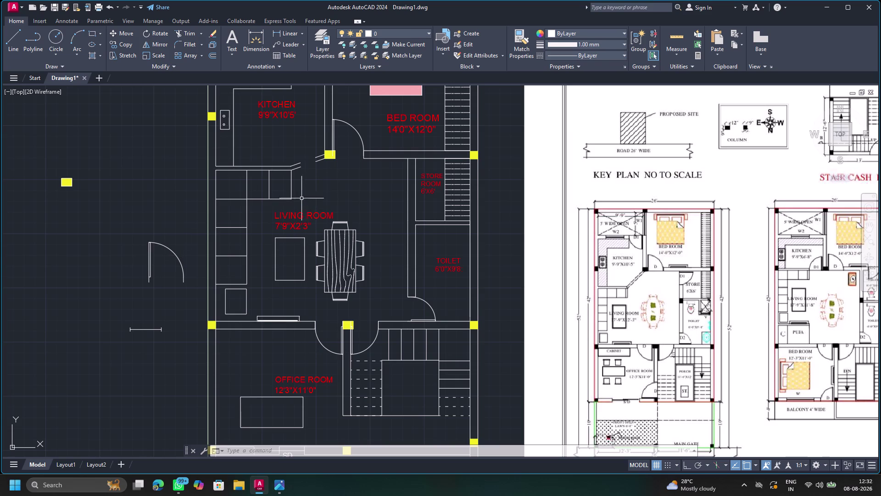
middle_drag(312, 326, 307, 108)
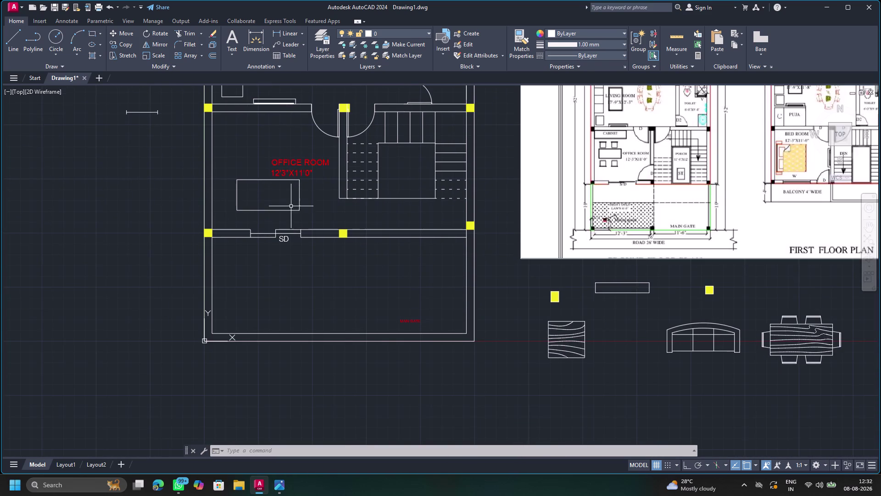
scroll(up, 3)
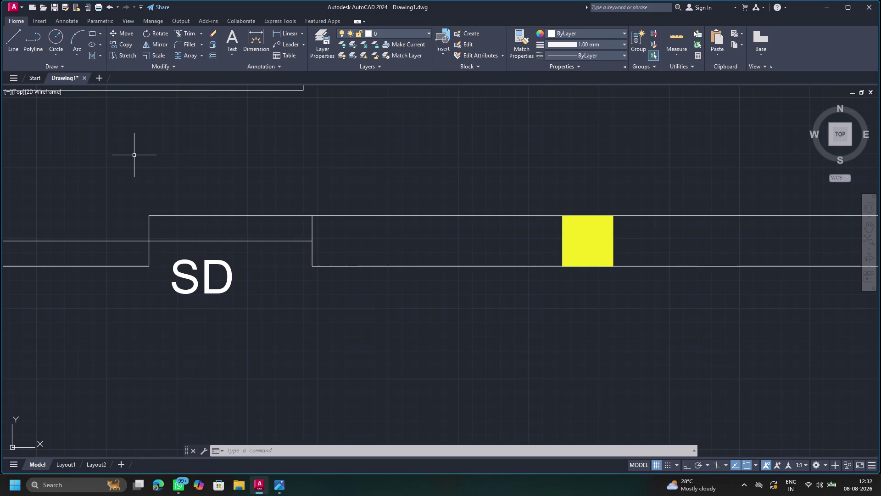
Offset the SD opening's jamb line 3' over.
key(o)
key(Return)
key(Return)
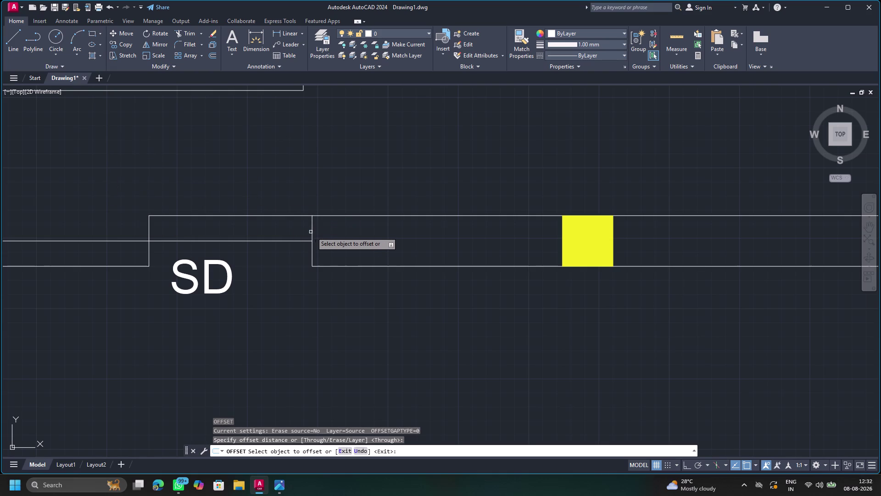
click(311, 232)
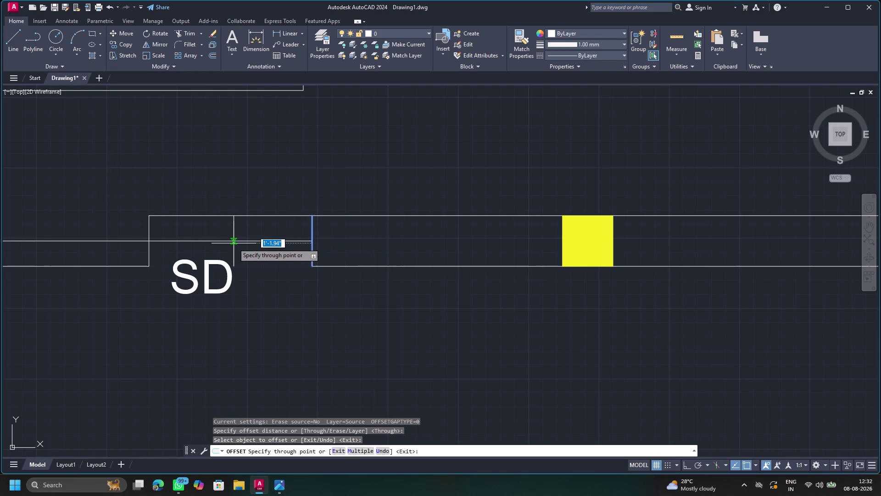
text(3')
key(Return)
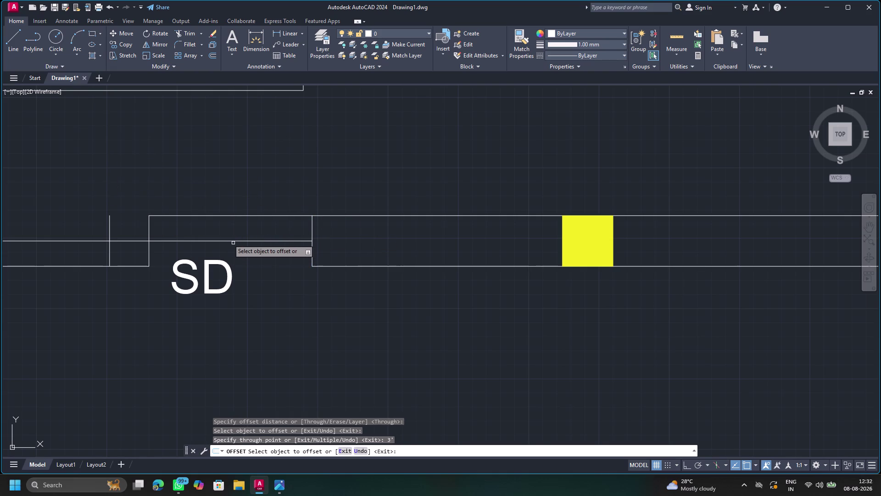
key(Escape)
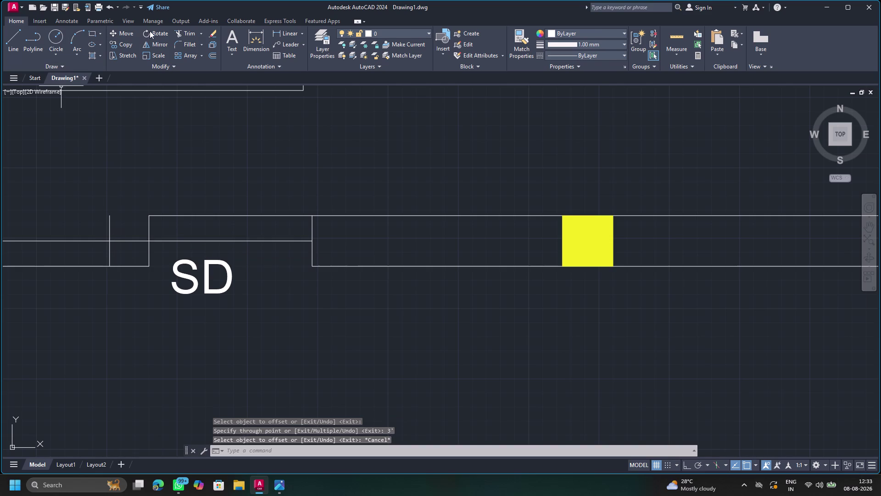
Trim away the wall lines inside the widened opening with fence drags.
click(186, 33)
drag(207, 182, 125, 278)
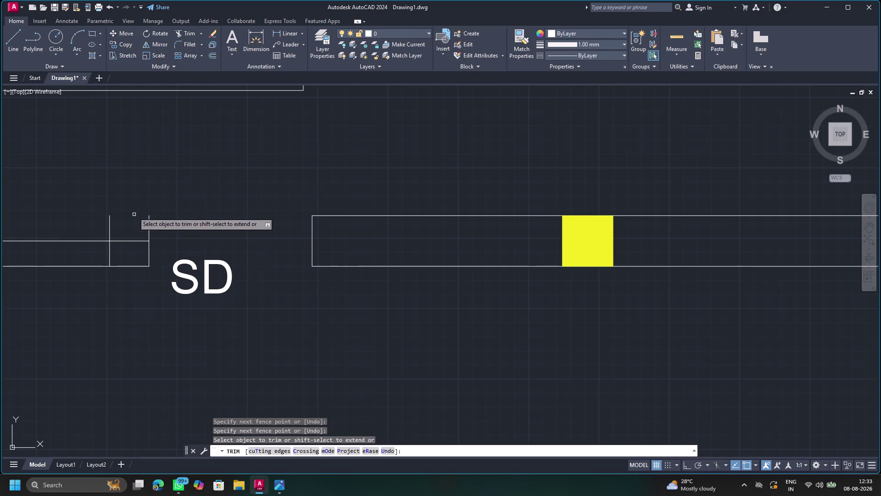
drag(131, 197, 149, 318)
drag(128, 203, 142, 319)
drag(140, 221, 146, 266)
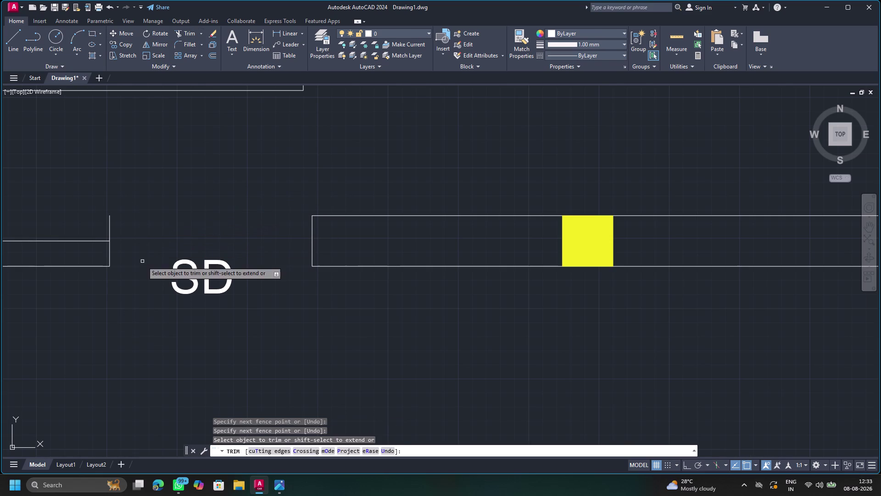
drag(64, 191, 76, 345)
scroll(down, 3)
key(Escape)
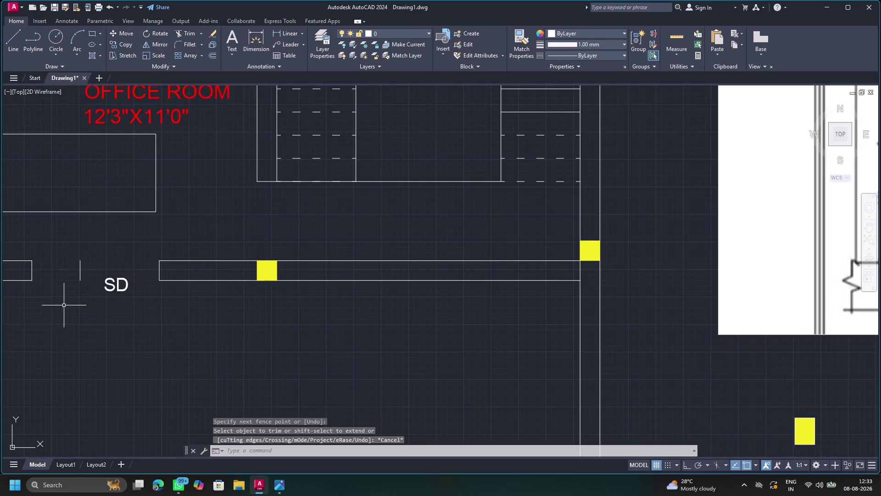
With Ortho on, draw a horizontal line between the SD opening's jambs.
click(11, 37)
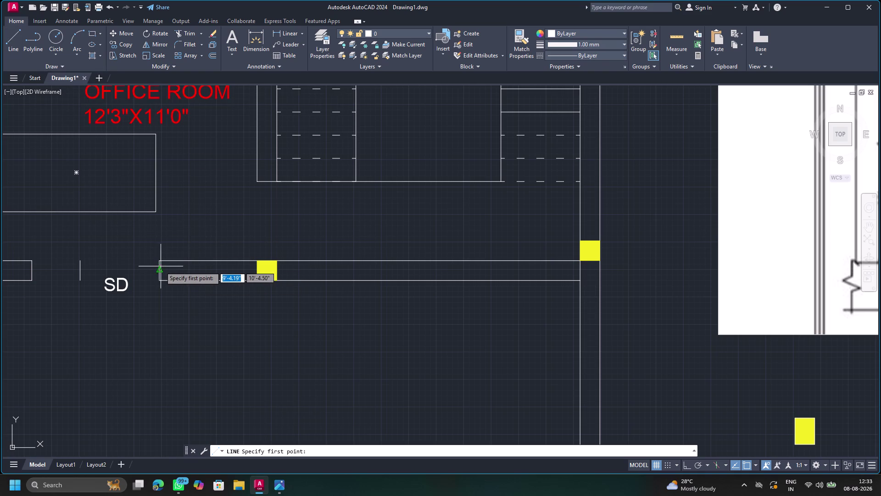
click(158, 263)
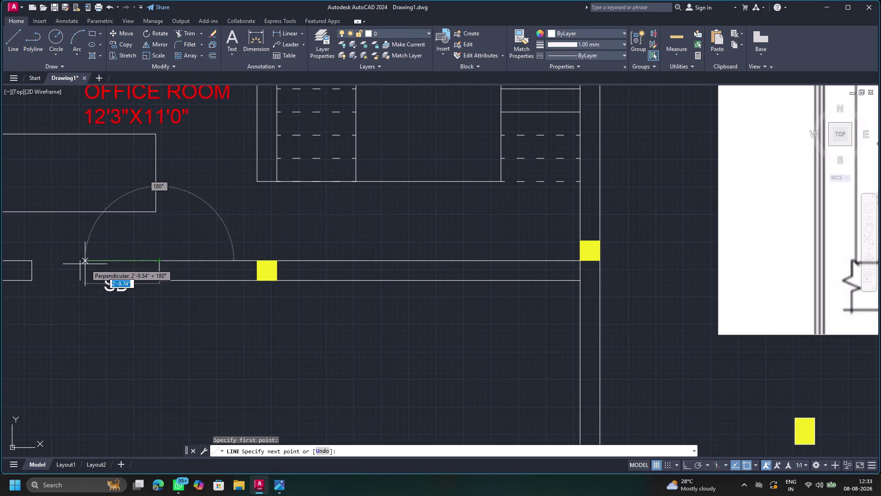
key(F8)
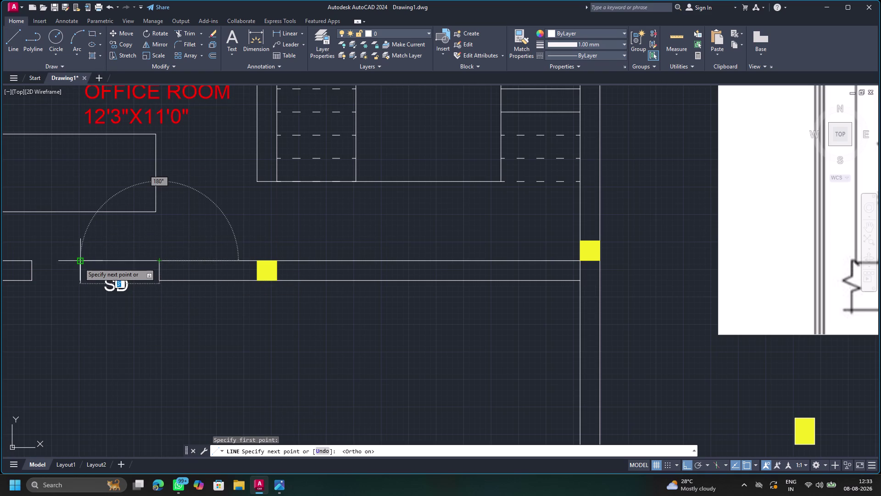
click(79, 263)
key(Escape)
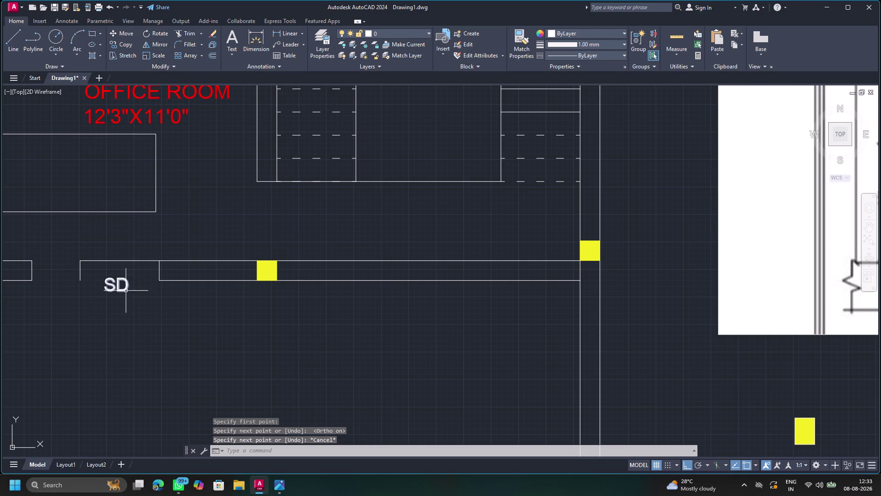
scroll(down, 3)
middle_drag(115, 275, 180, 266)
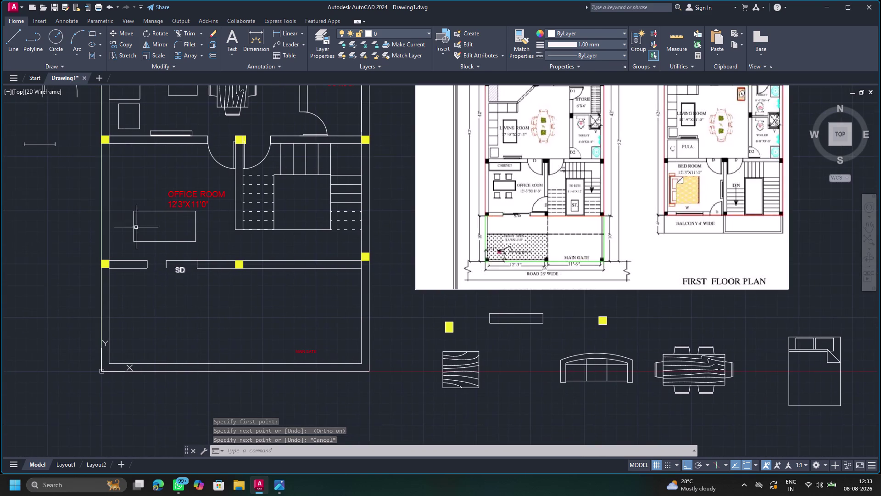
Start another line across the opening, then cancel it.
click(15, 42)
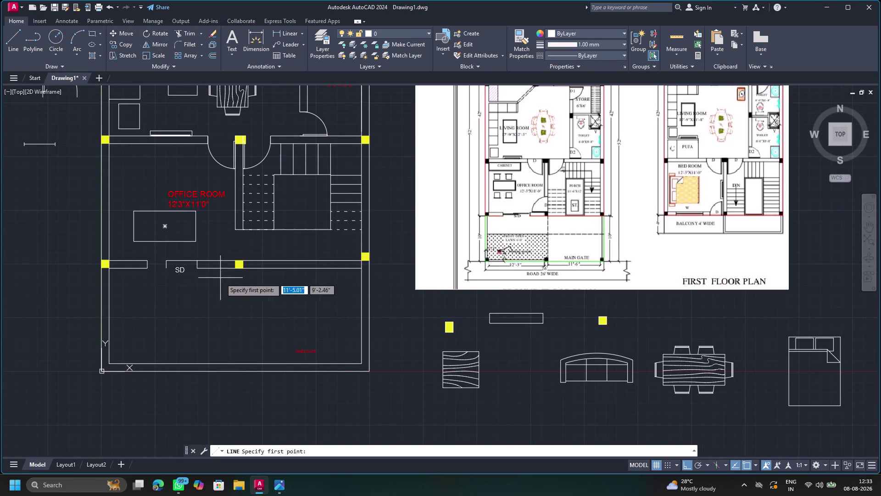
scroll(up, 3)
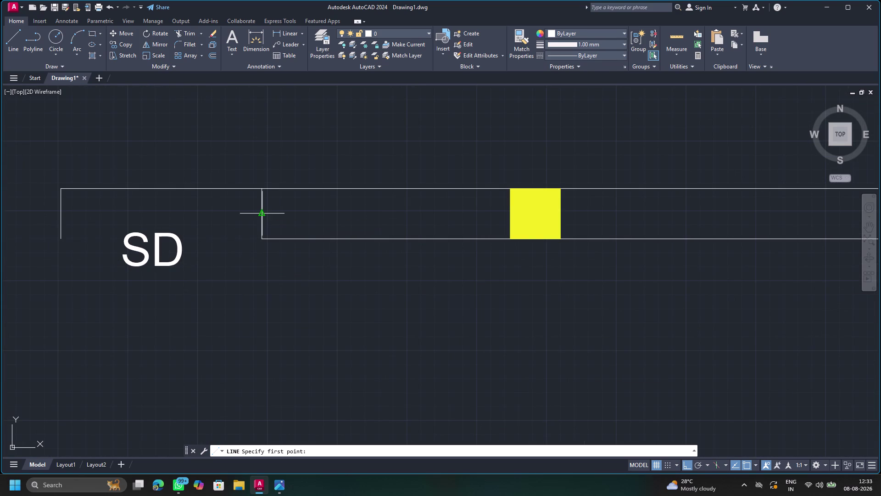
click(264, 214)
click(62, 214)
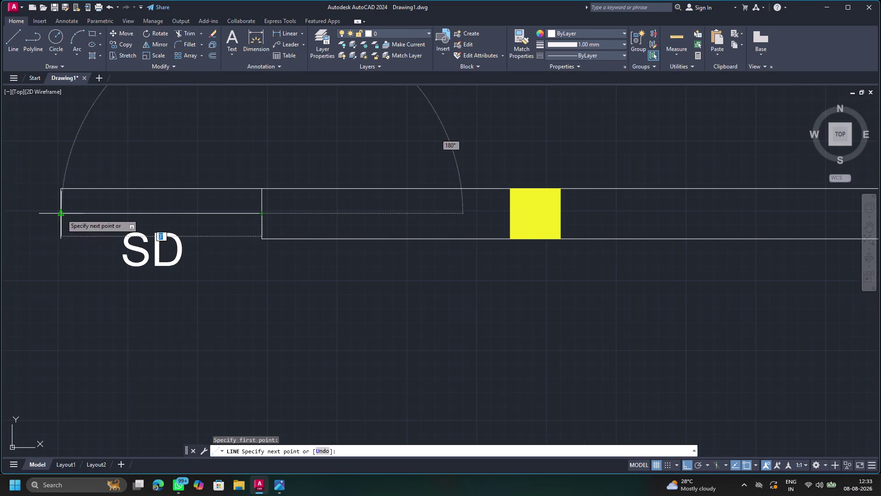
key(Escape)
Pan closer and draw a line along the opening's lower edge to the left jamb.
click(15, 35)
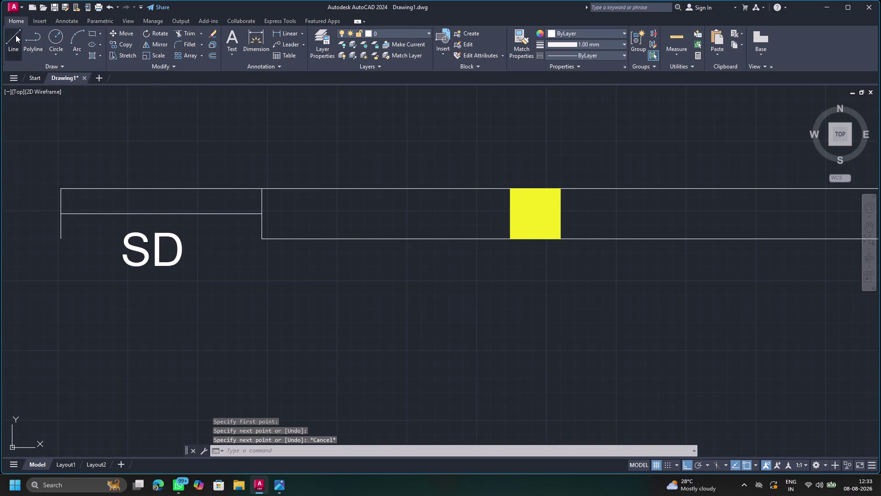
scroll(down, 3)
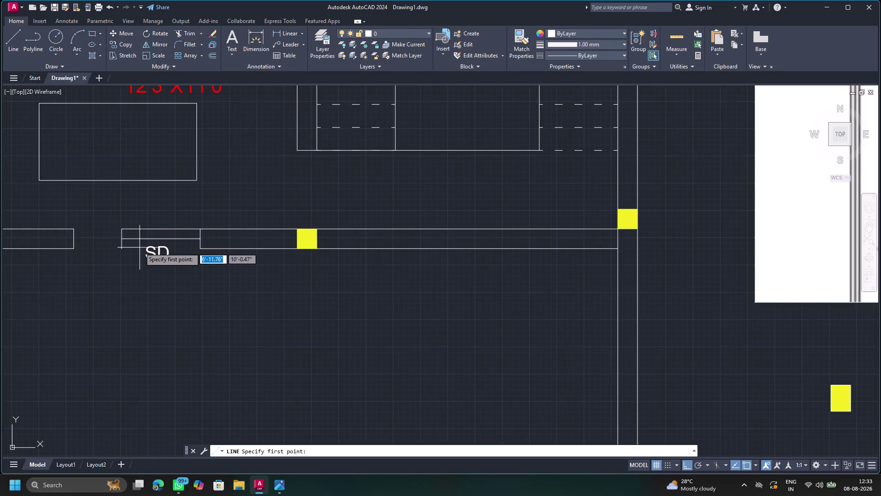
middle_drag(139, 247, 338, 254)
scroll(up, 3)
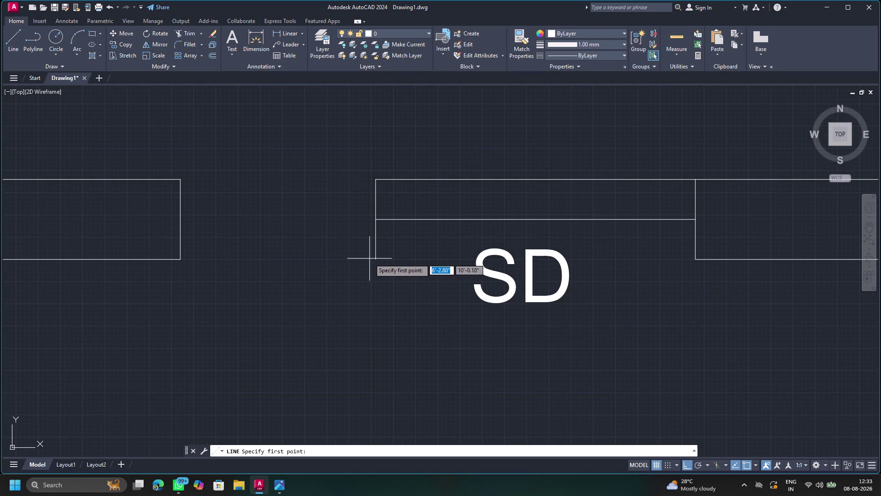
click(376, 261)
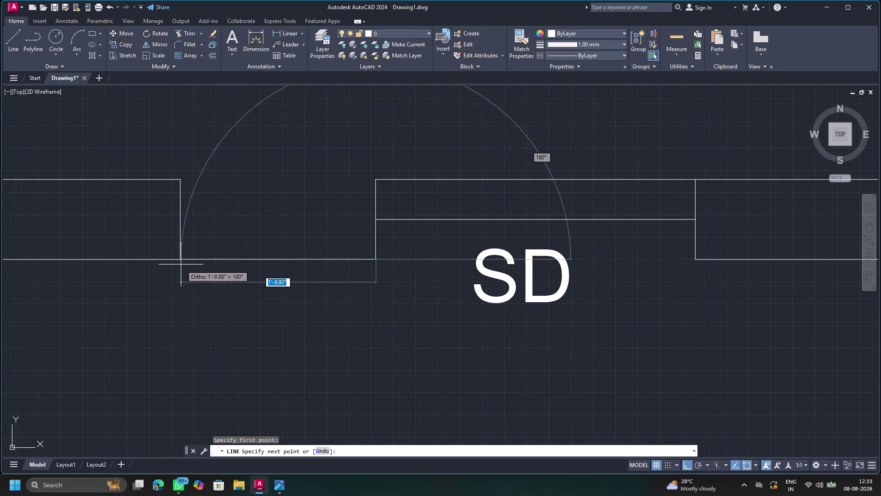
click(179, 261)
key(Escape)
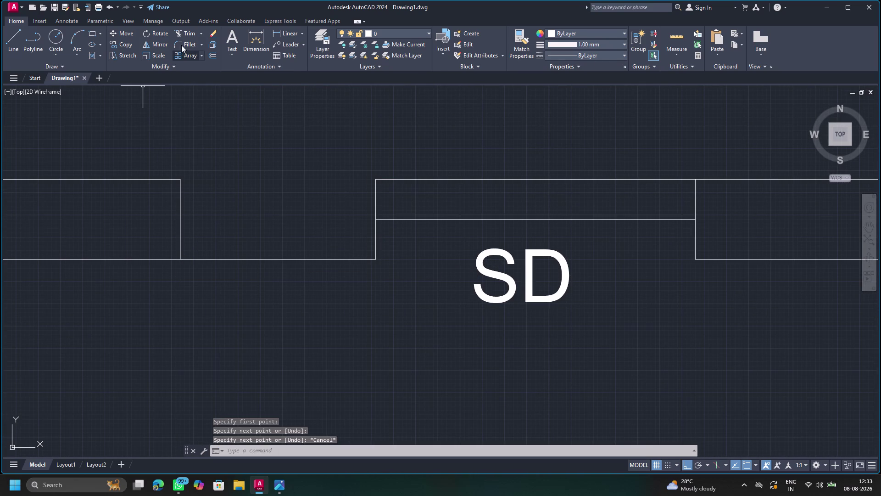
Draw the middle line between the jambs and clear the command.
click(9, 37)
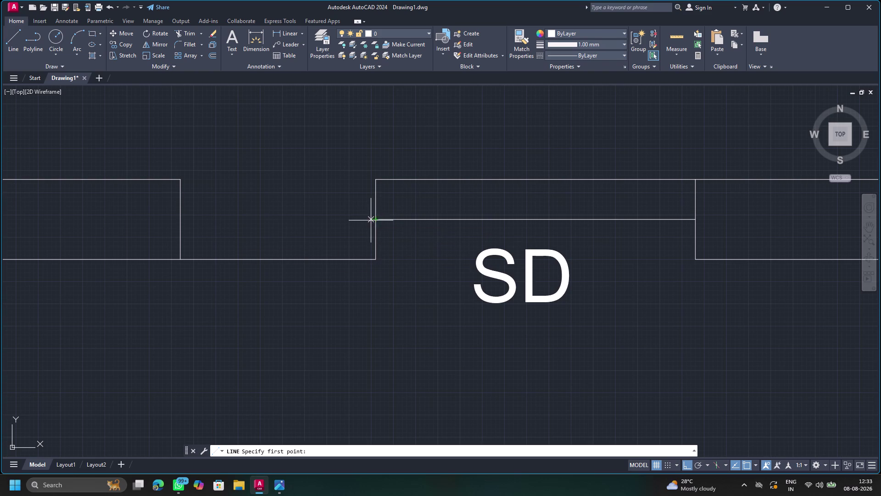
click(374, 218)
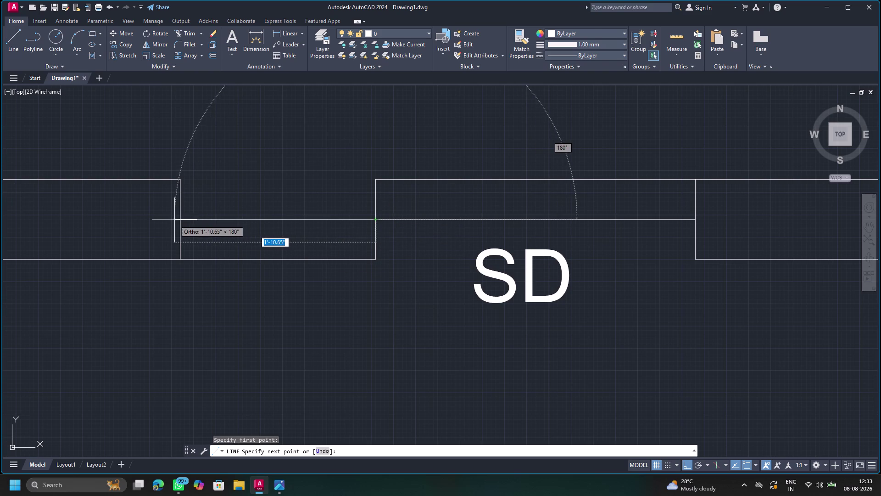
click(181, 219)
key(Escape)
scroll(down, 3)
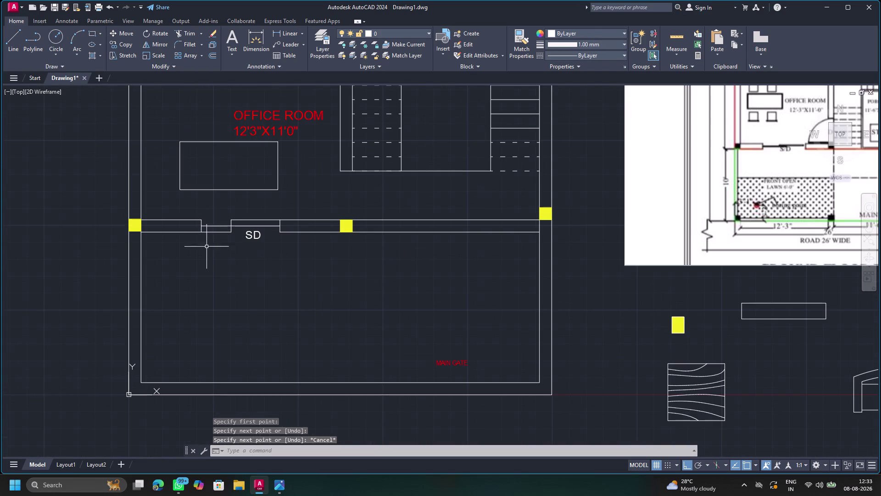
scroll(up, 3)
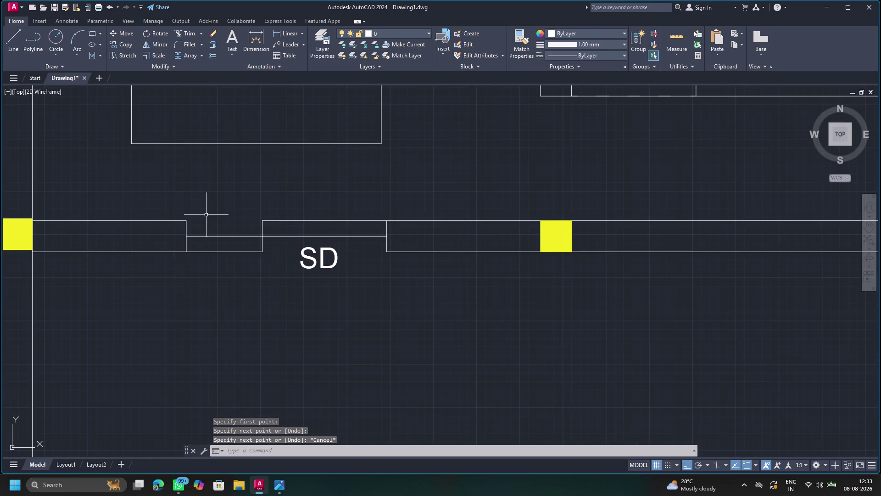
scroll(up, 3)
scroll(down, 3)
key(Escape)
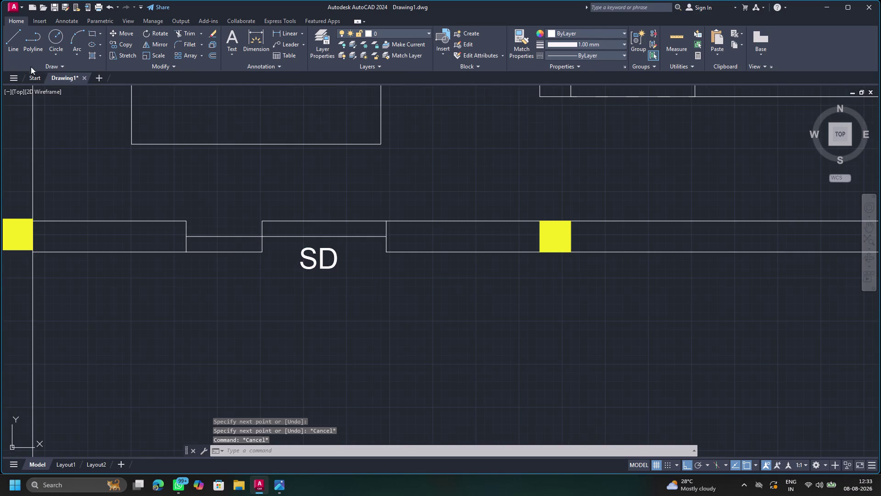
Offset the jamb line beside the opening 3' over.
click(262, 229)
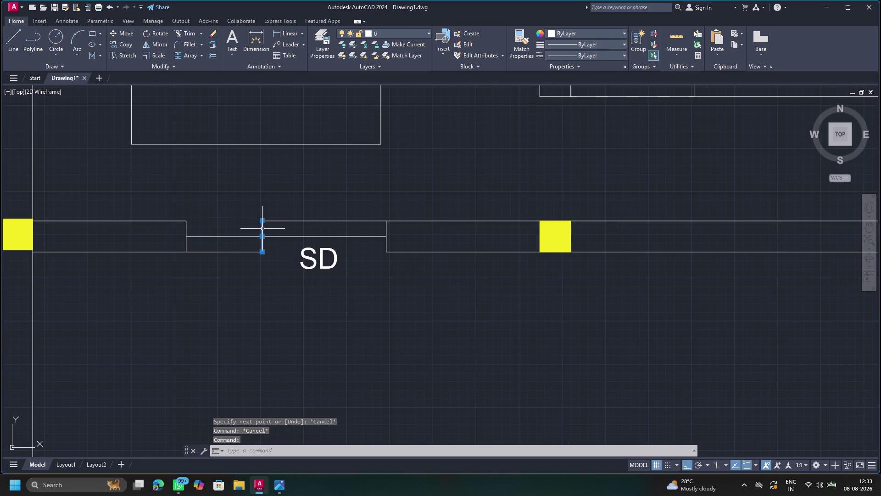
key(o)
key(Return)
key(Return)
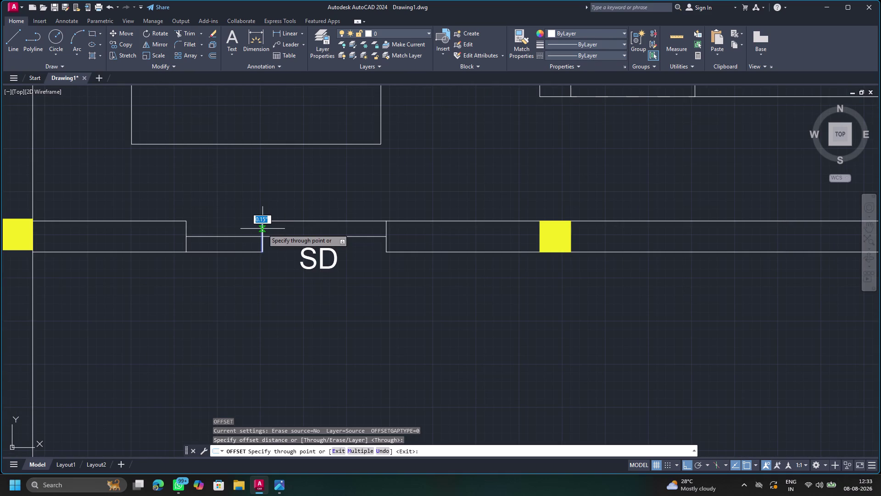
key(3)
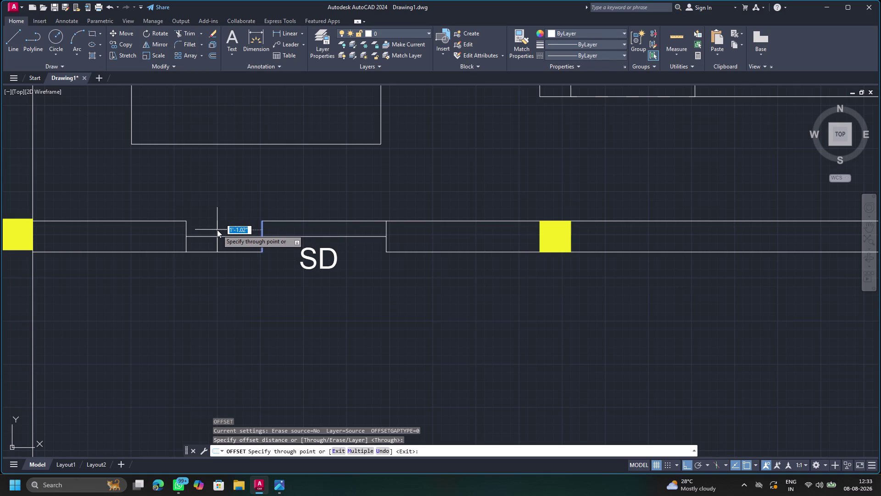
key(apostrophe)
key(Return)
key(Escape)
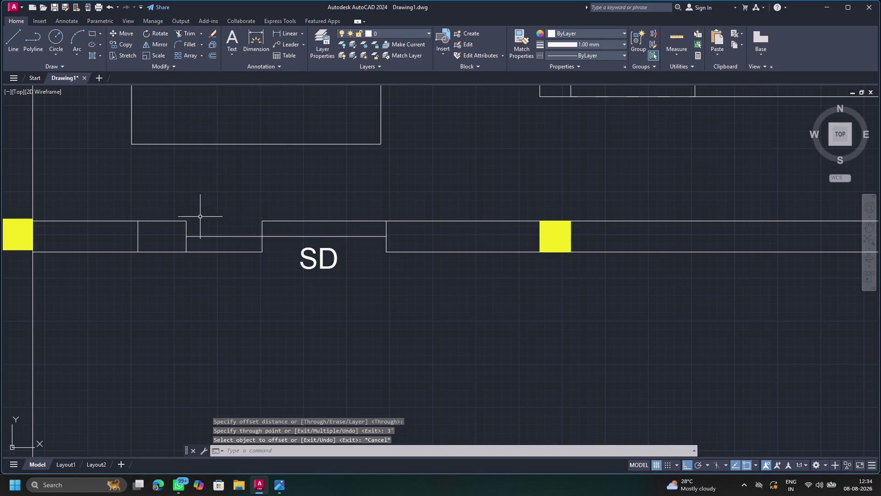
Trim the old wall lines inside the opening with fence drags.
click(181, 30)
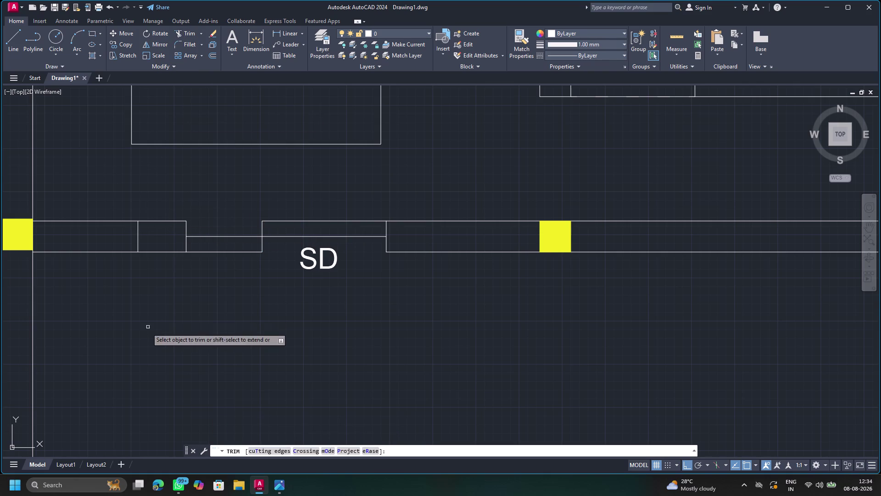
drag(168, 193, 169, 278)
drag(199, 206, 158, 295)
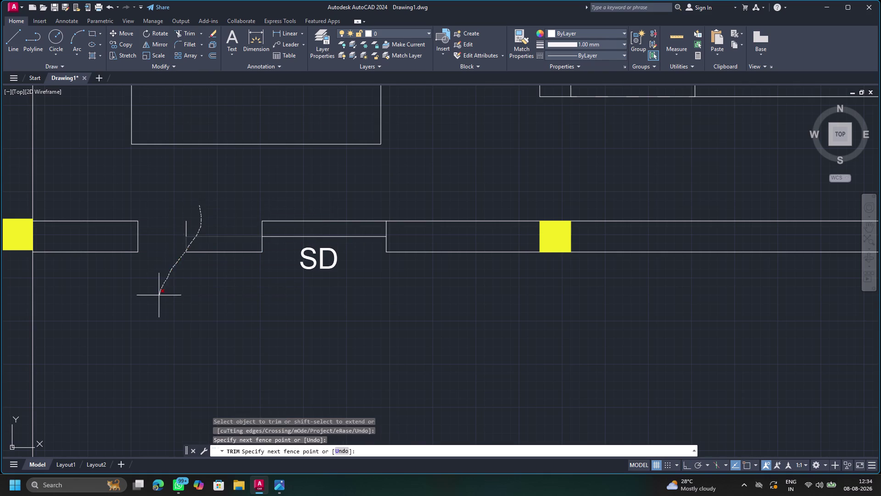
drag(159, 295, 159, 295)
drag(202, 210, 225, 302)
Draw two parallel horizontal lines across the gap left of the SD wall piece.
key(Escape)
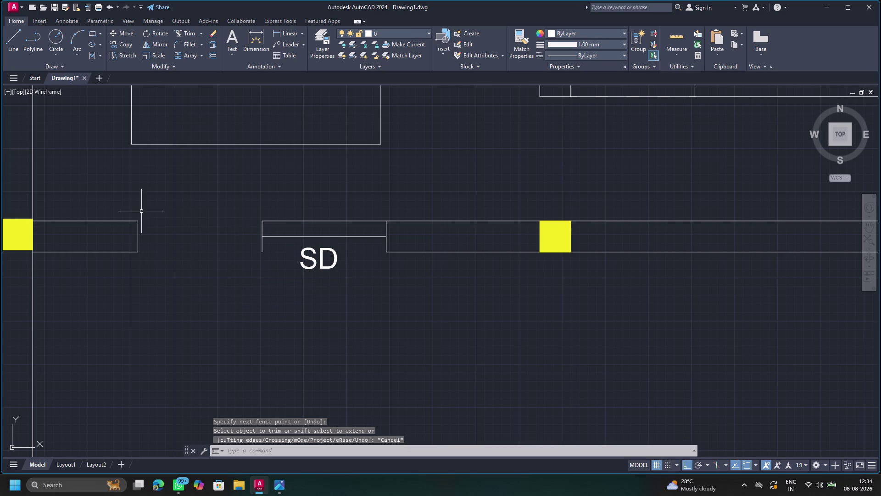
scroll(down, 3)
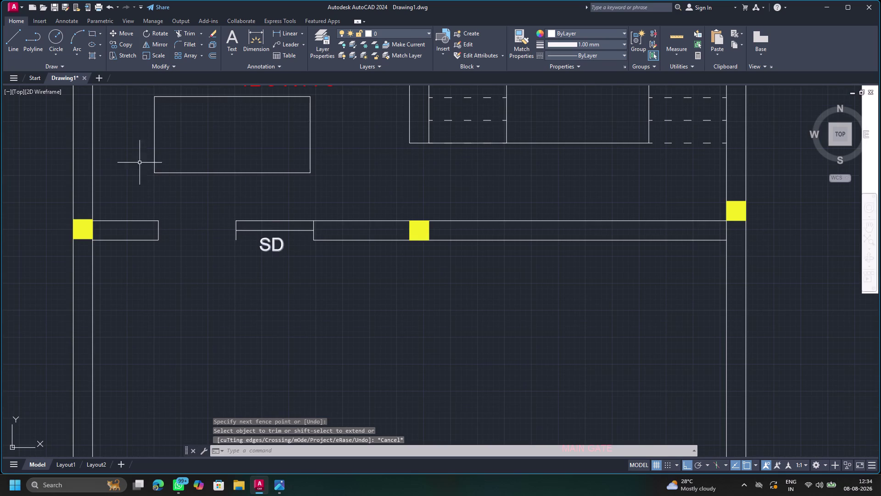
click(17, 35)
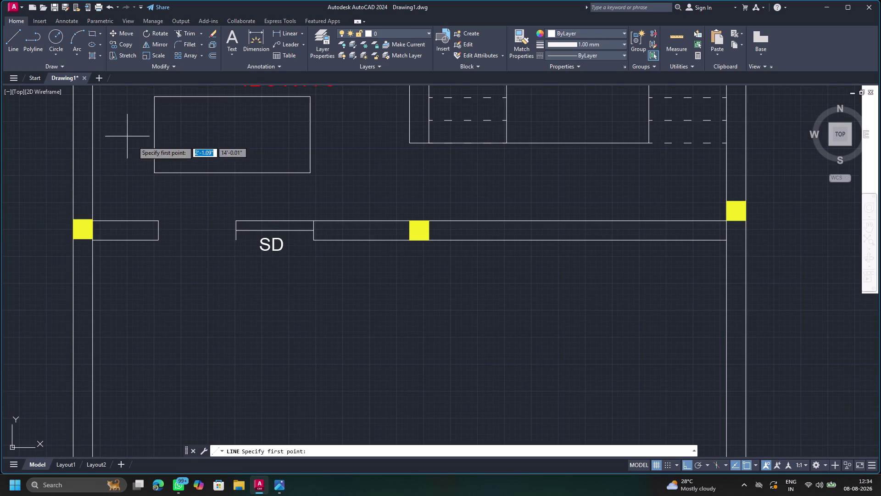
click(235, 232)
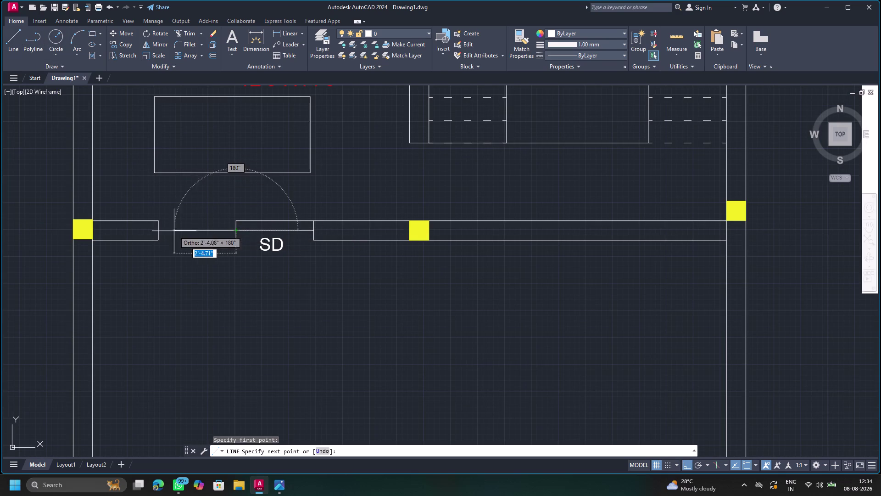
click(157, 231)
key(Escape)
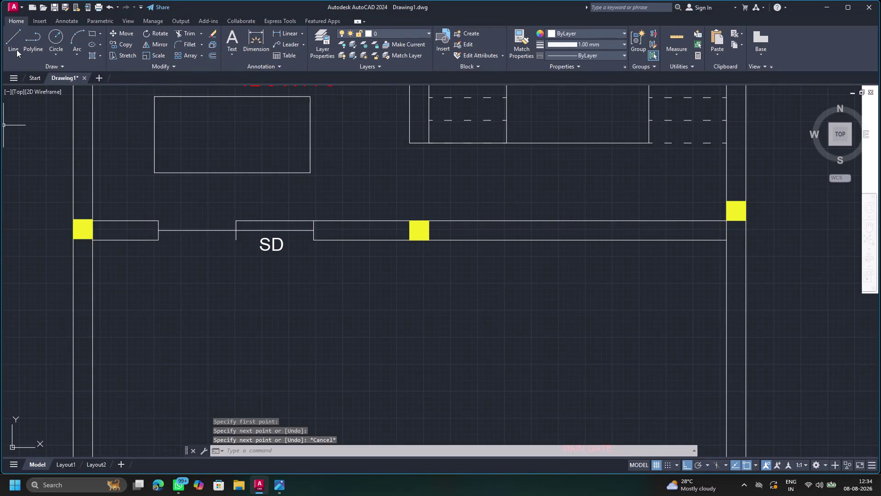
drag(15, 46, 17, 50)
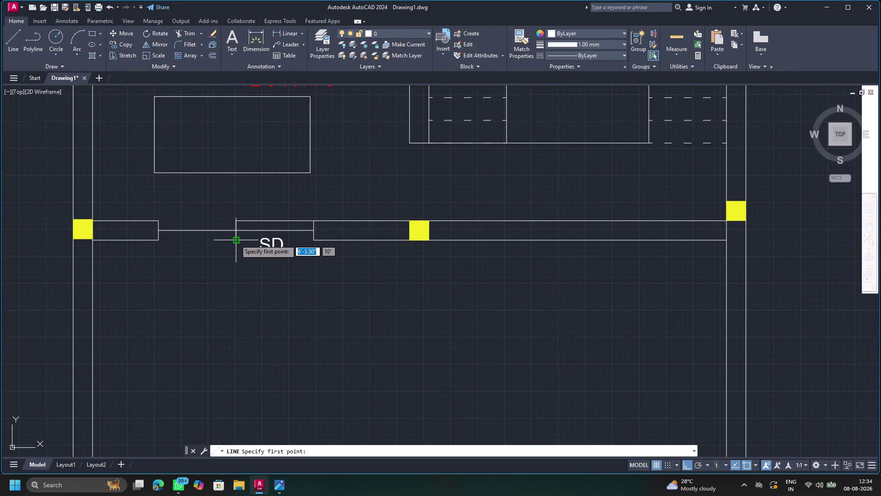
click(235, 238)
click(160, 243)
key(Escape)
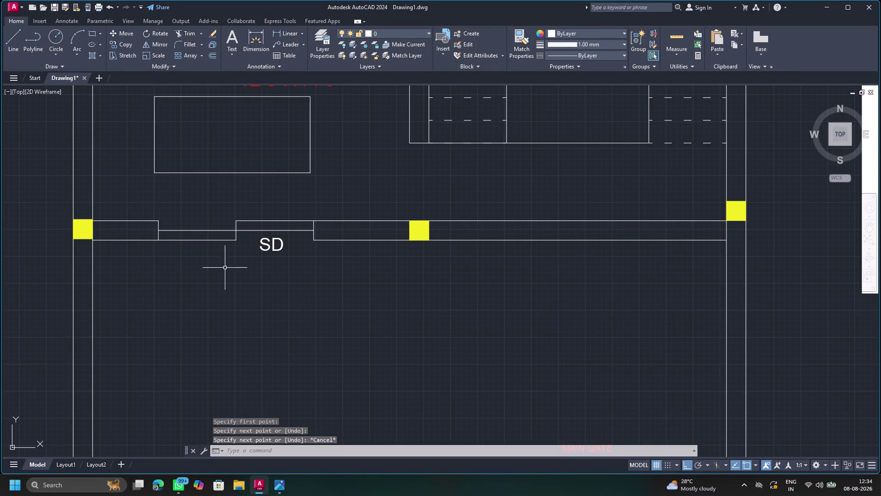
scroll(down, 3)
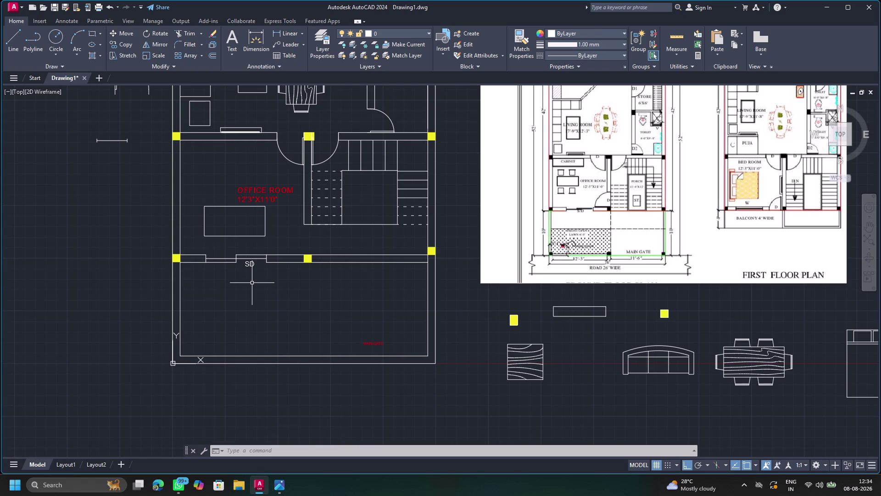
Copy the SD label to the inner door and into the staircase.
click(251, 265)
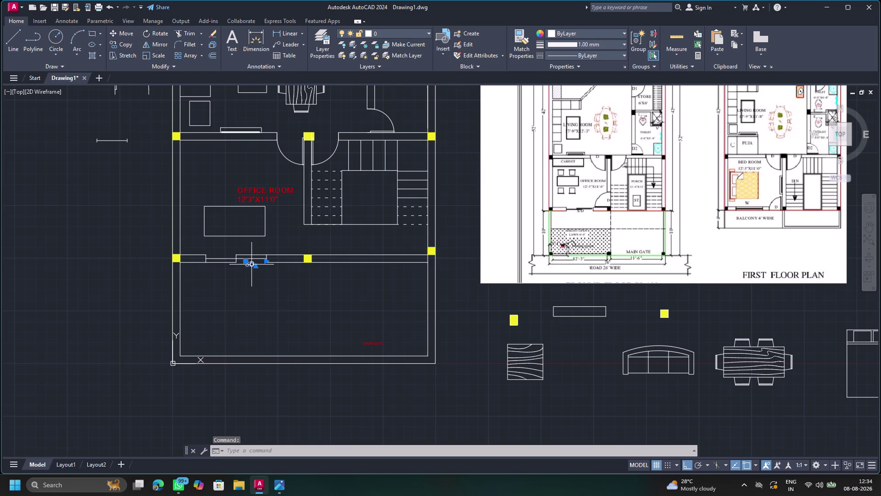
click(129, 44)
drag(253, 265, 274, 170)
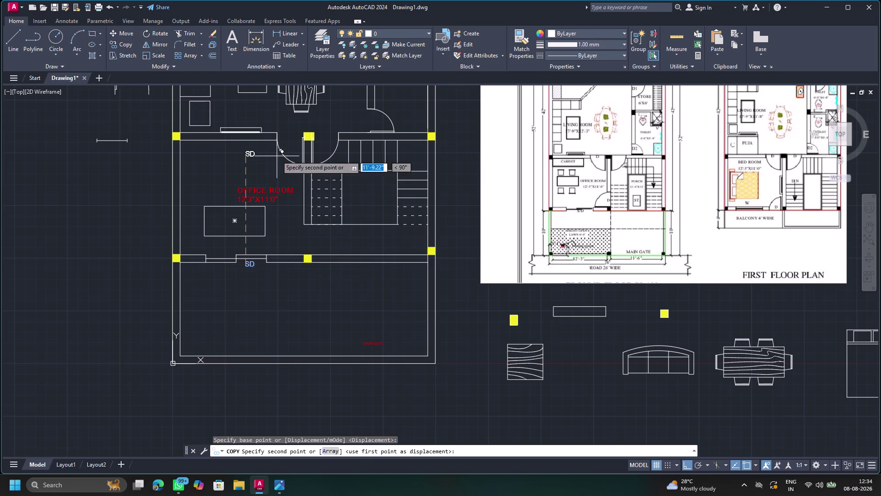
key(F8)
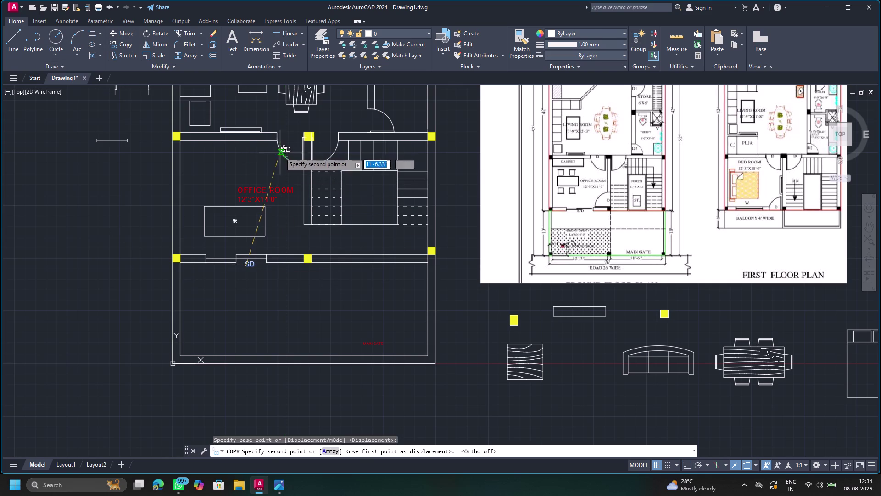
click(287, 147)
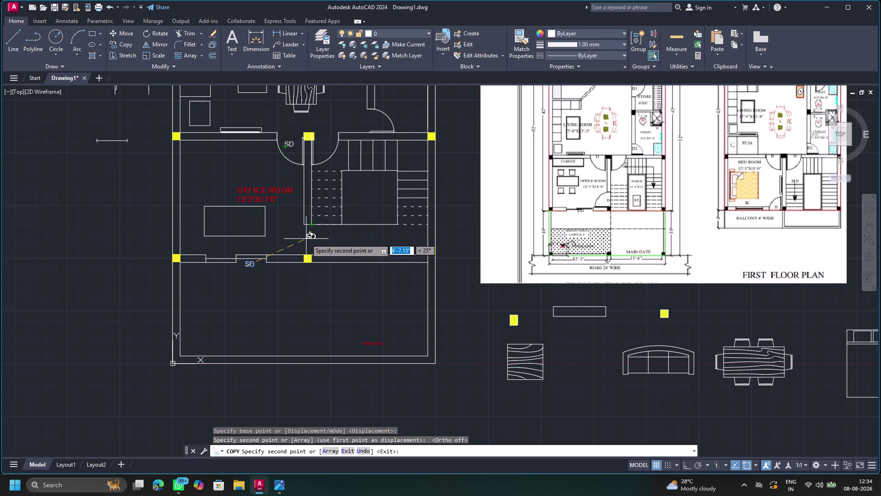
click(362, 204)
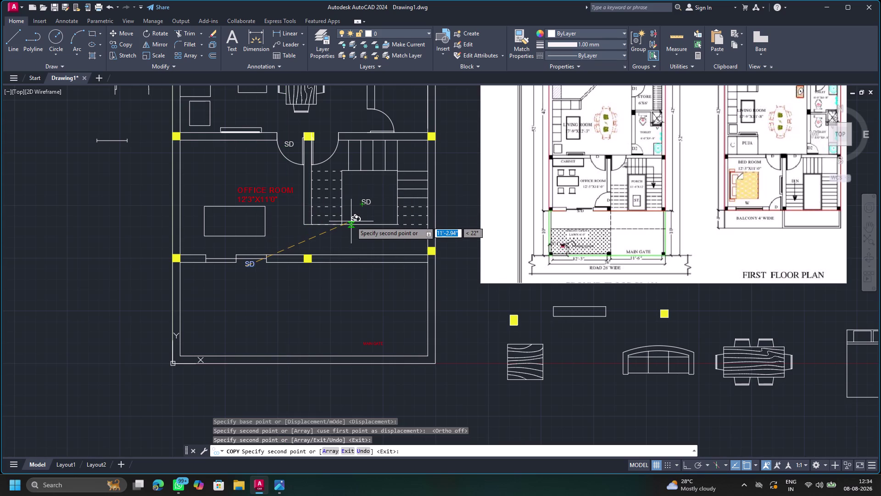
key(Escape)
Retype the staircase copy as 'STAIR' and 'CASES' on two lines.
double_click(367, 201)
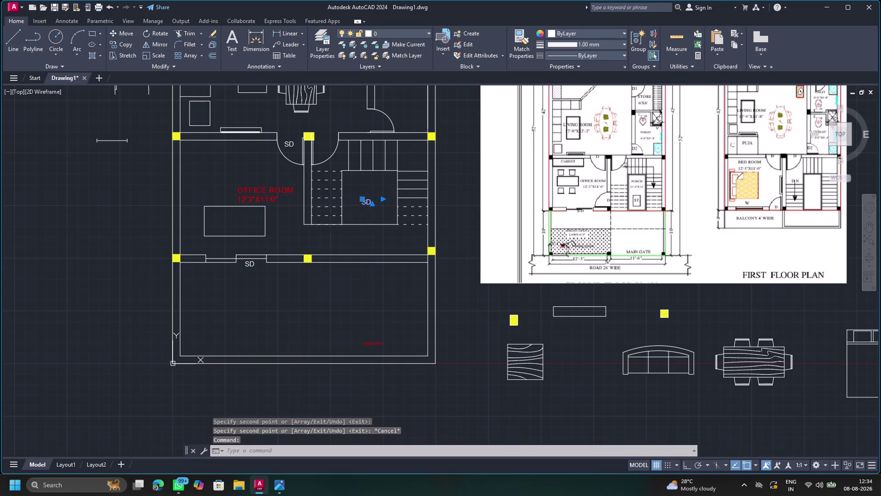
drag(374, 200, 358, 208)
key(Delete)
text(S)
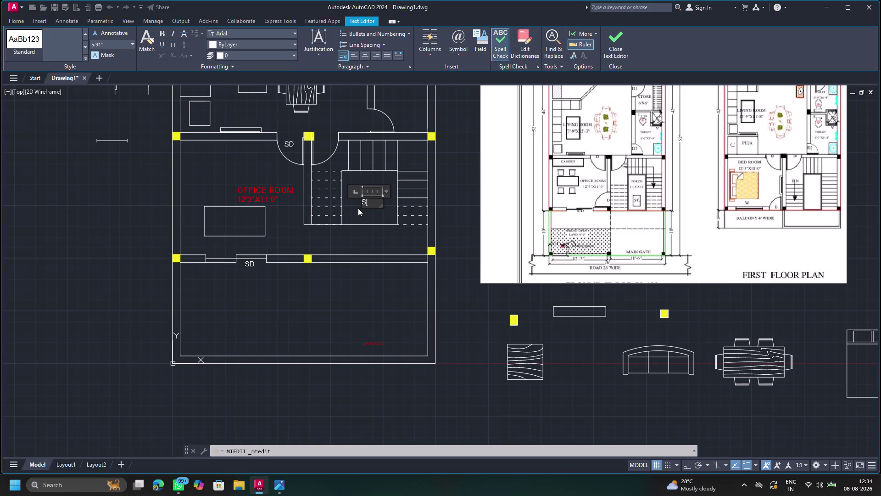
text(TAIR)
key(Return)
text(CASE)
text(S)
key(Escape)
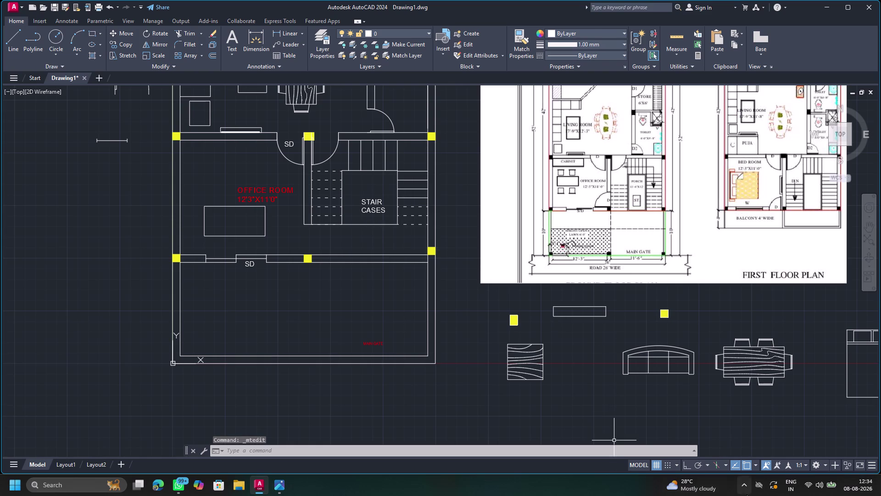
scroll(up, 3)
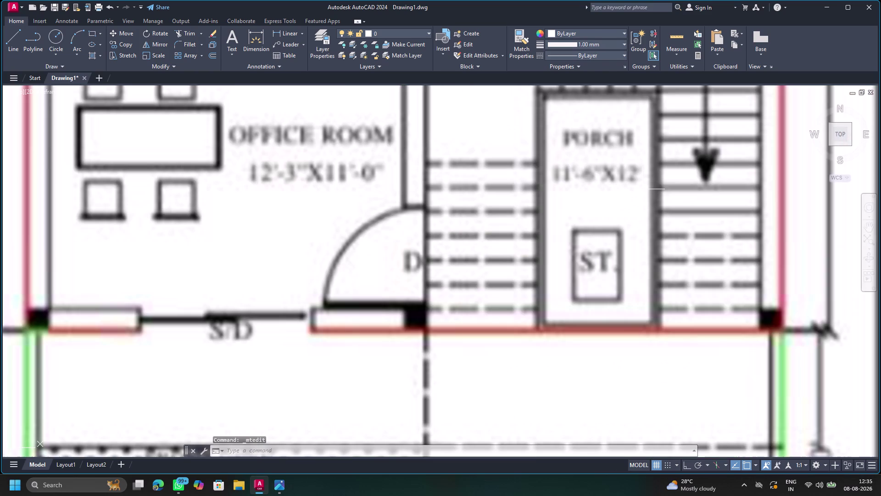
Delete the STAIR CASES label and the inner-door SD label.
scroll(down, 3)
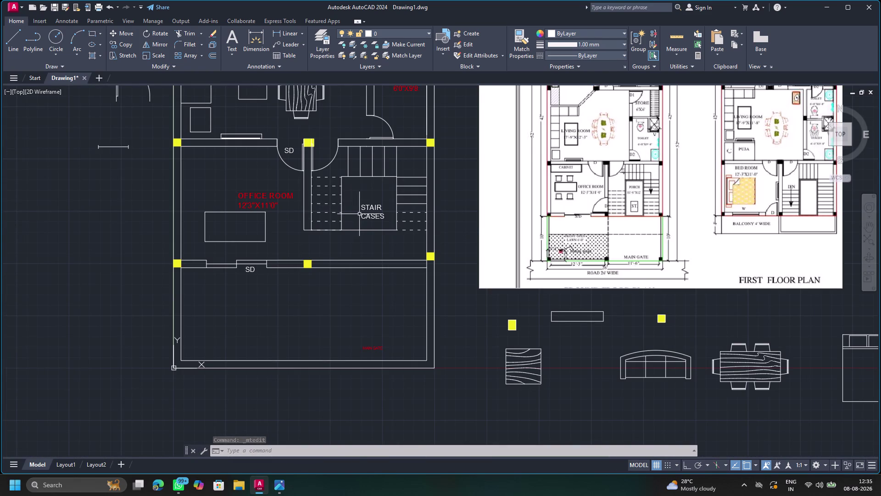
double_click(359, 213)
click(379, 210)
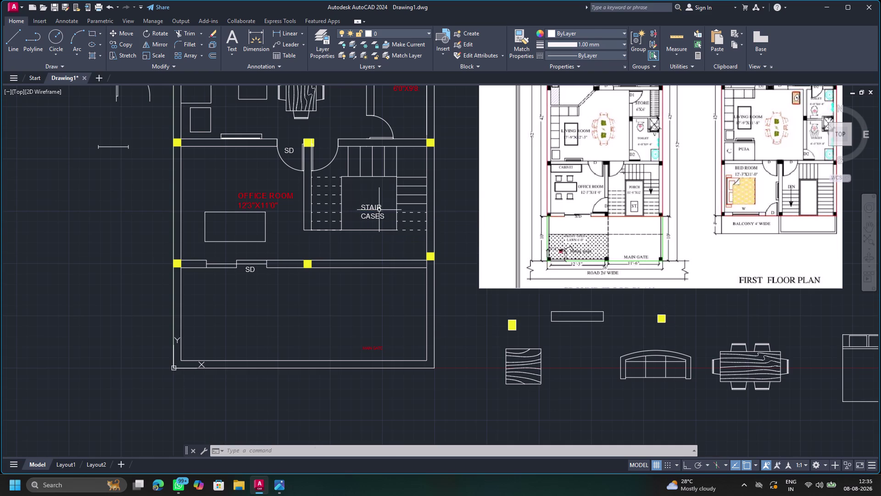
click(371, 208)
key(Delete)
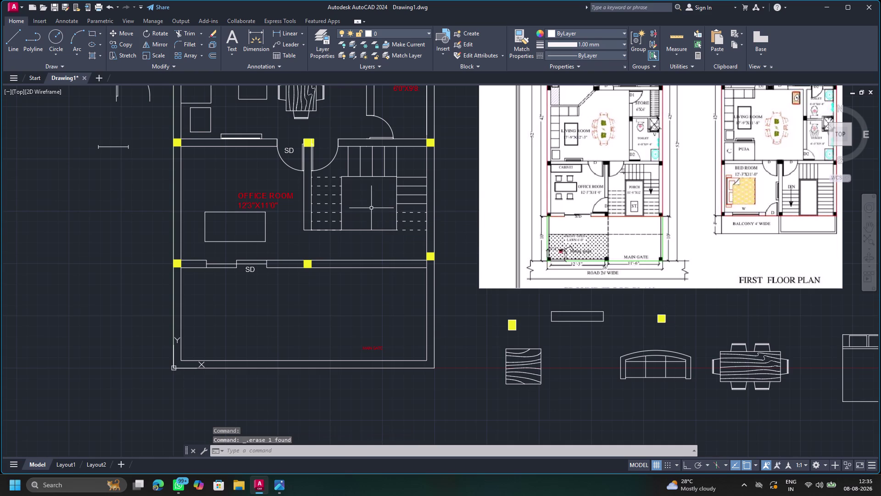
click(290, 149)
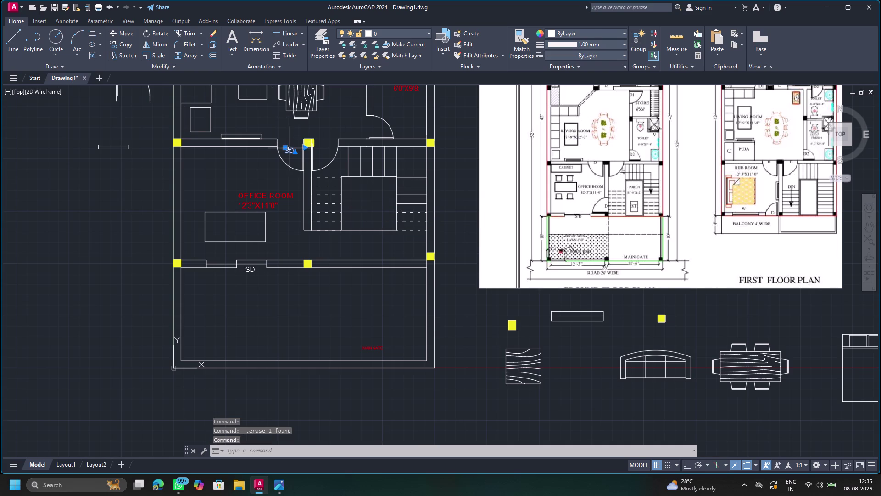
key(Delete)
Delete the stray door drawing left of the plan and the loose furniture blocks.
scroll(down, 3)
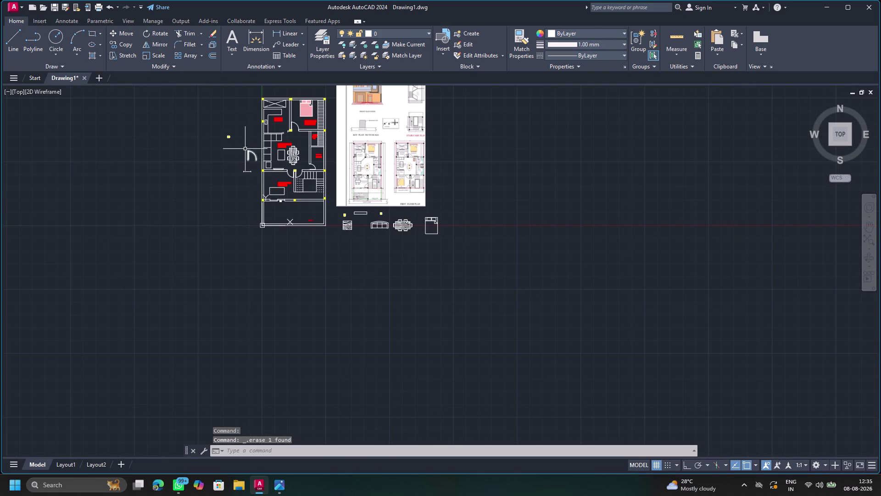
click(247, 158)
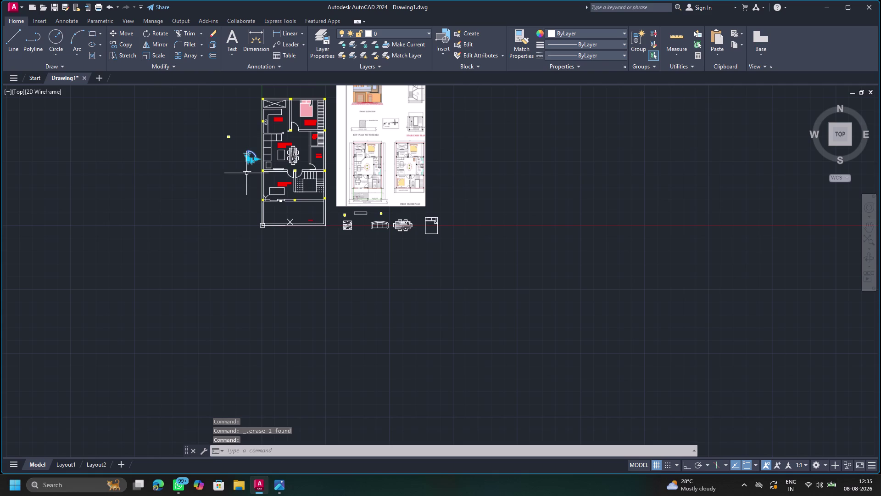
key(Escape)
click(249, 156)
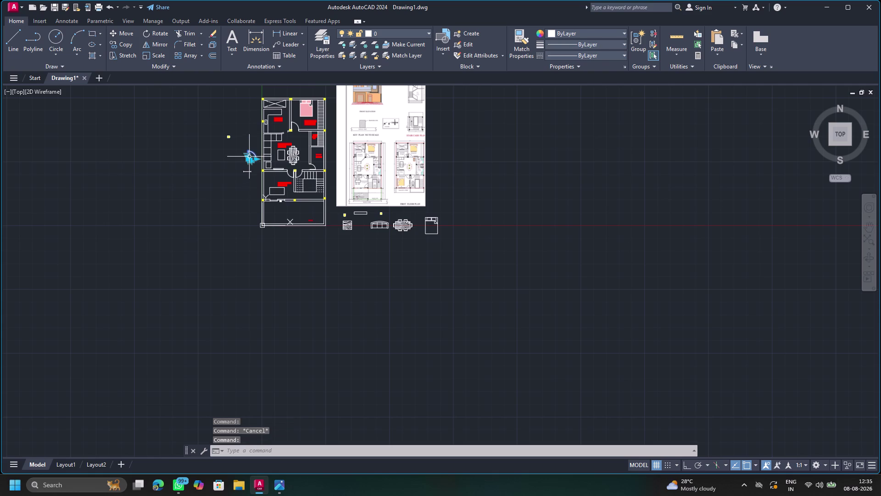
key(Delete)
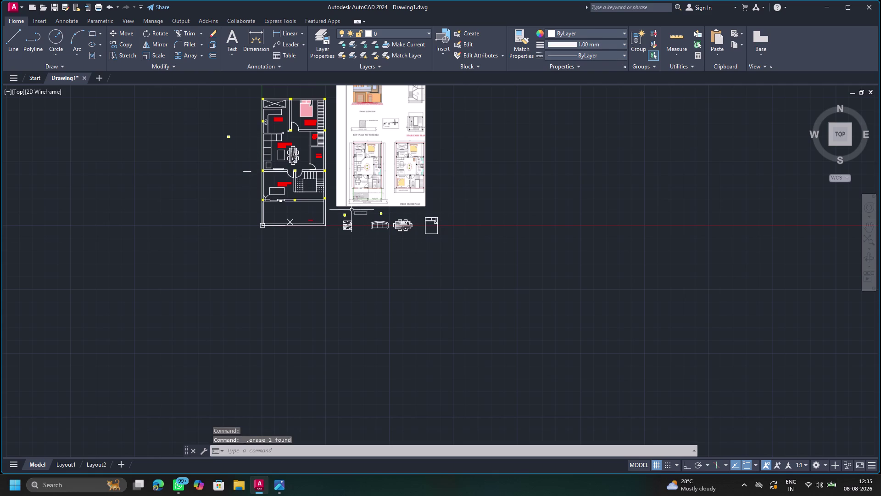
drag(347, 210, 327, 246)
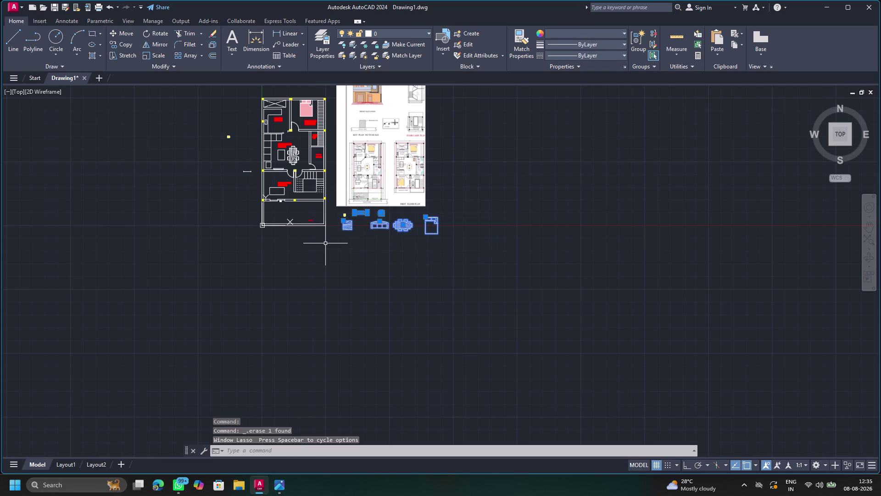
key(Delete)
Pan and zoom to show the whole plan beside the reference.
scroll(down, 3)
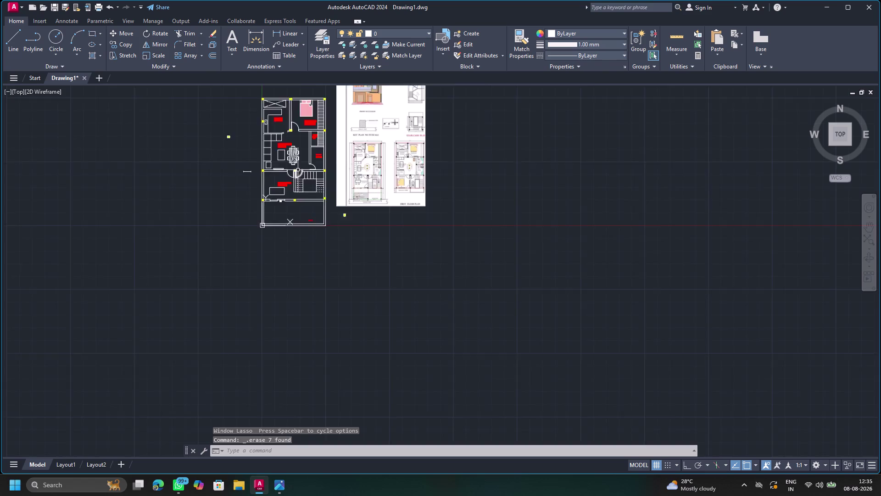
middle_drag(302, 149, 250, 269)
scroll(up, 3)
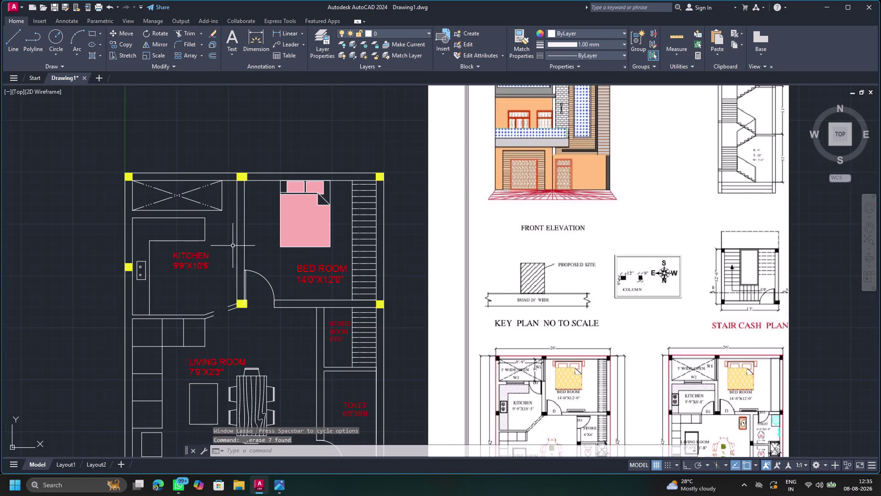
scroll(down, 3)
middle_drag(208, 259, 249, 161)
scroll(down, 3)
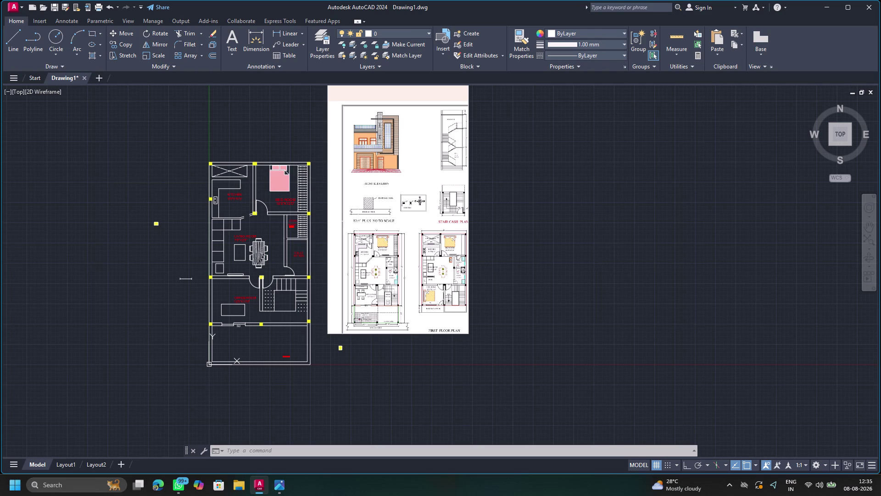
key(Escape)
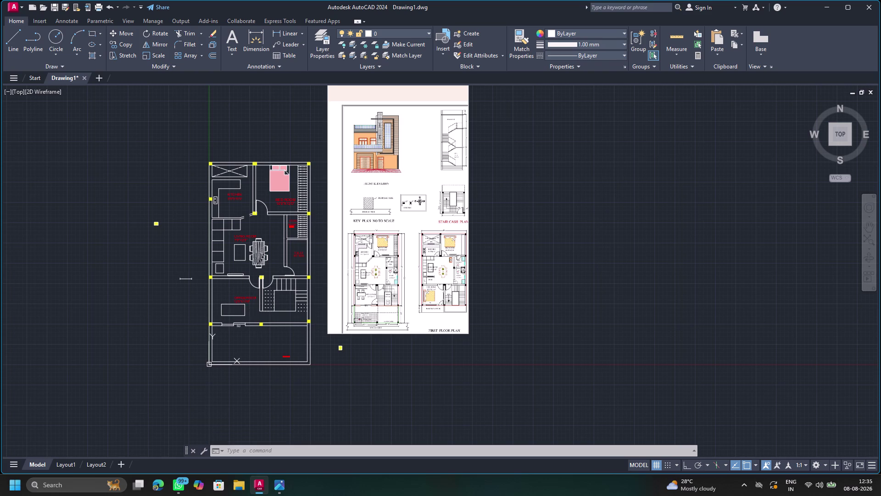
Zoom in on the reference plan's toilet fixtures, then back out to the side-by-side view.
scroll(up, 3)
scroll(down, 3)
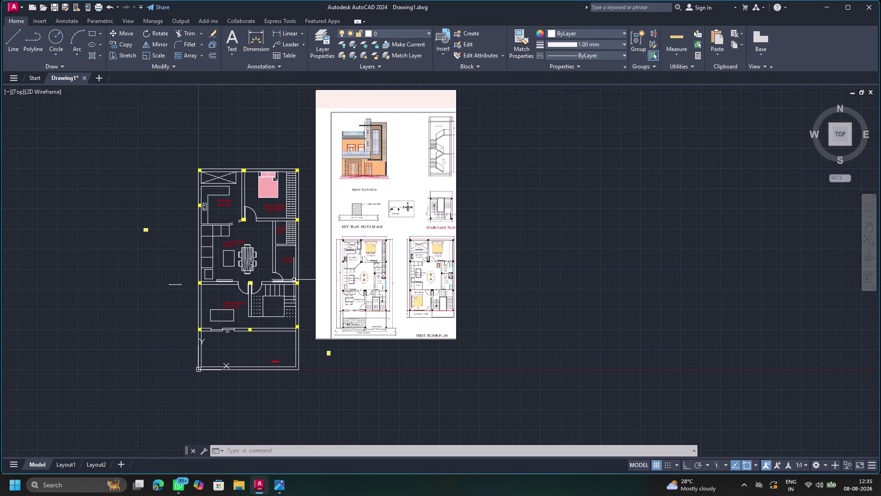
scroll(up, 3)
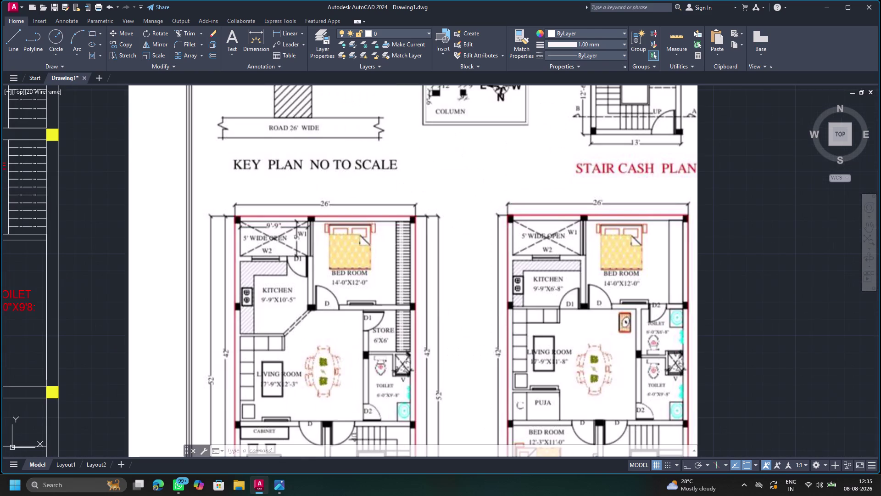
scroll(down, 3)
scroll(up, 3)
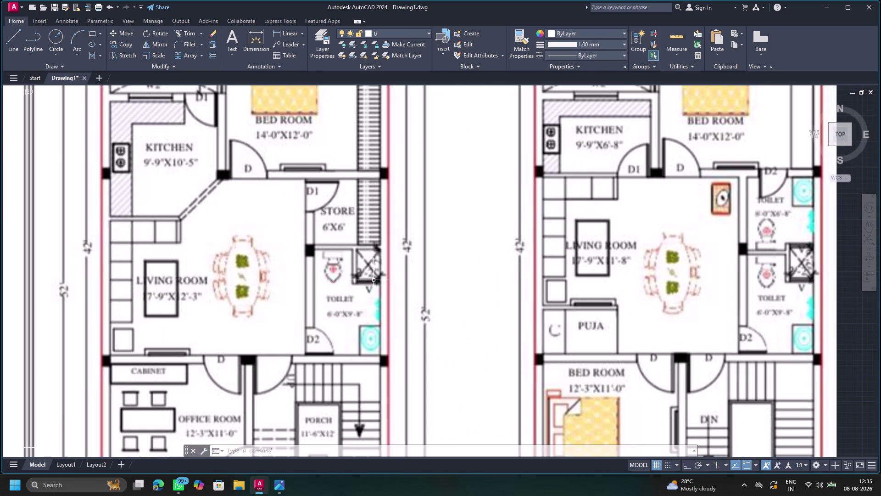
scroll(up, 3)
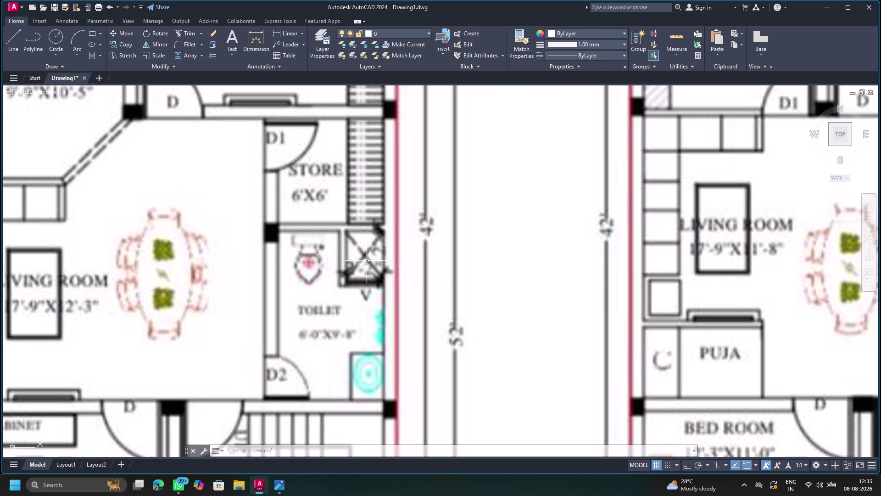
scroll(down, 3)
scroll(down, 3)
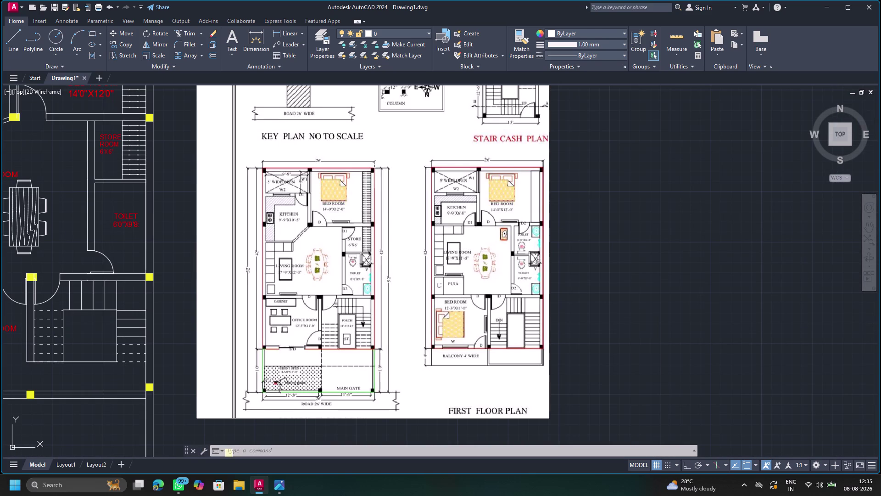
click(92, 30)
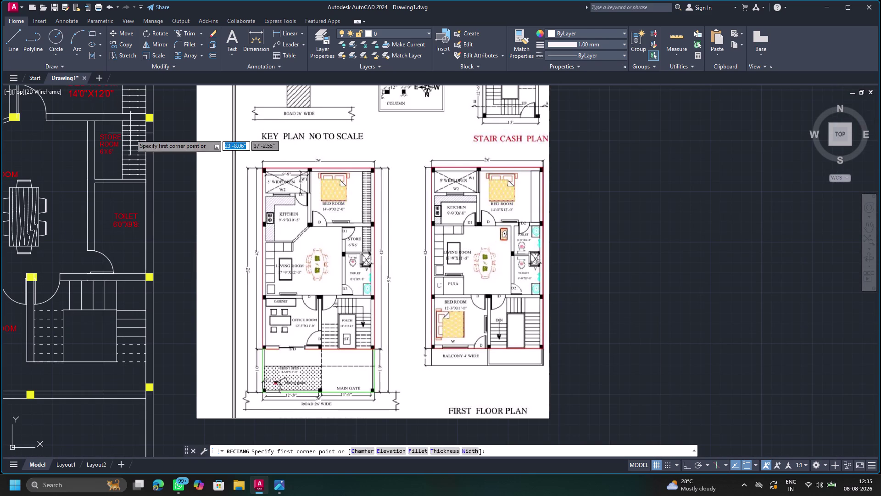
Cancel the first rectangle attempt and delete the stray line in the toilet.
click(122, 183)
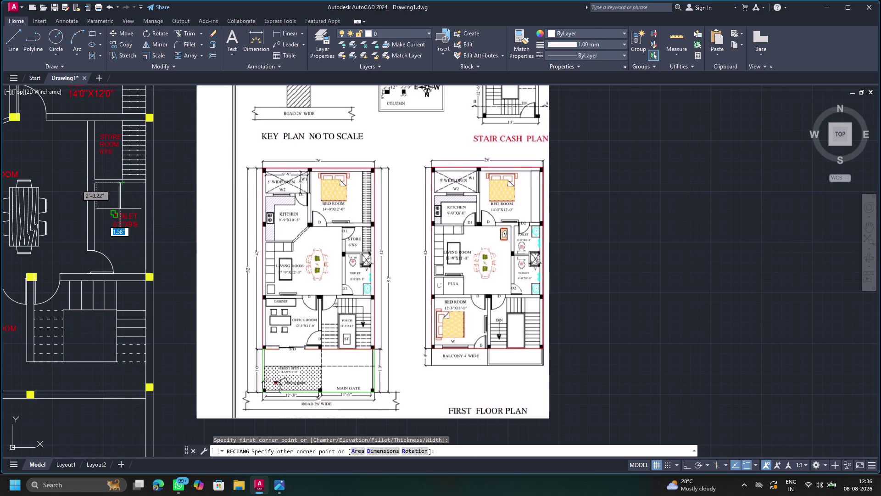
click(119, 209)
key(Escape)
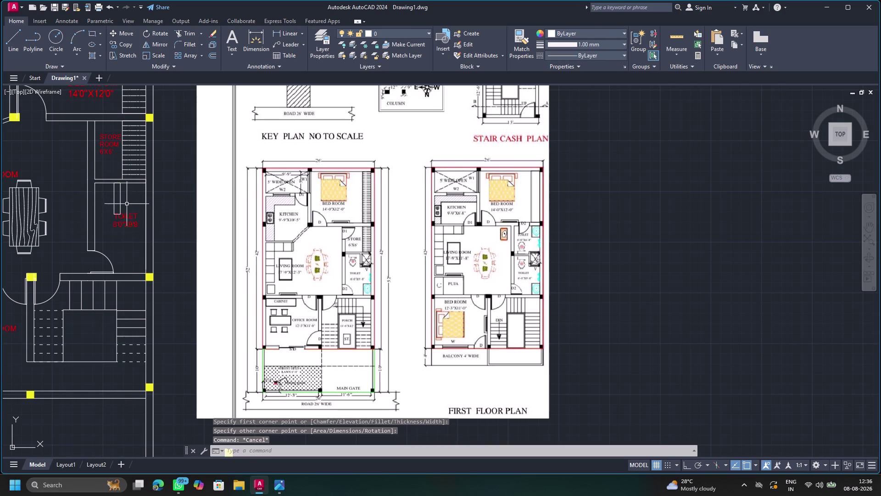
click(114, 193)
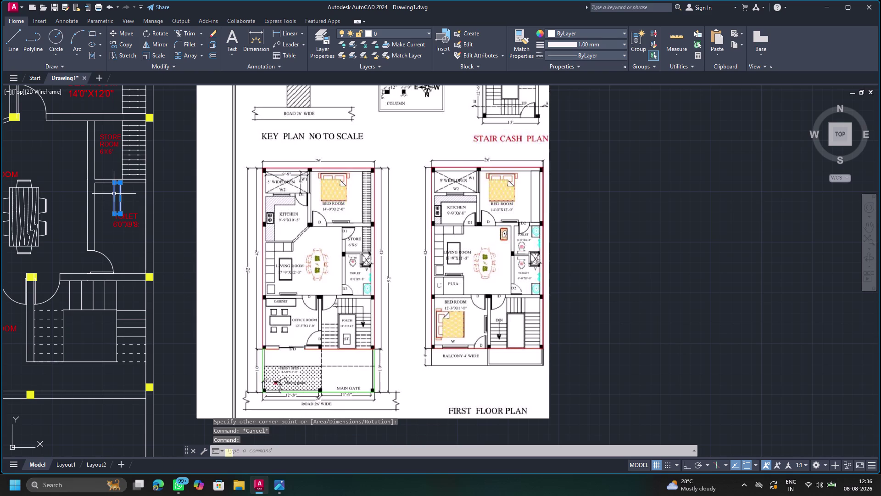
key(Delete)
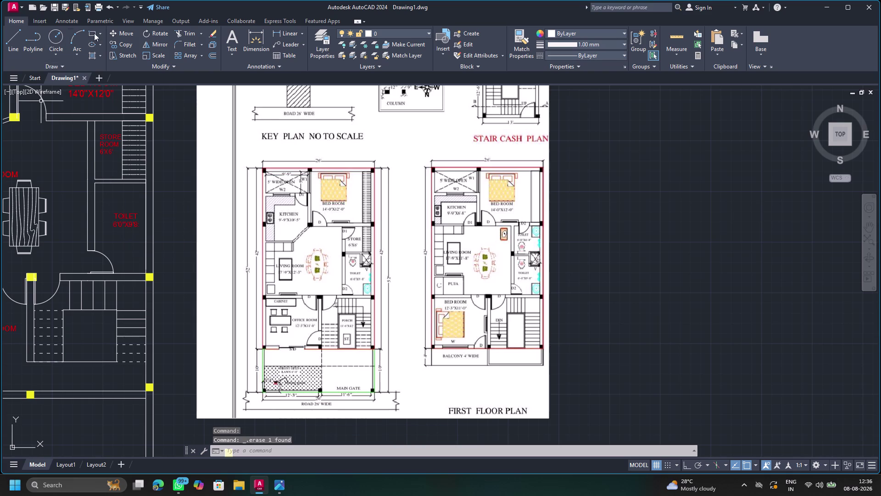
Draw a rectangle against the toilet's upper wall as the fixture outline.
click(92, 36)
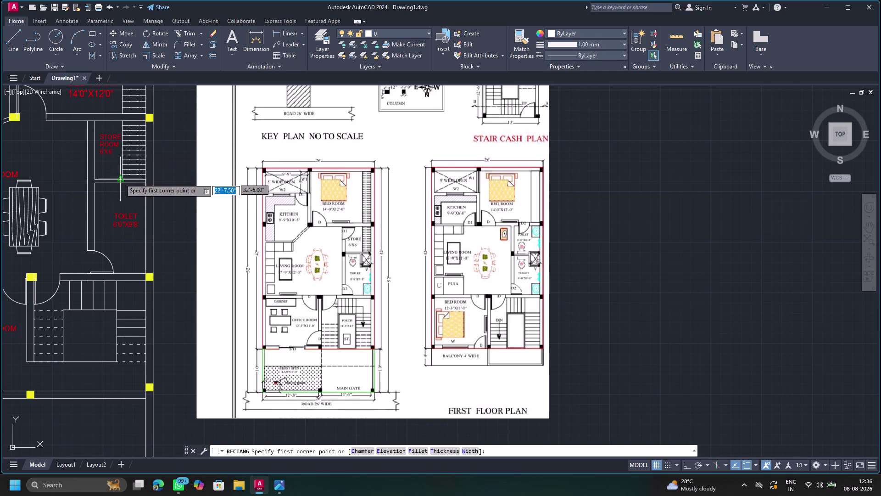
click(121, 185)
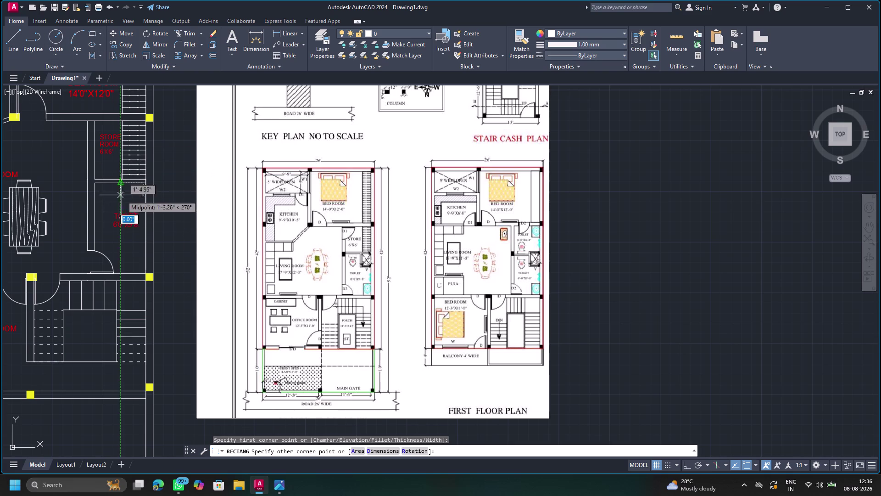
click(145, 214)
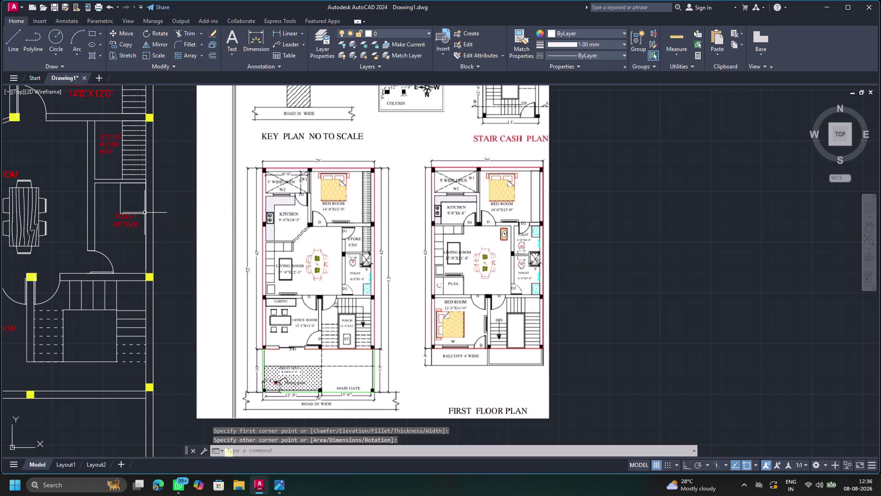
key(Escape)
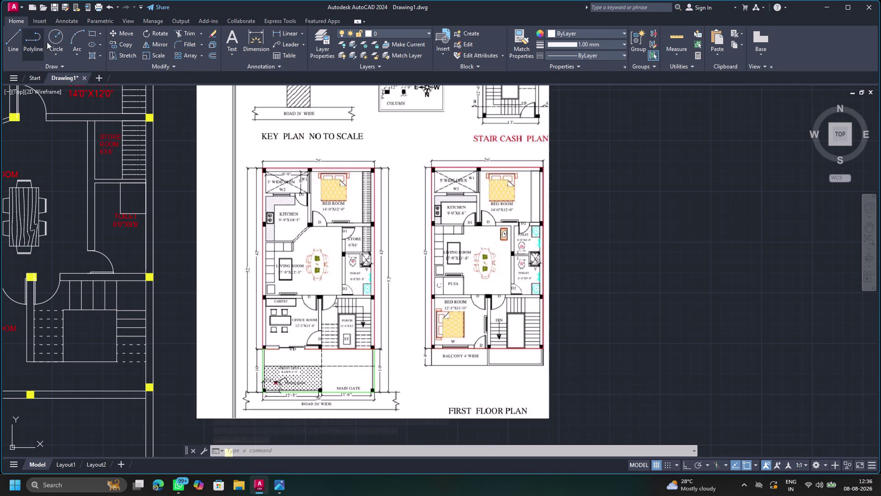
click(94, 33)
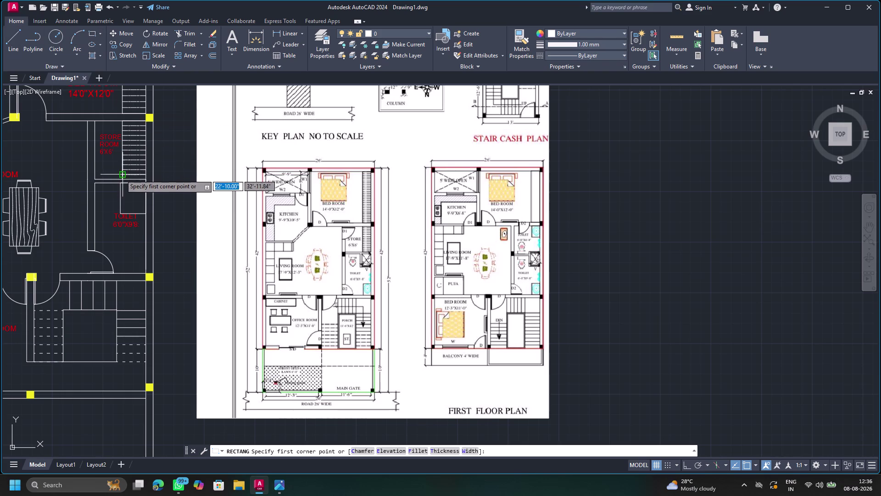
key(Escape)
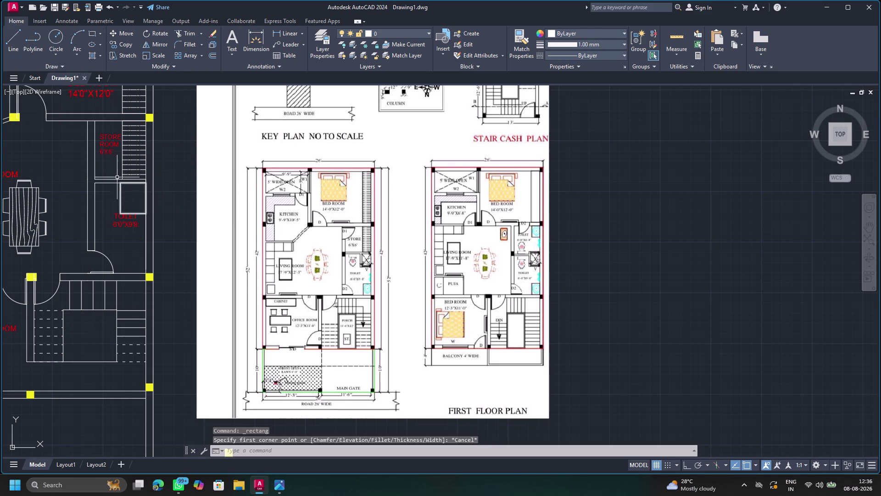
click(121, 200)
key(o)
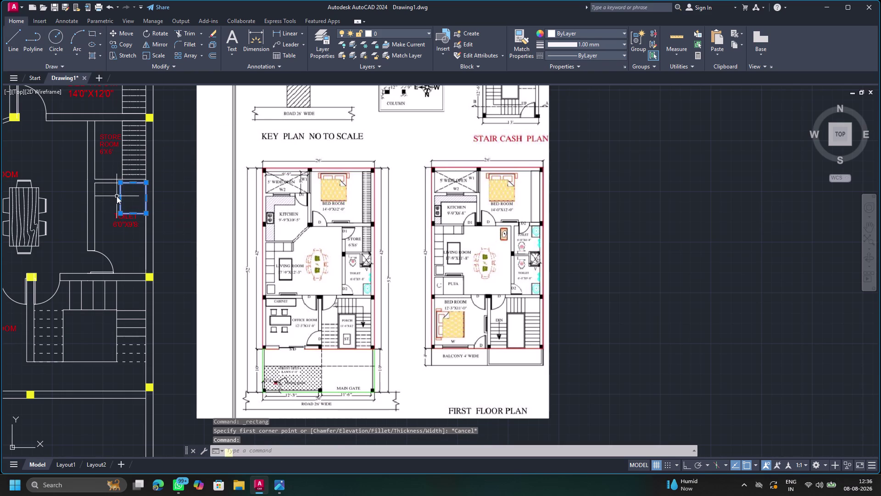
key(Return)
key(Return)
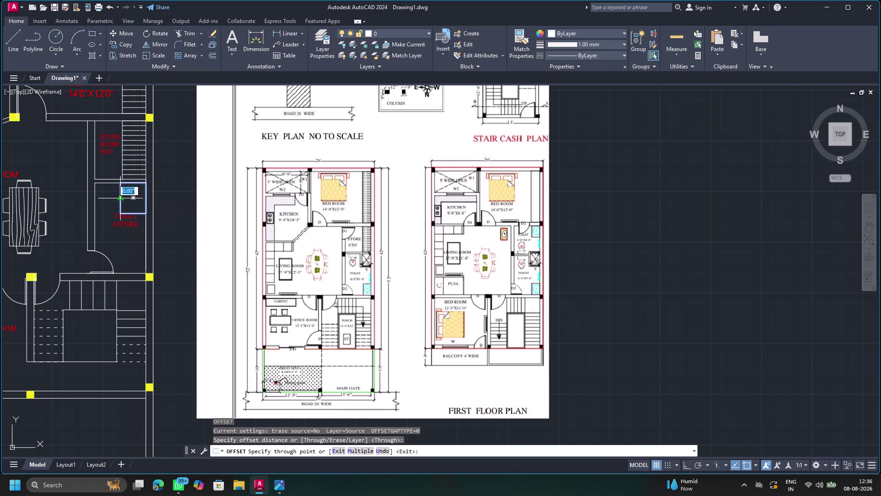
Offset the toilet rectangle inward using 0.5" and 5" values to make an inset copy.
text(0.5)
key(shift+quotedbl)
key(Return)
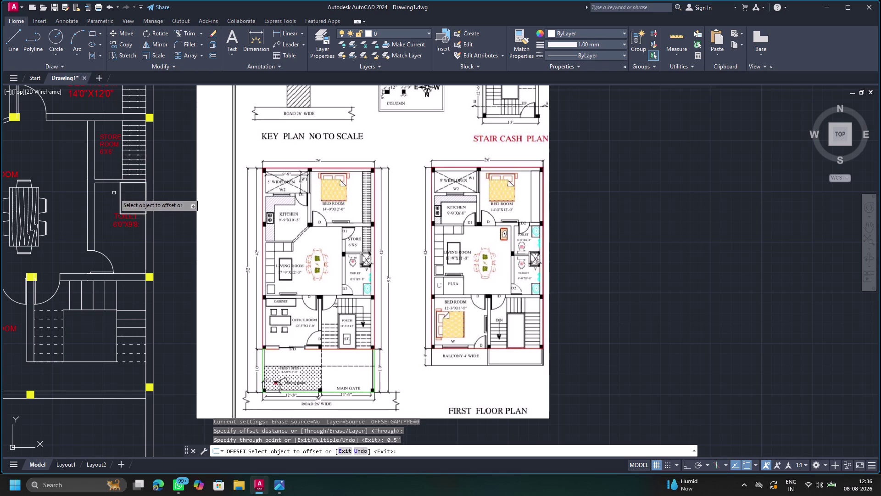
click(121, 206)
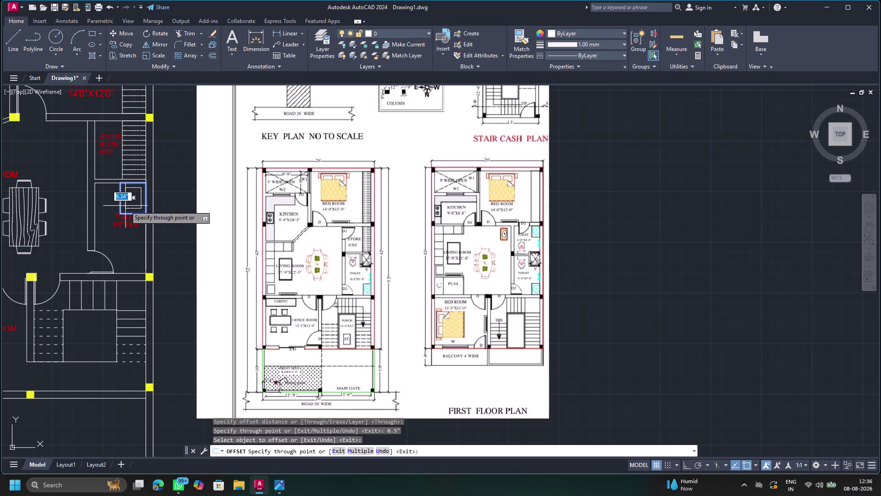
text(5")
key(Return)
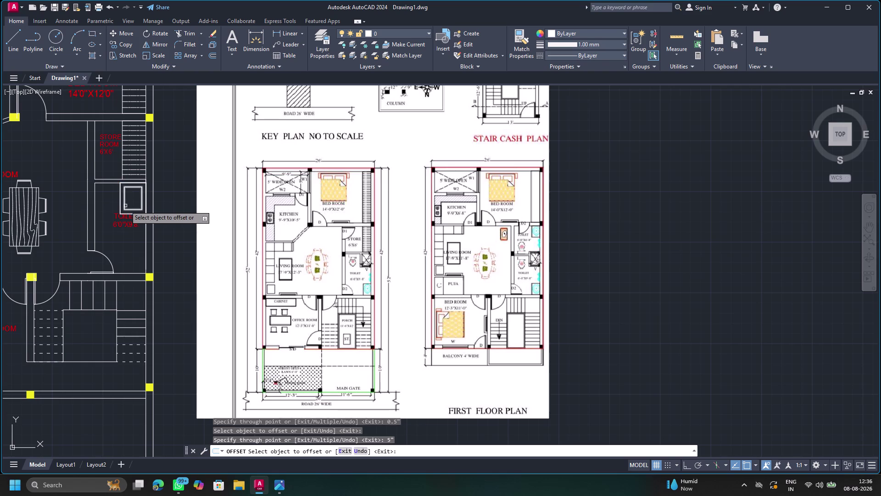
key(Escape)
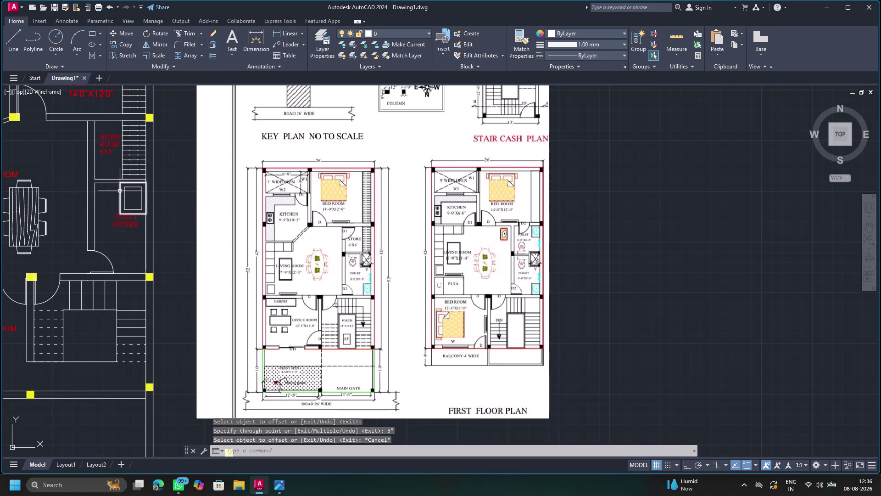
Erase the original outer rectangle.
scroll(up, 3)
click(127, 200)
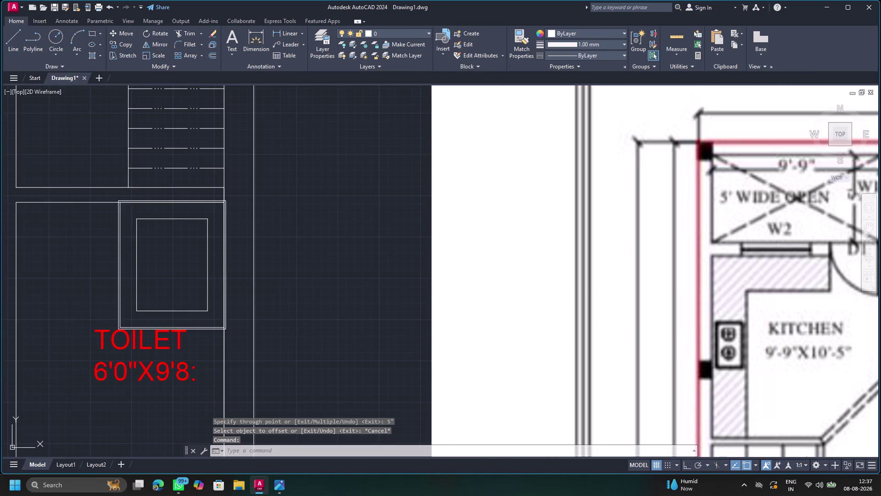
key(Delete)
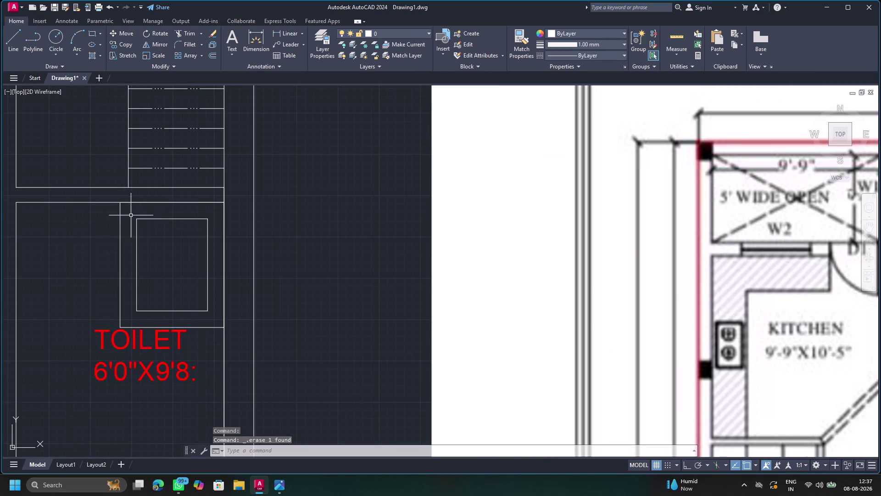
Trim the two leftover line segments near the toilet fixture.
click(187, 36)
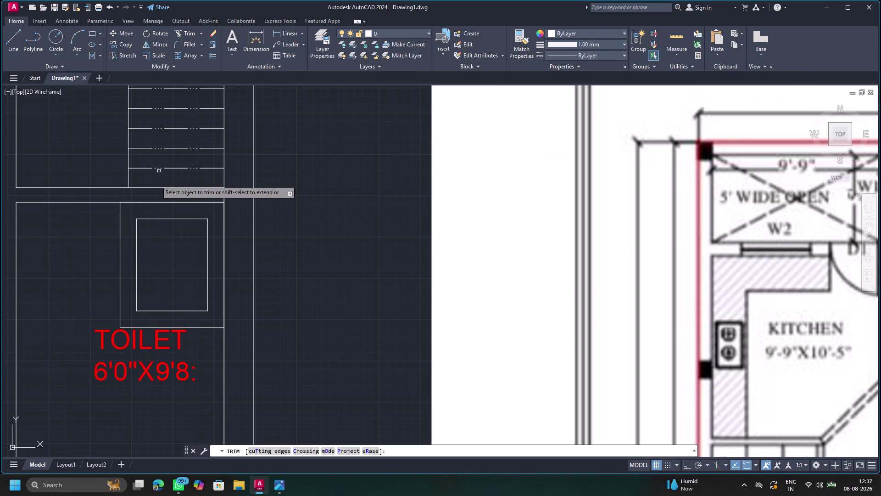
click(148, 202)
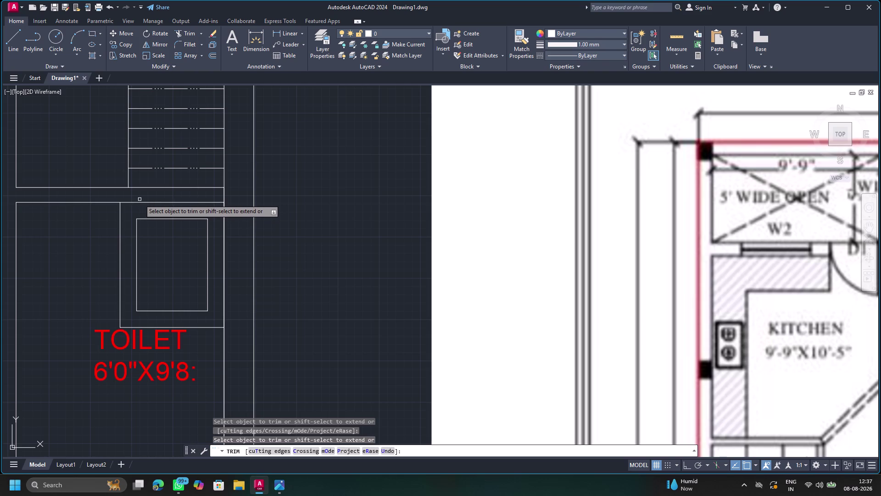
click(141, 203)
scroll(down, 3)
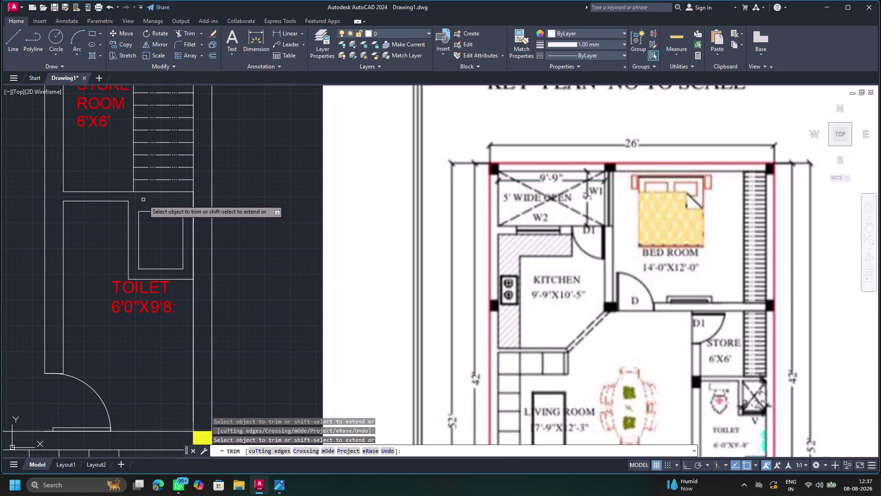
key(Escape)
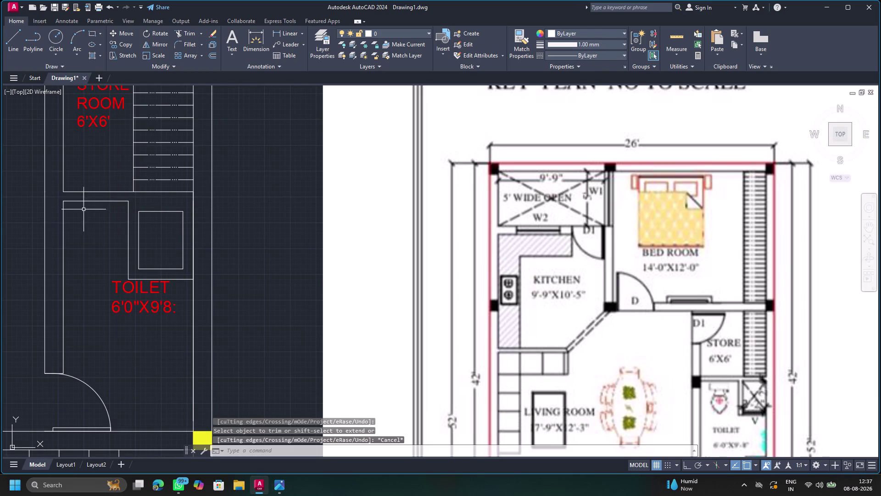
click(14, 38)
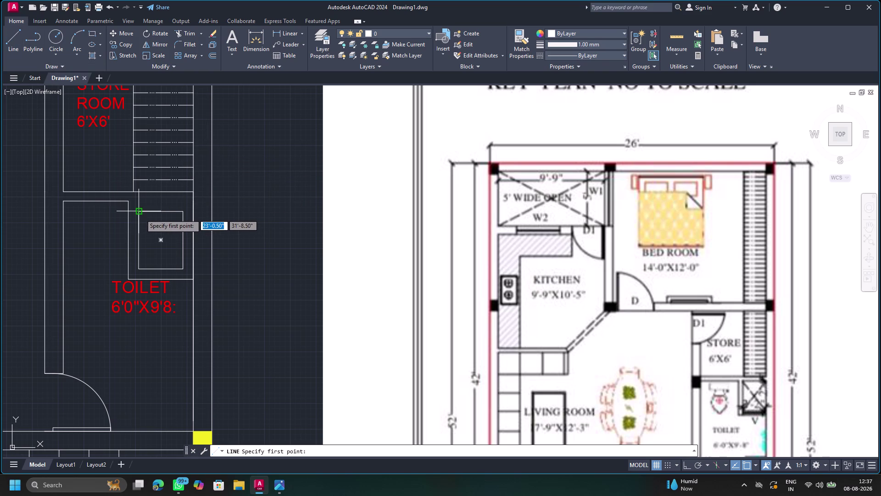
Draw corner-to-corner diagonals across the toilet square so they cross in an X.
click(140, 214)
click(185, 270)
key(Escape)
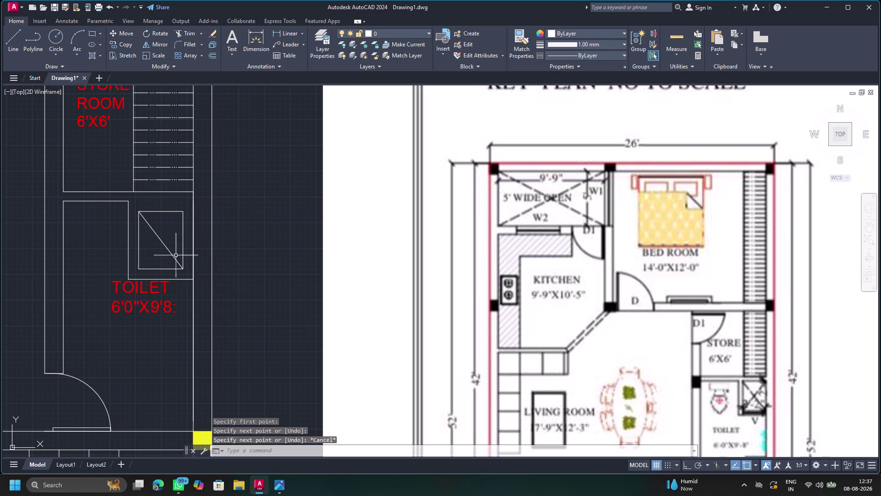
click(5, 41)
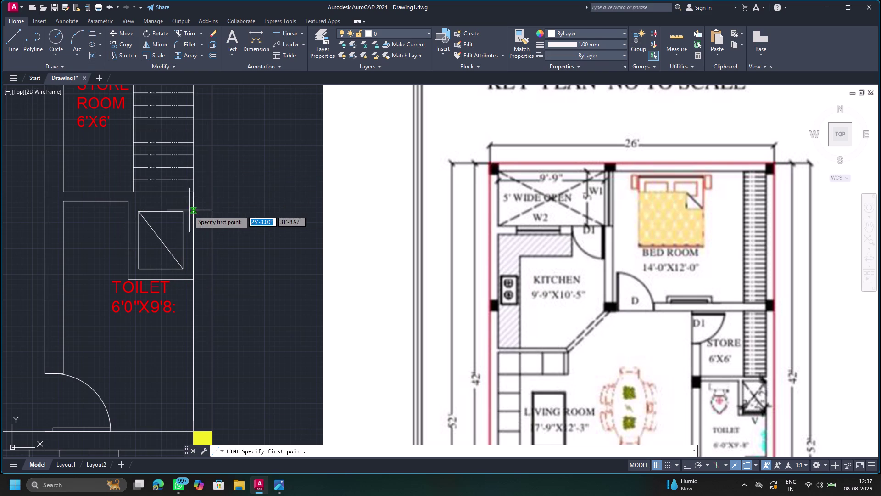
click(181, 214)
click(138, 269)
key(Escape)
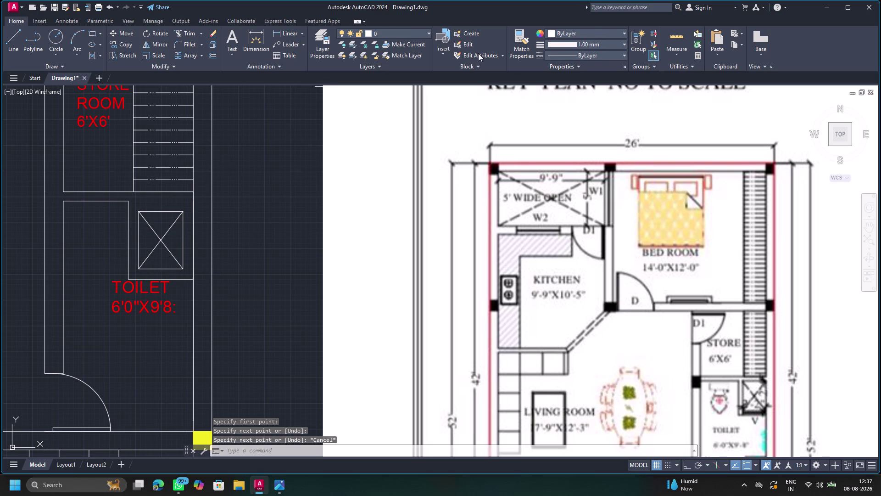
click(571, 54)
Give the selected diagonal the dashed ACAD_ISO03W100 linetype.
click(567, 90)
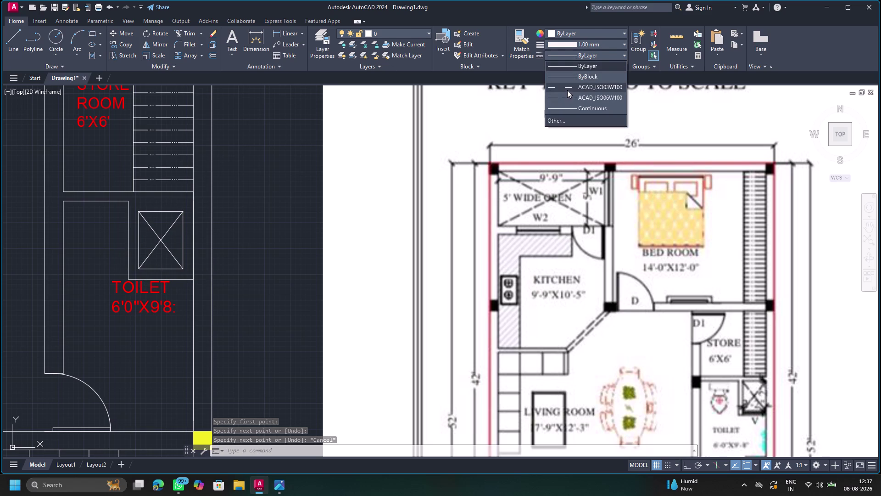
click(160, 241)
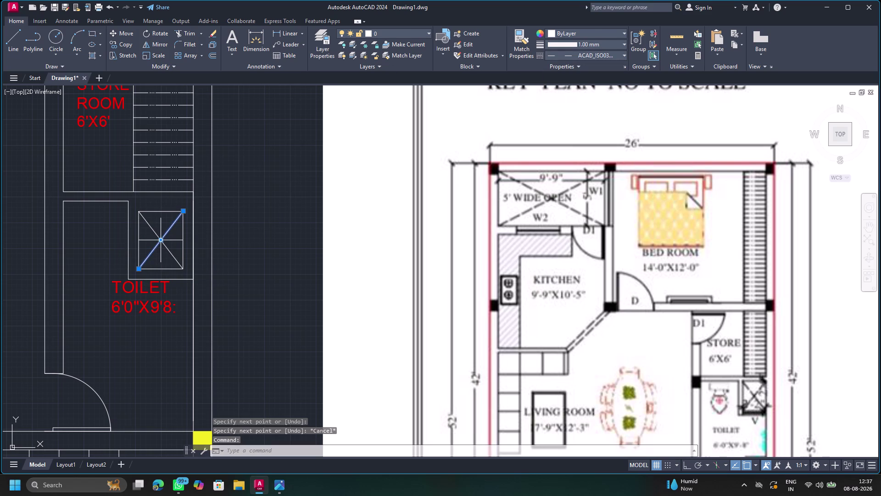
click(613, 56)
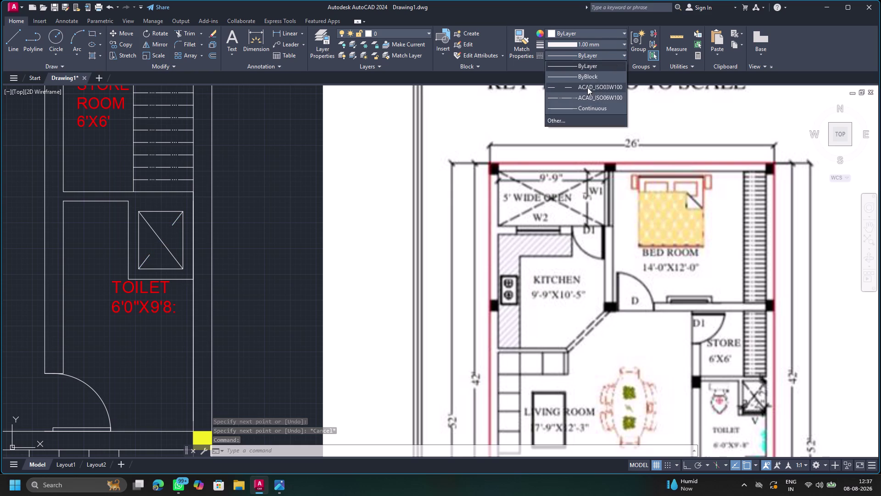
click(587, 87)
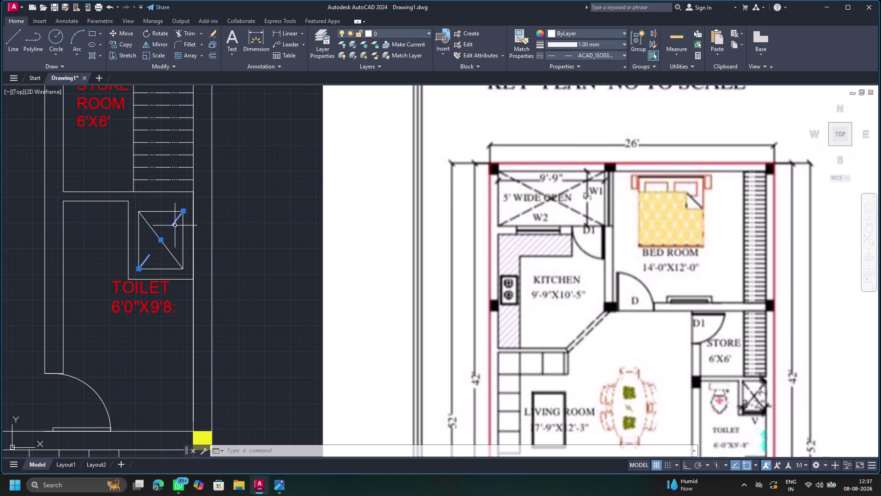
Set the dashed diagonal's linetype scale to 0.25 in Properties.
key(p)
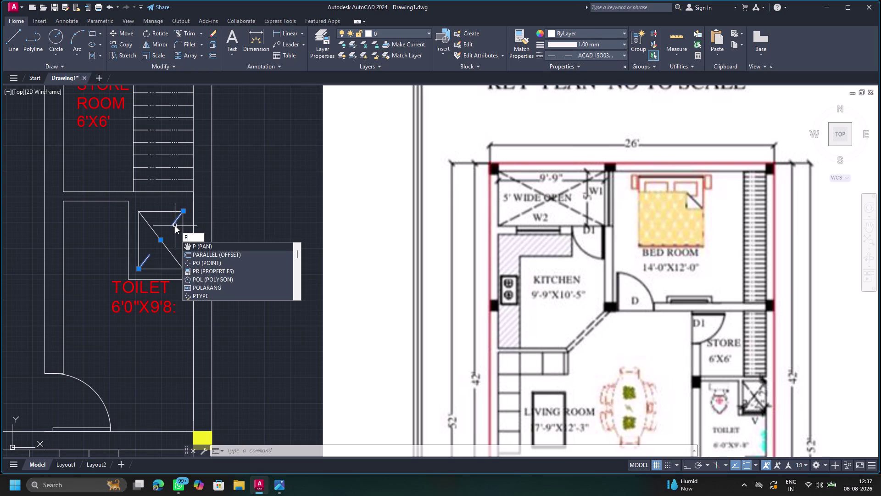
key(r)
key(Return)
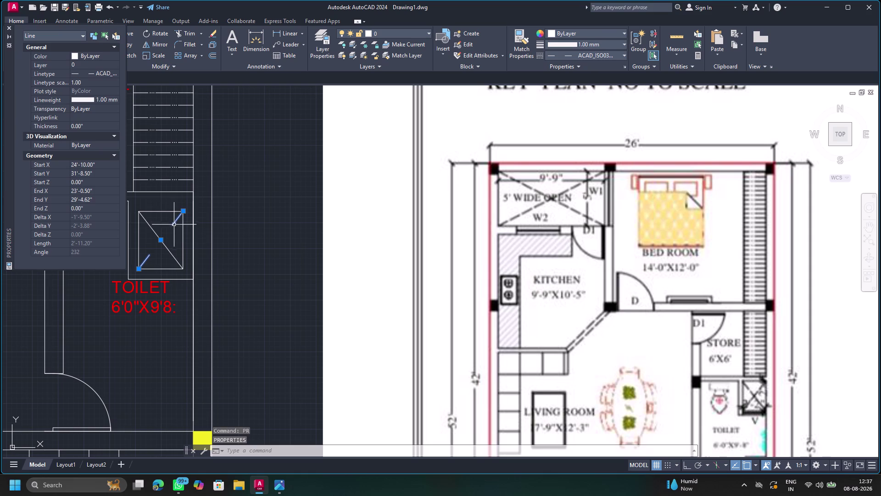
click(99, 84)
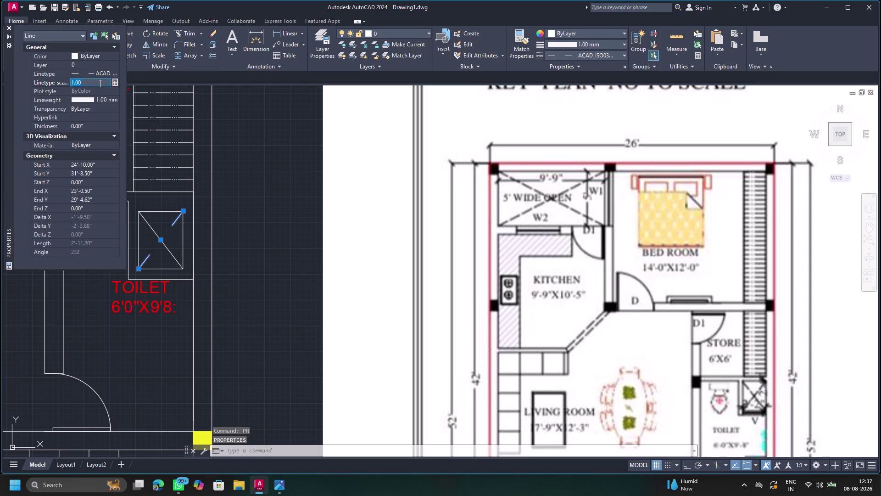
key(BackSpace)
text(0.5)
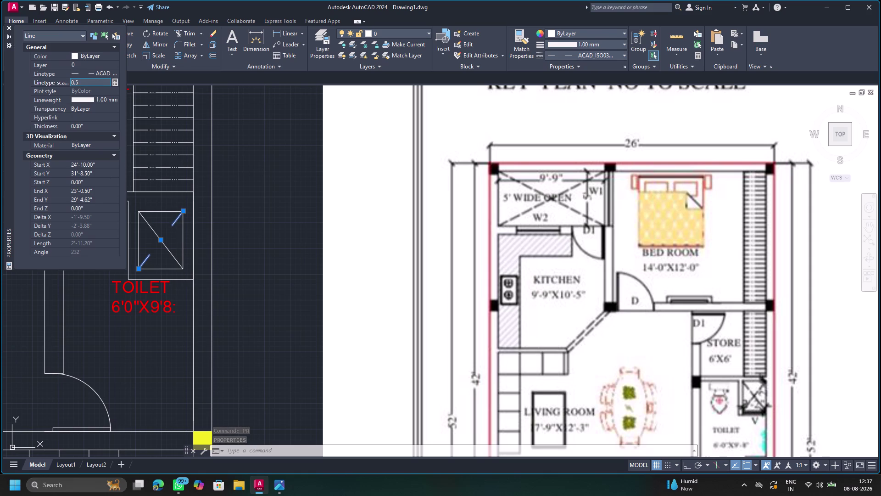
key(Return)
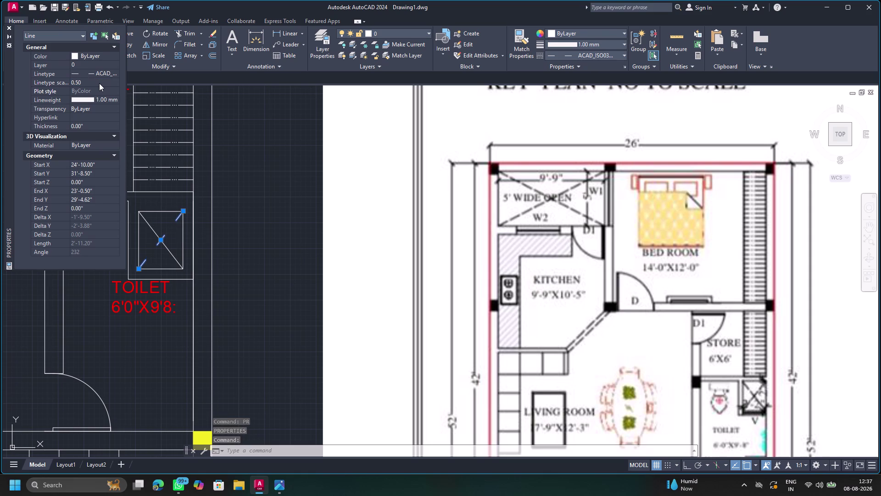
click(99, 83)
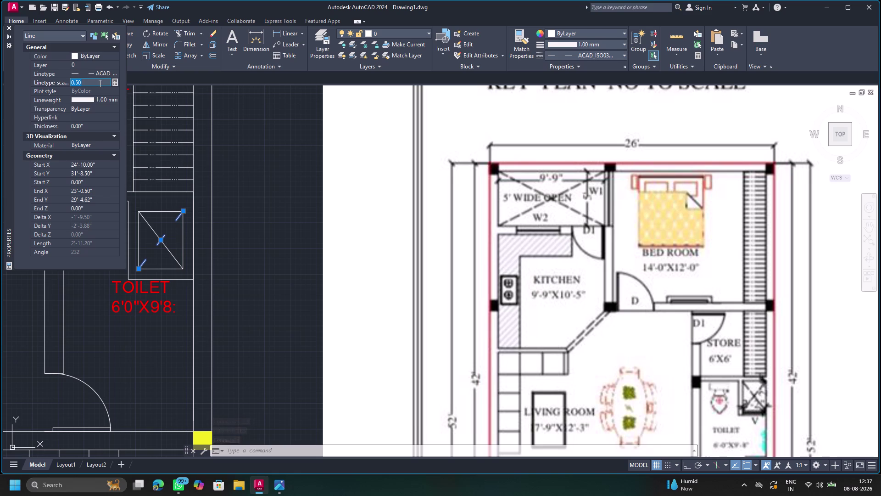
key(BackSpace)
text(0.2)
text(5)
key(Return)
key(Escape)
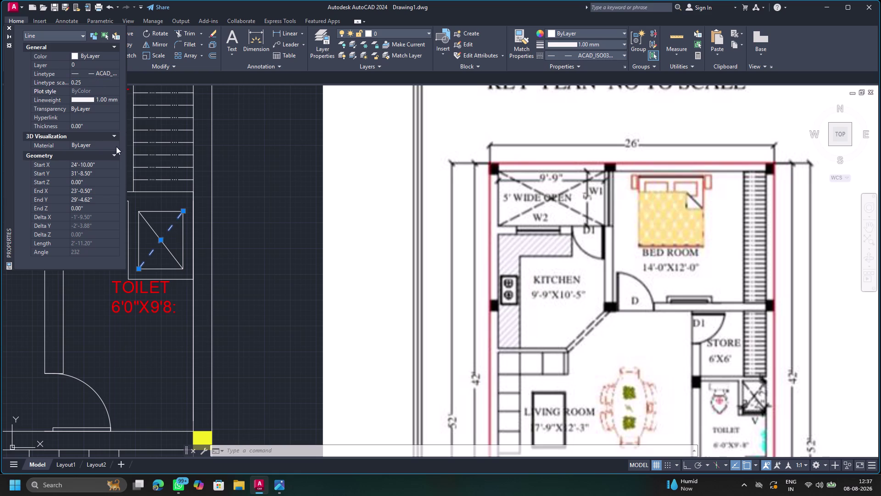
key(Escape)
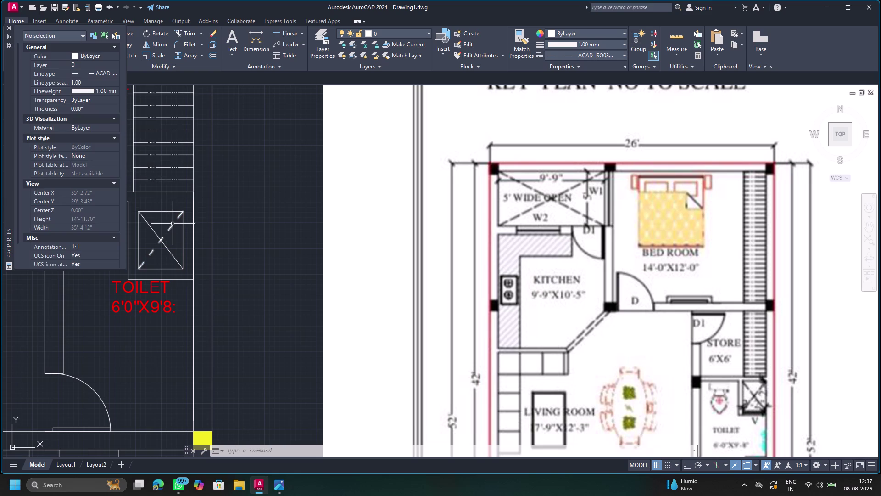
Match Properties from the dashed diagonal onto the other diagonal, then close Properties.
click(513, 35)
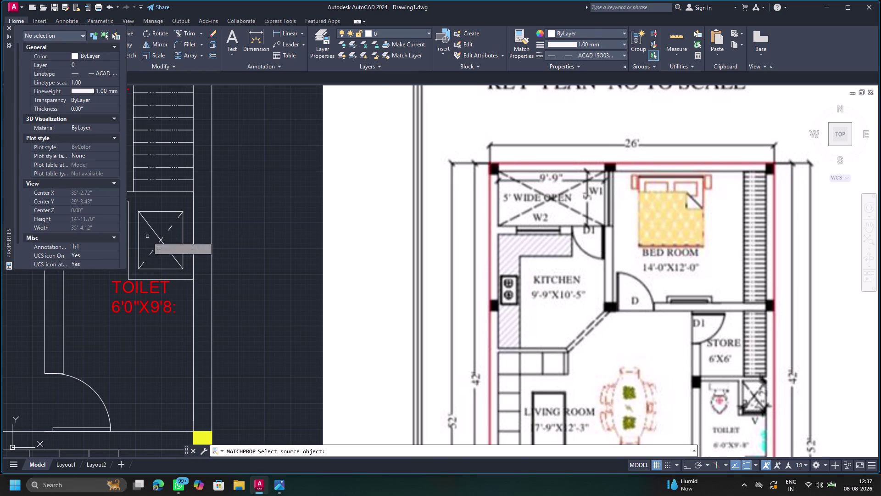
click(159, 243)
click(153, 231)
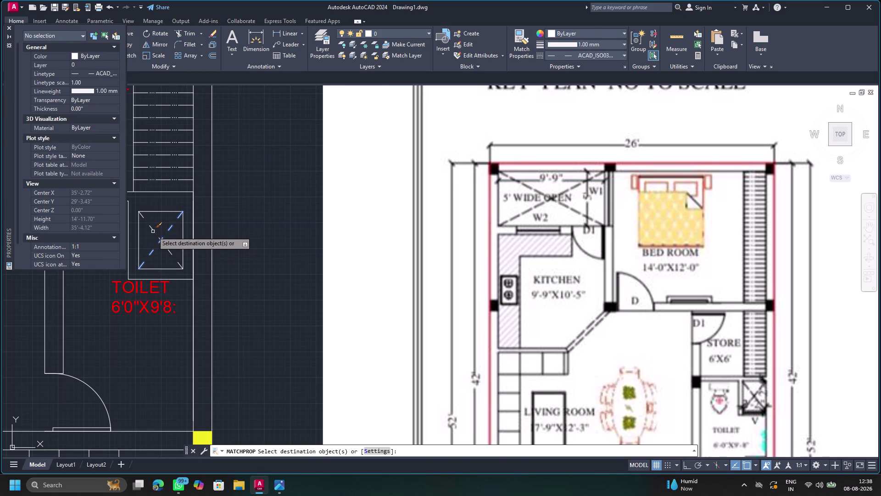
key(Escape)
click(7, 25)
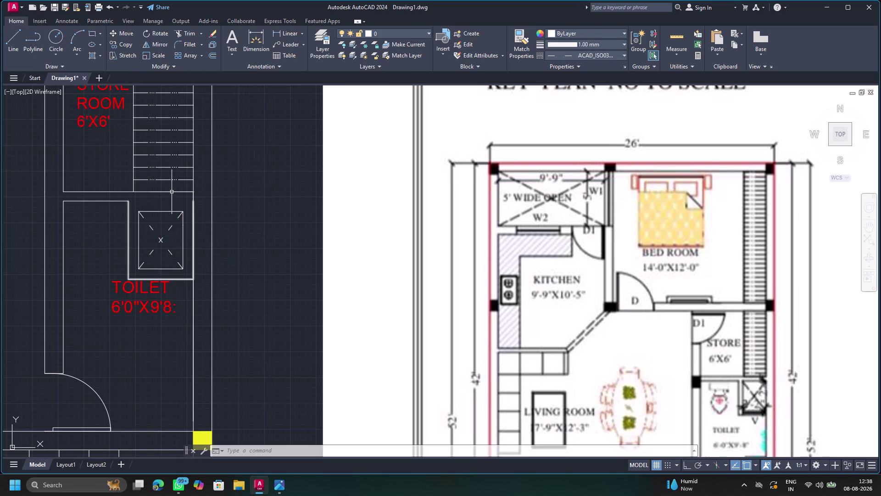
Zoom out and pan until the drawn plan sits next to the reference sheet.
scroll(down, 3)
scroll(down, 3)
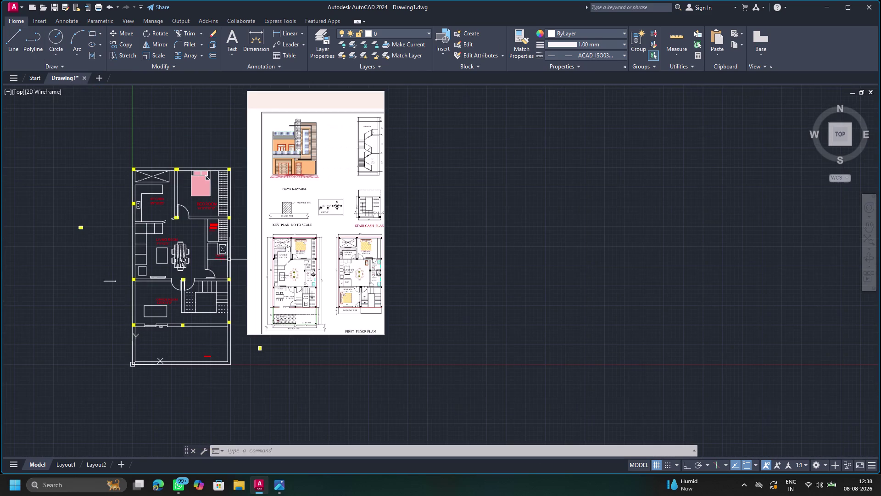
middle_drag(229, 260, 260, 218)
scroll(up, 3)
scroll(up, 3)
scroll(down, 3)
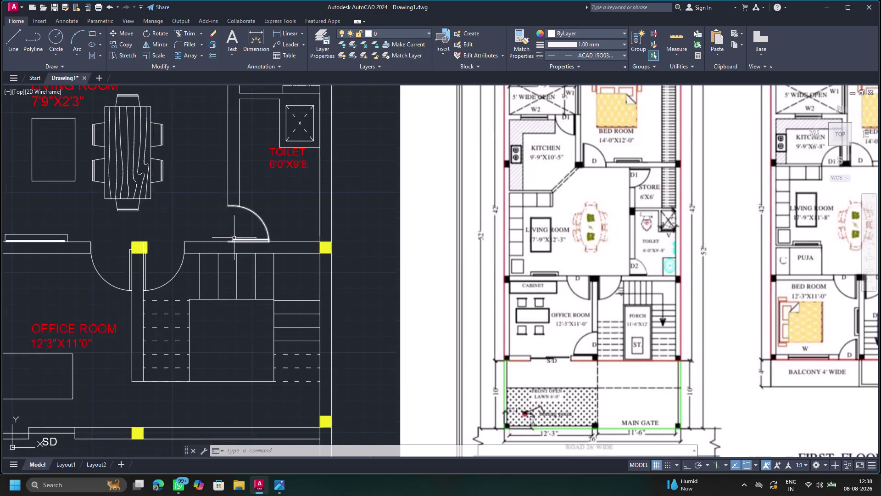
scroll(down, 3)
scroll(down, 3)
middle_drag(240, 268, 240, 268)
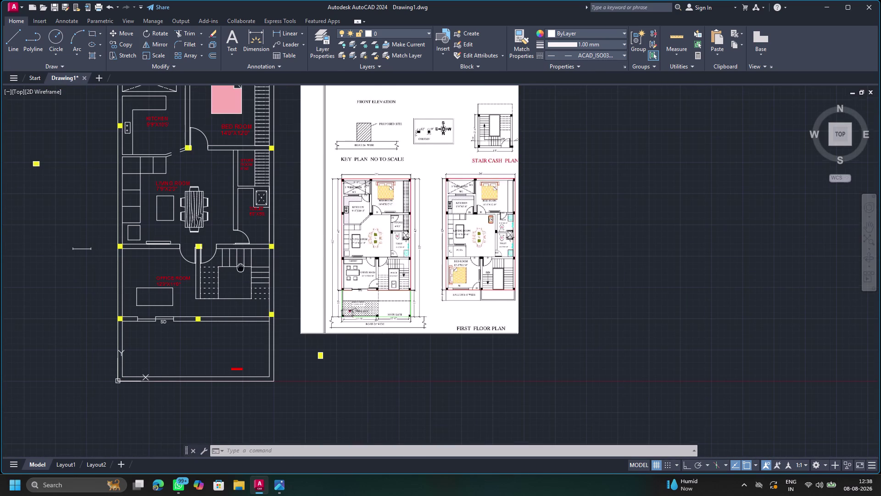
middle_drag(240, 267, 249, 245)
scroll(up, 3)
scroll(down, 3)
middle_drag(227, 281, 221, 260)
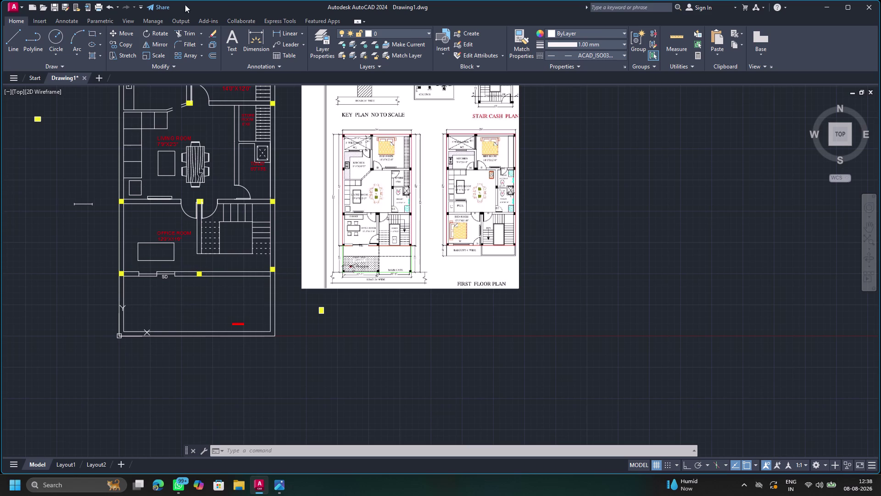
click(276, 32)
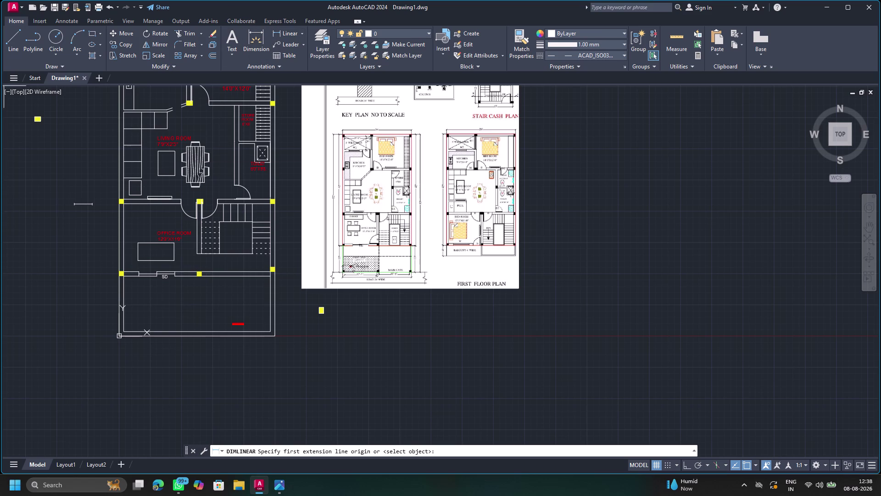
click(118, 335)
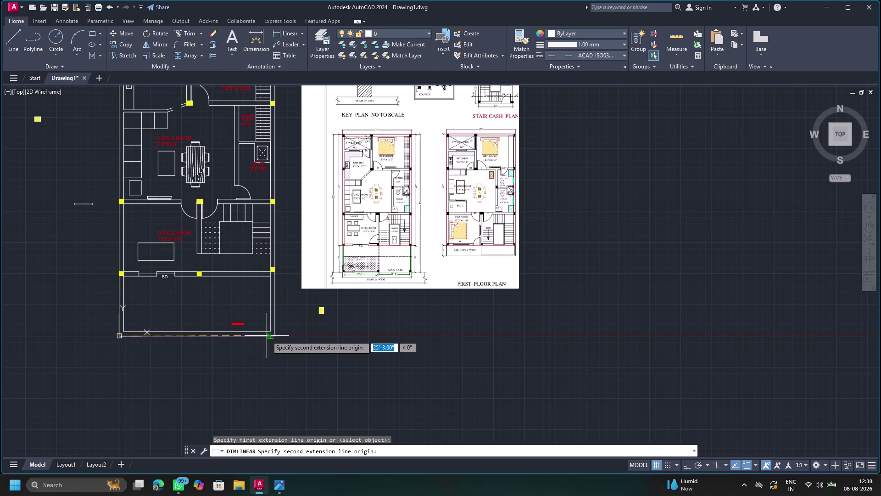
click(276, 335)
click(274, 356)
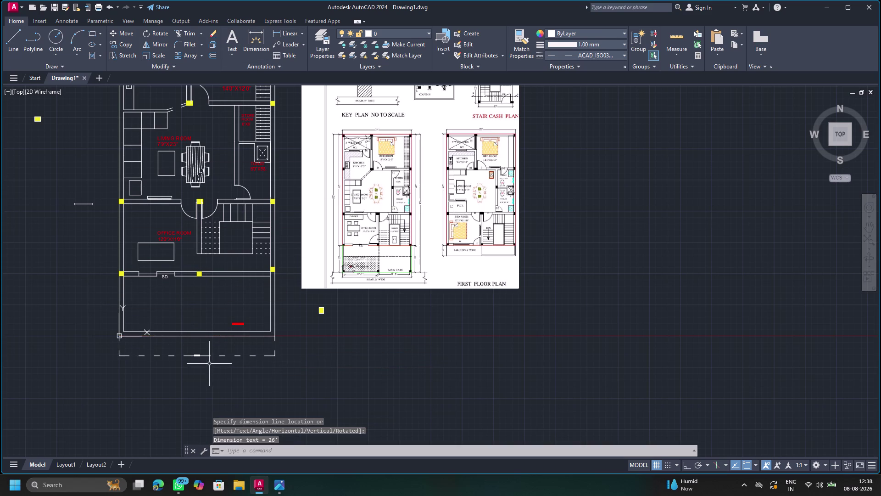
scroll(up, 3)
scroll(down, 3)
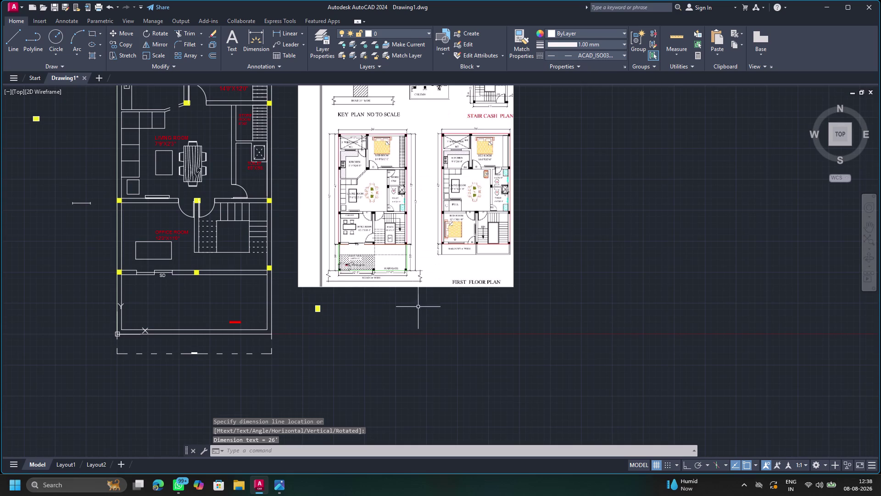
scroll(up, 3)
scroll(down, 3)
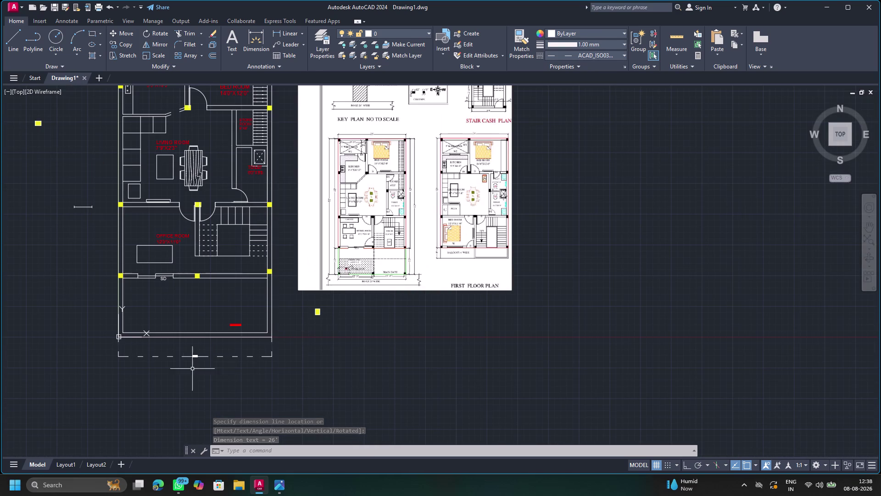
click(192, 356)
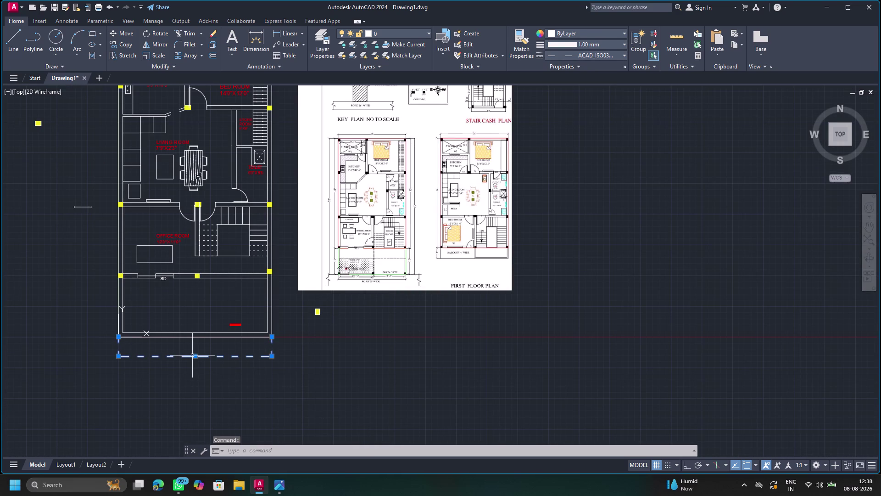
key(Delete)
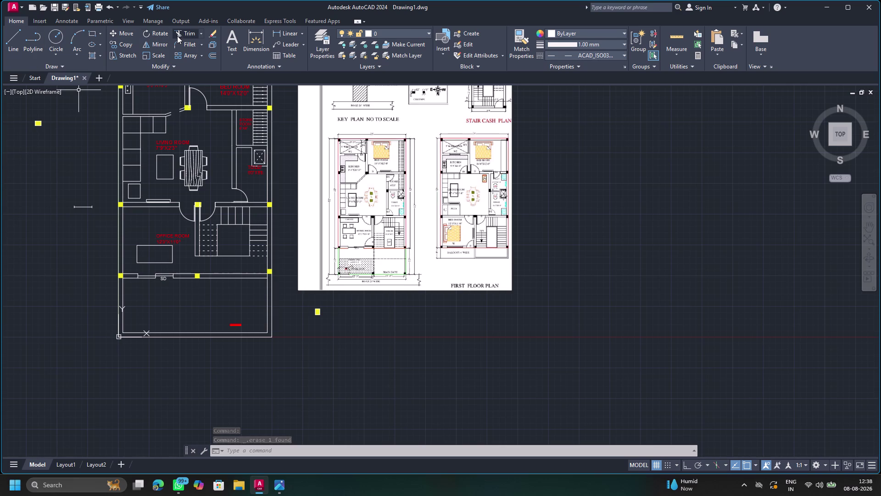
click(248, 40)
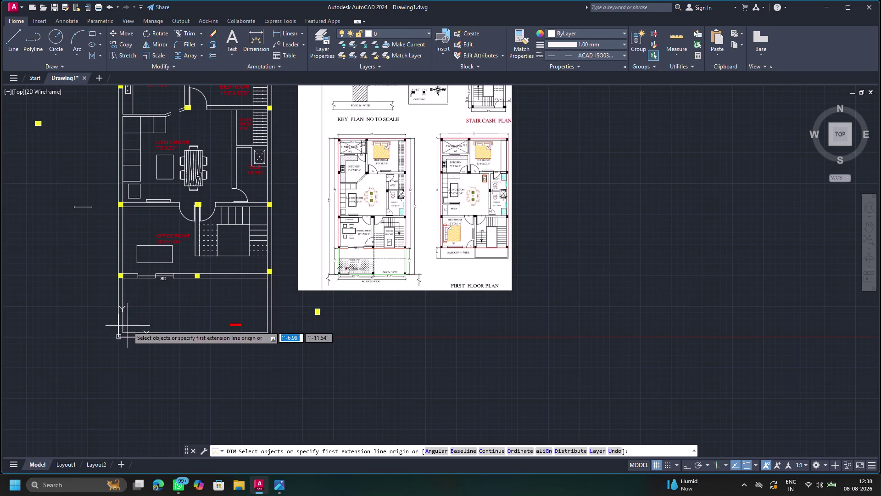
Dimension the plan's bottom width (24'-7"), then delete that dimension.
click(124, 332)
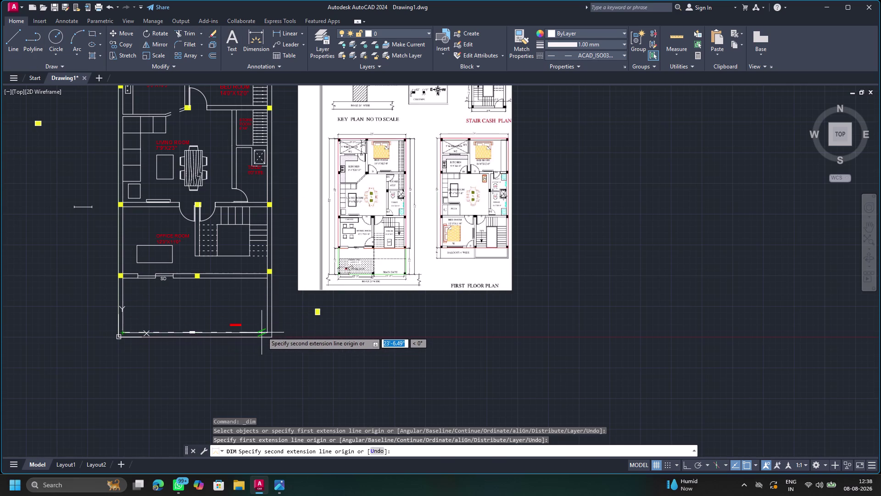
click(268, 332)
click(263, 372)
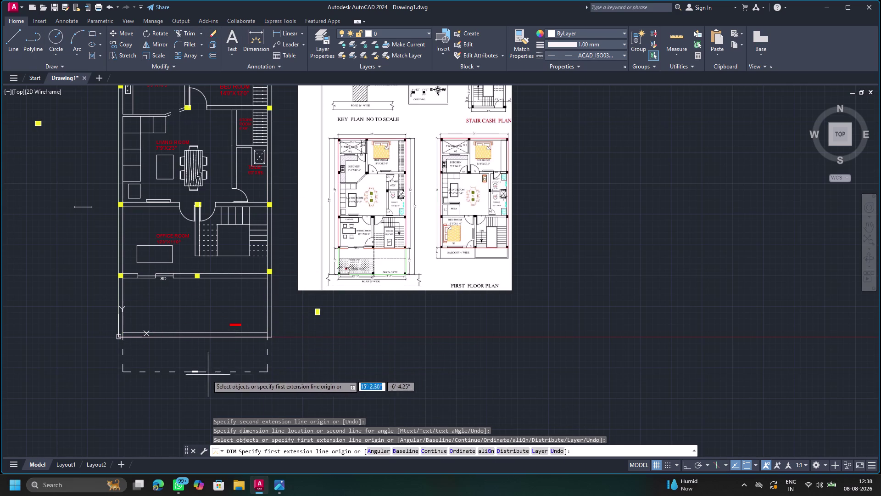
scroll(up, 3)
scroll(down, 3)
click(191, 383)
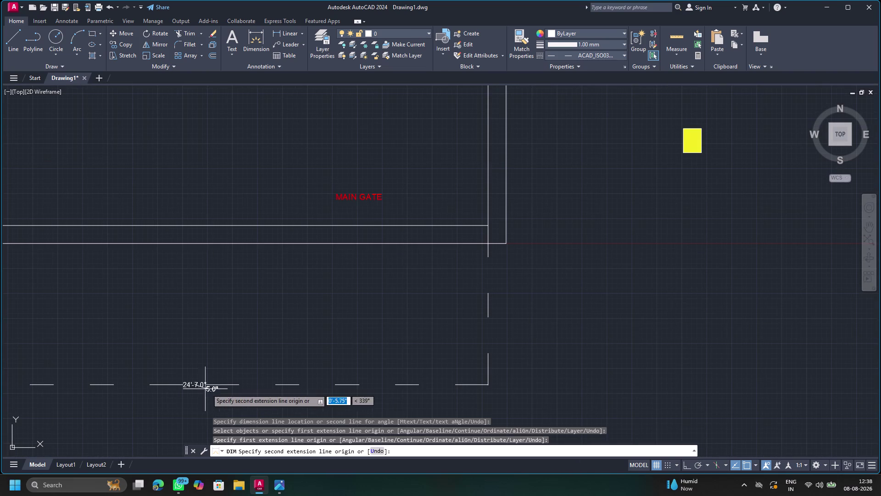
key(Escape)
click(185, 384)
key(Delete)
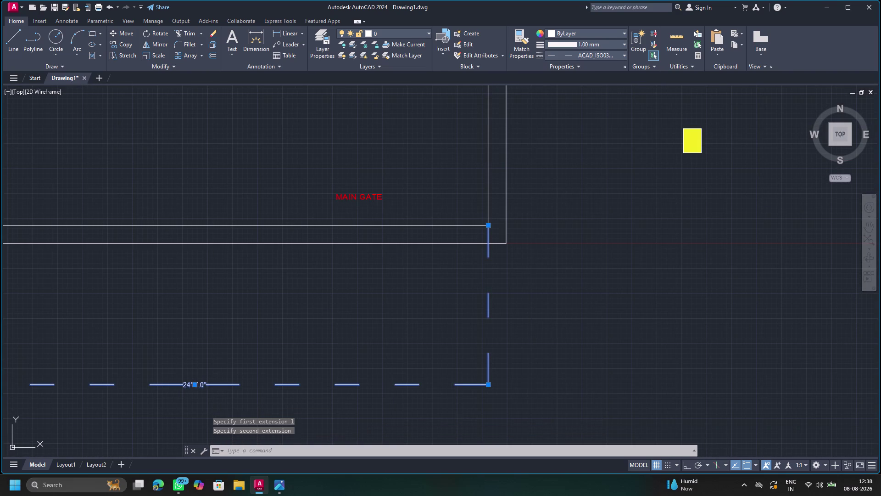
Bring the reference alongside and dimension the plan's top width above it.
scroll(down, 3)
middle_drag(200, 332, 161, 369)
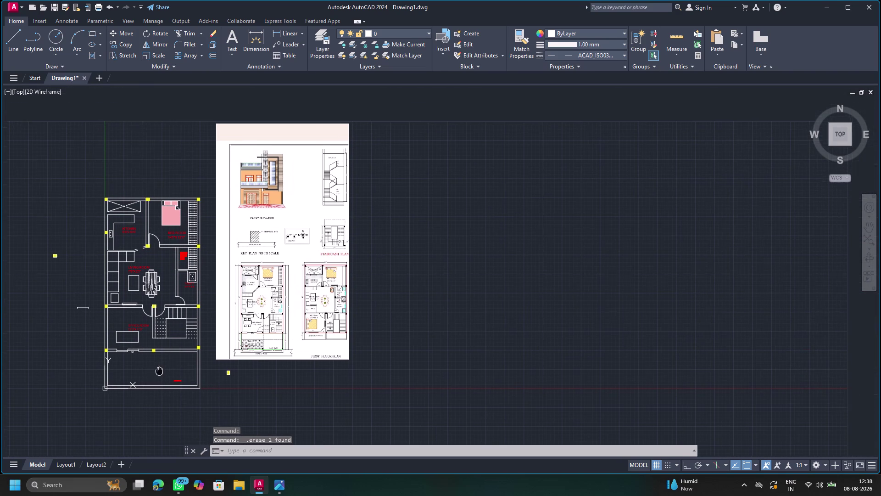
middle_drag(161, 370, 158, 371)
scroll(up, 3)
scroll(down, 3)
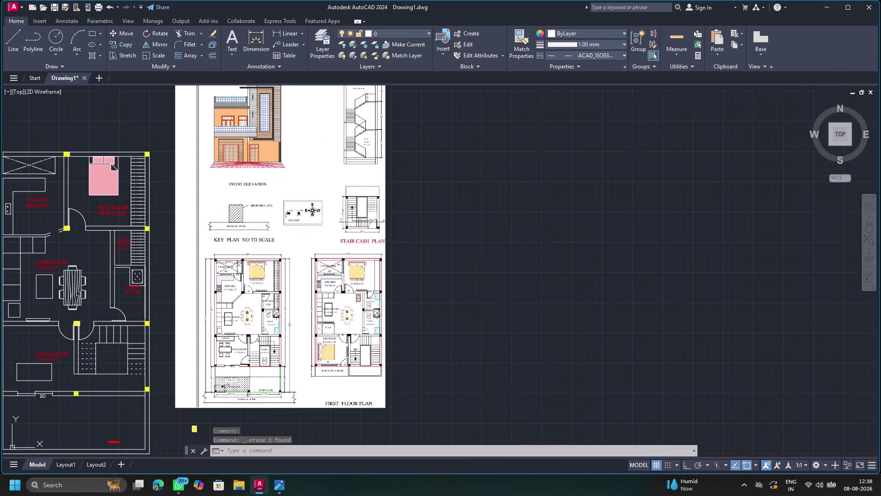
scroll(up, 3)
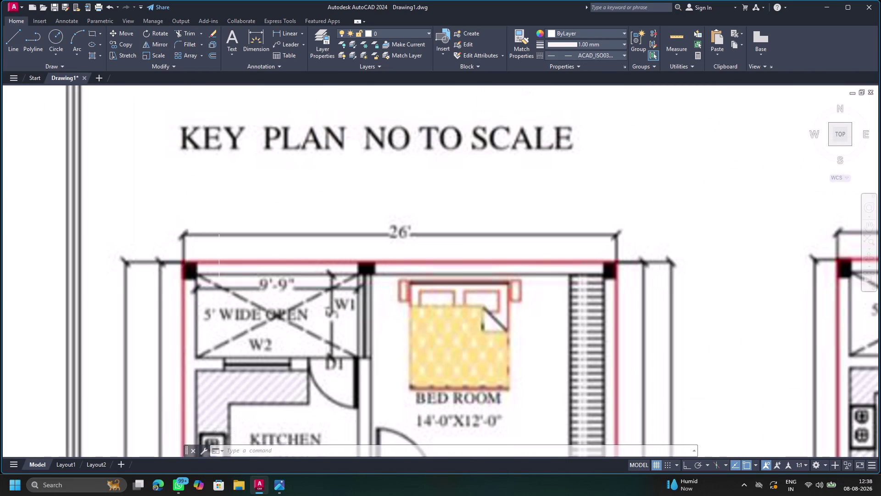
scroll(down, 3)
middle_drag(200, 227, 323, 294)
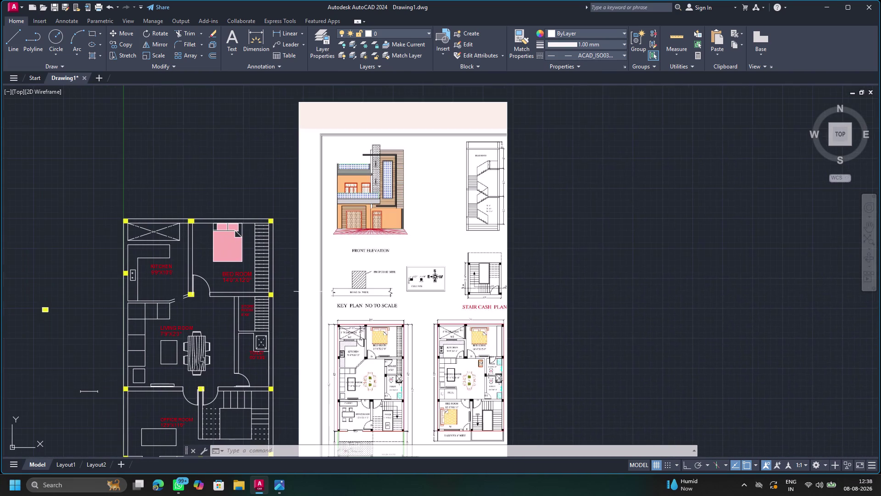
click(251, 40)
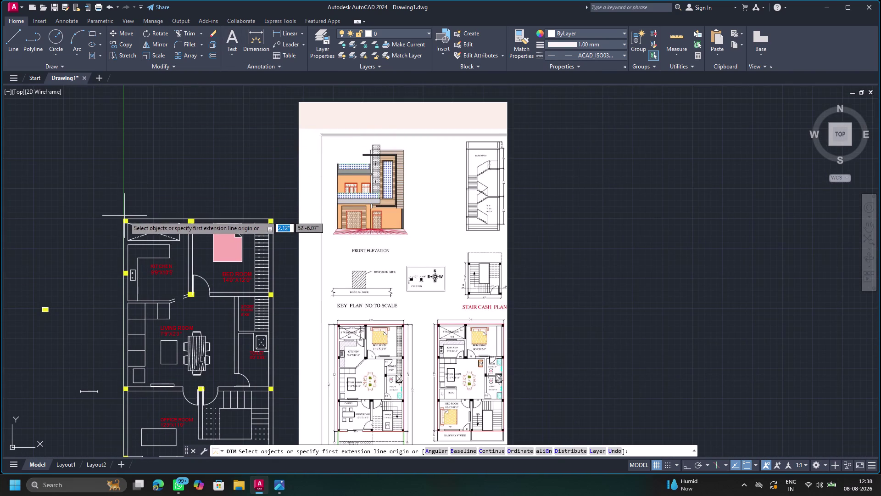
click(122, 219)
click(274, 218)
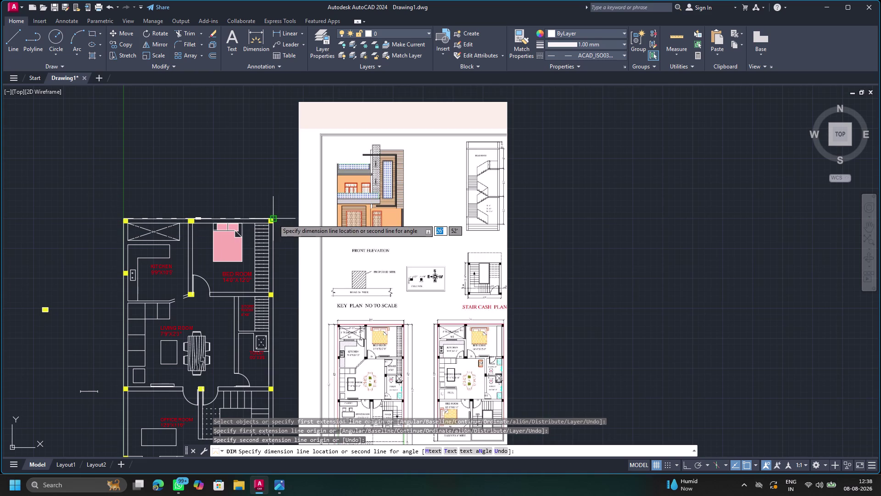
click(275, 183)
Compare the 26'-6.5" width with the reference's 26', then delete the dimension.
scroll(up, 3)
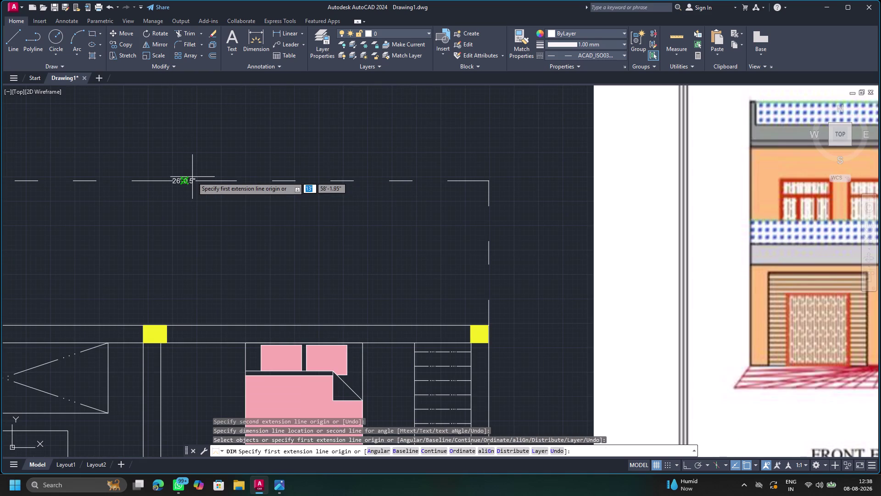
click(192, 177)
key(Escape)
click(181, 181)
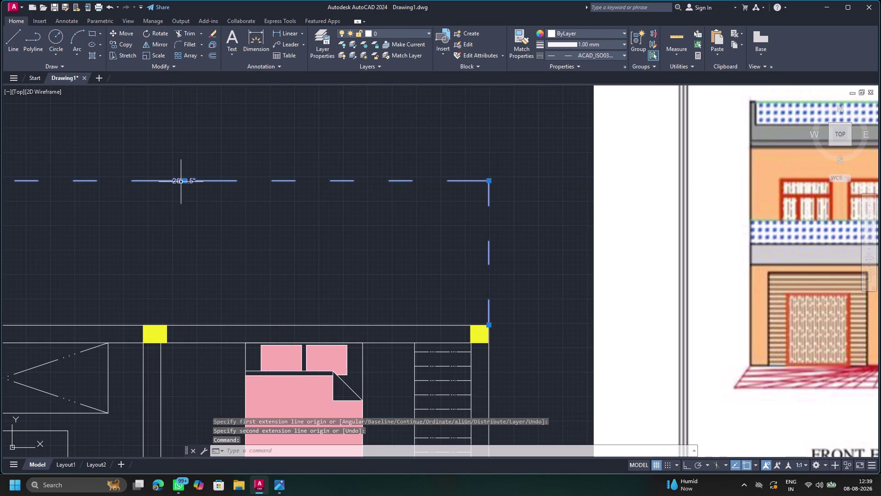
key(Delete)
scroll(down, 3)
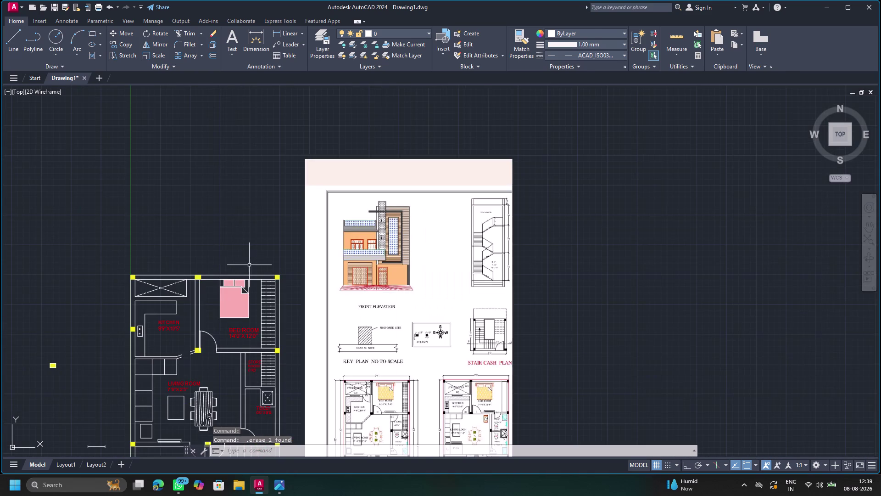
middle_drag(250, 263, 332, 107)
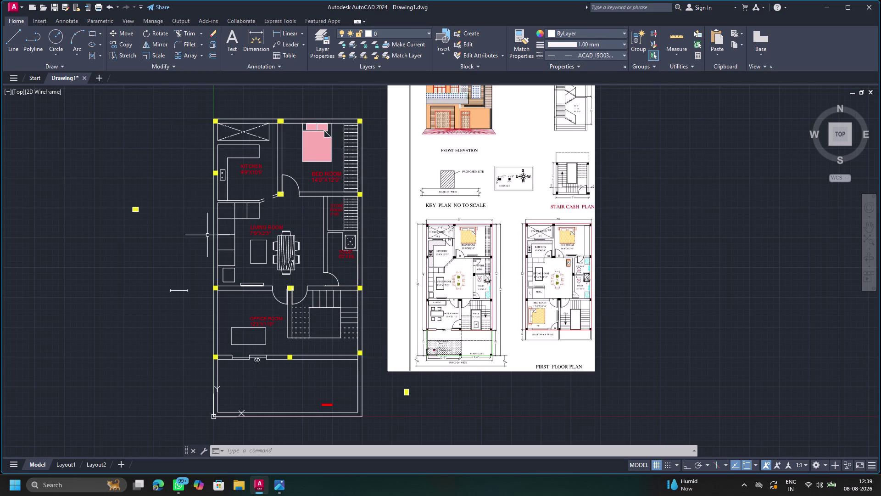
Lasso-select the entire floor plan.
drag(191, 103, 386, 305)
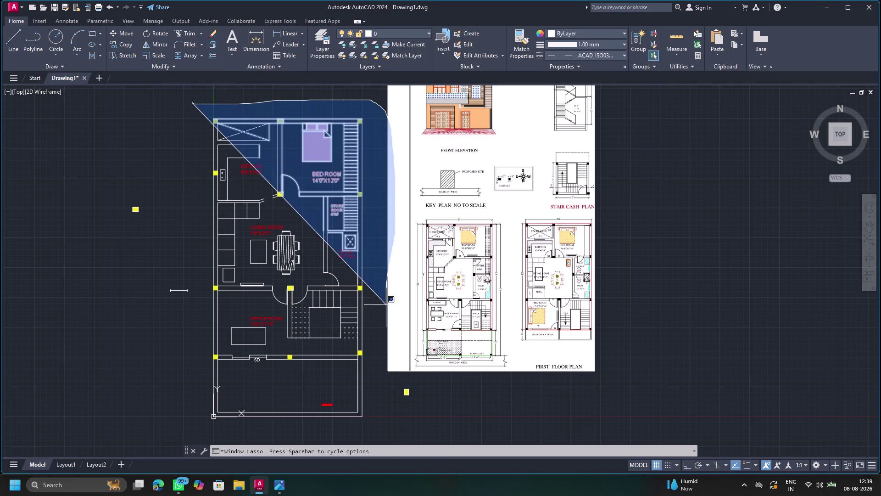
drag(386, 306, 231, 378)
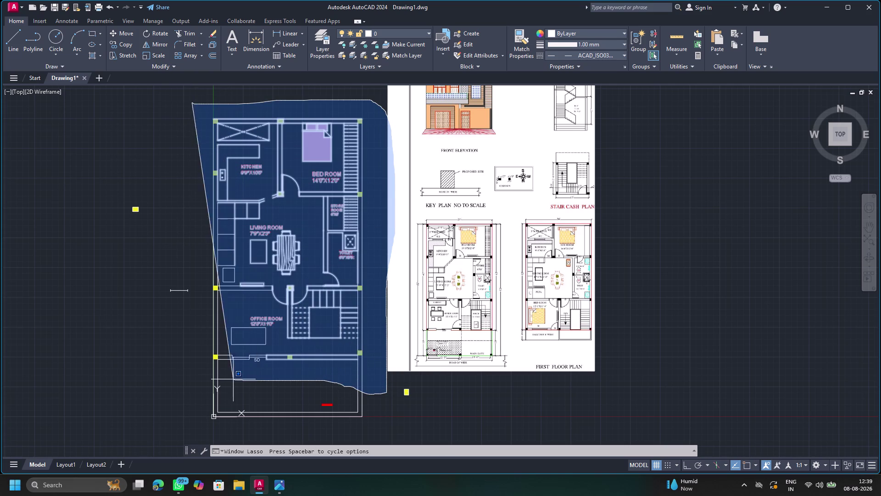
drag(232, 379, 189, 372)
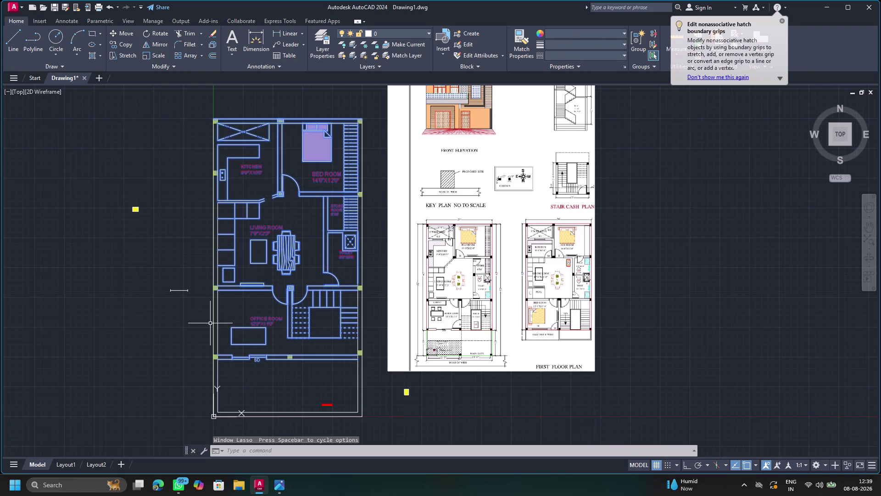
click(212, 320)
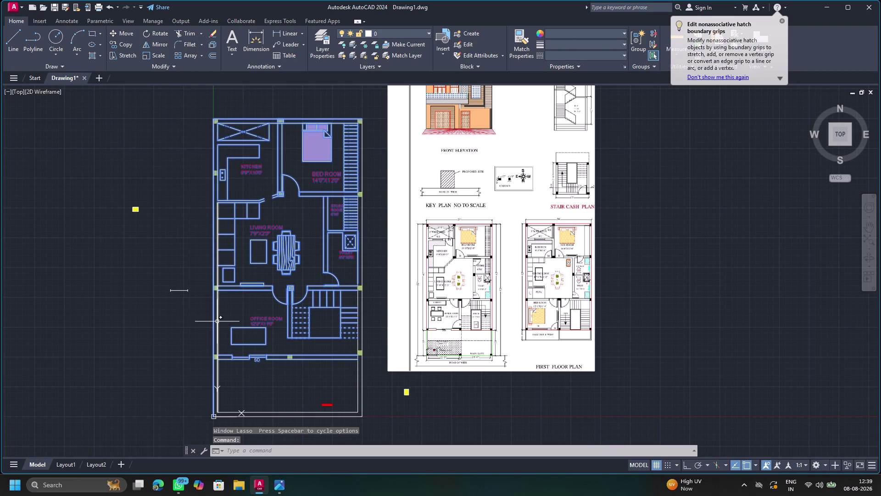
click(217, 322)
click(216, 291)
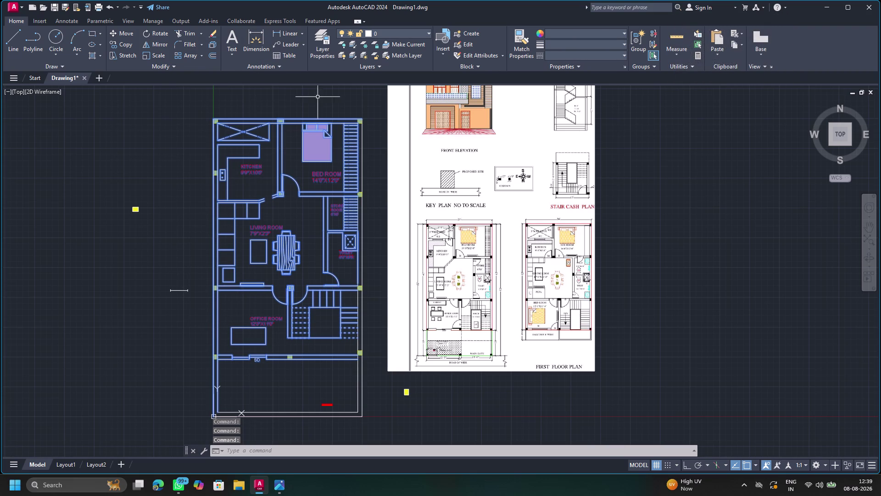
Copy the plan from its top-left corner to the right of the reference, Ortho on.
click(122, 41)
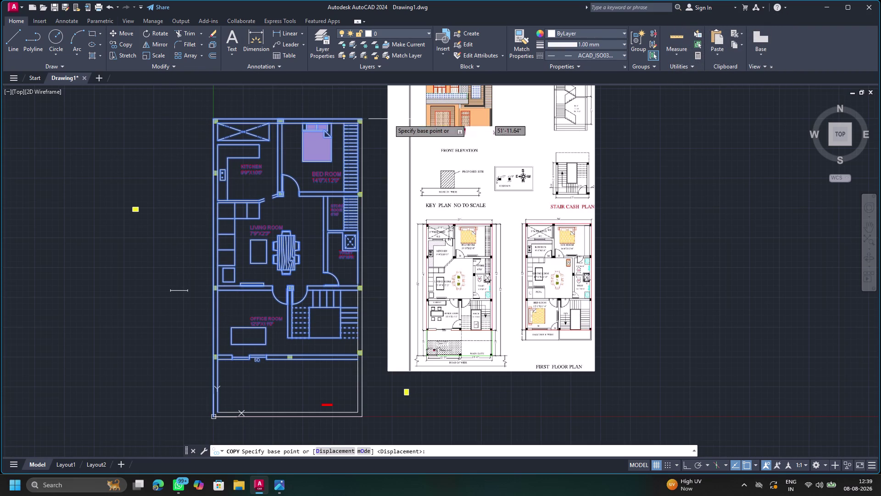
click(211, 119)
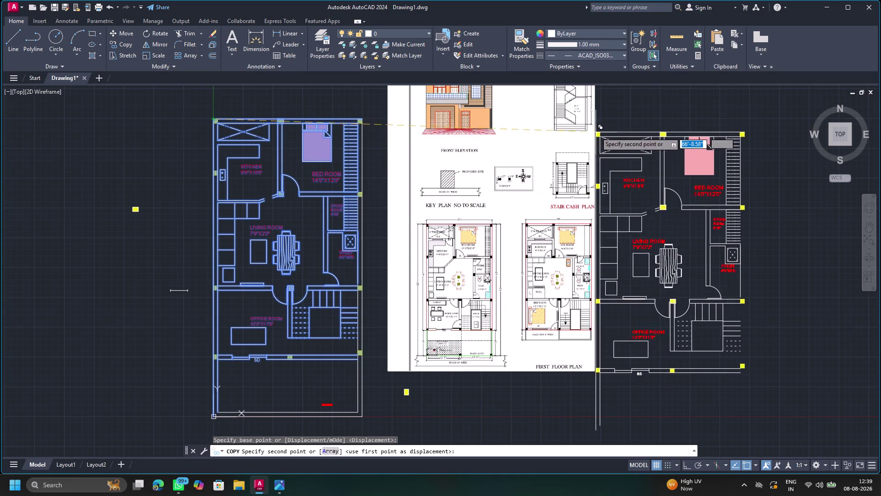
key(F8)
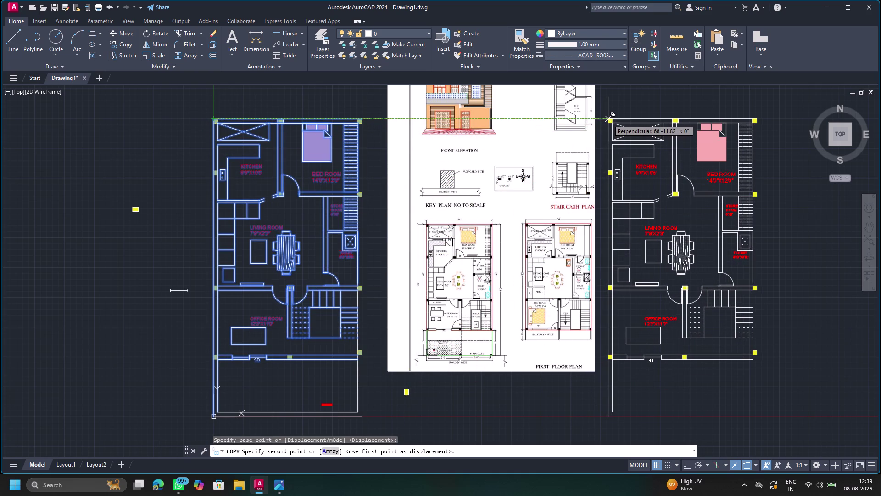
click(606, 128)
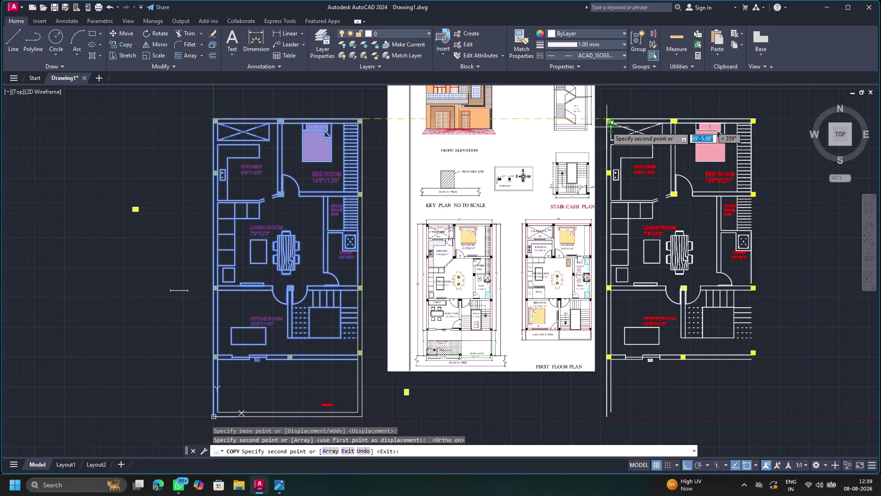
key(Escape)
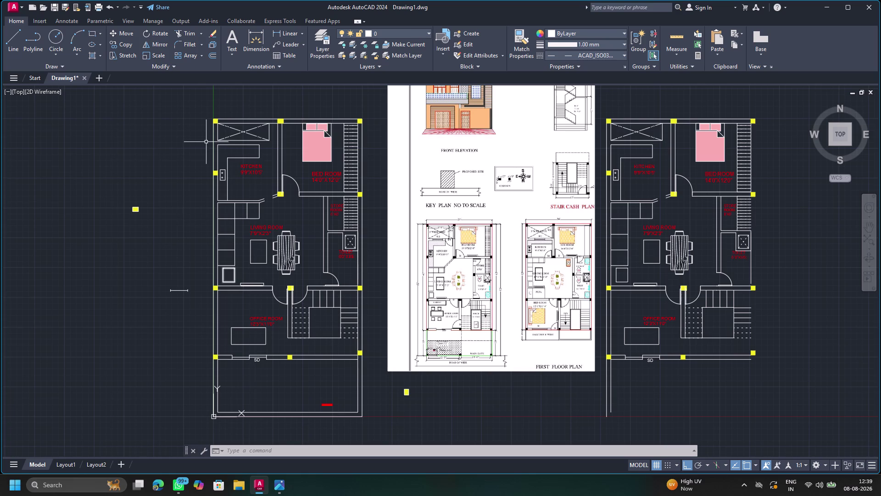
click(9, 37)
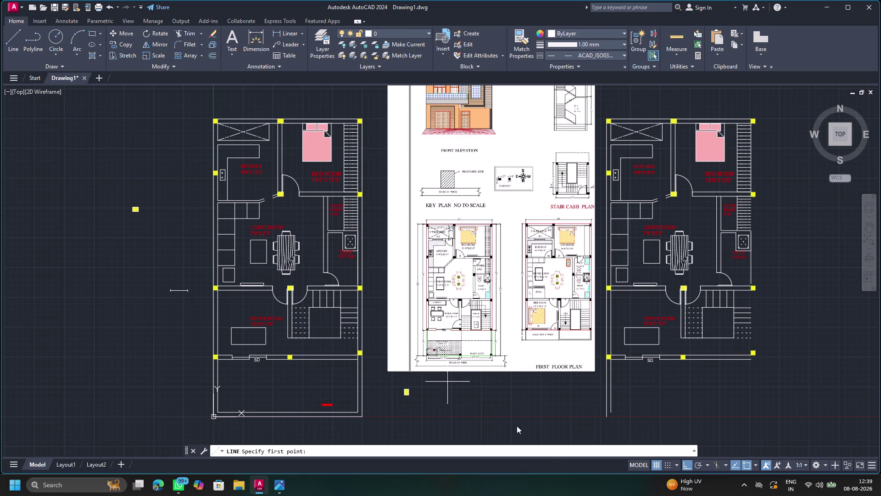
Draw a short line segment at the duplicate plan's lower wall.
click(610, 360)
click(605, 356)
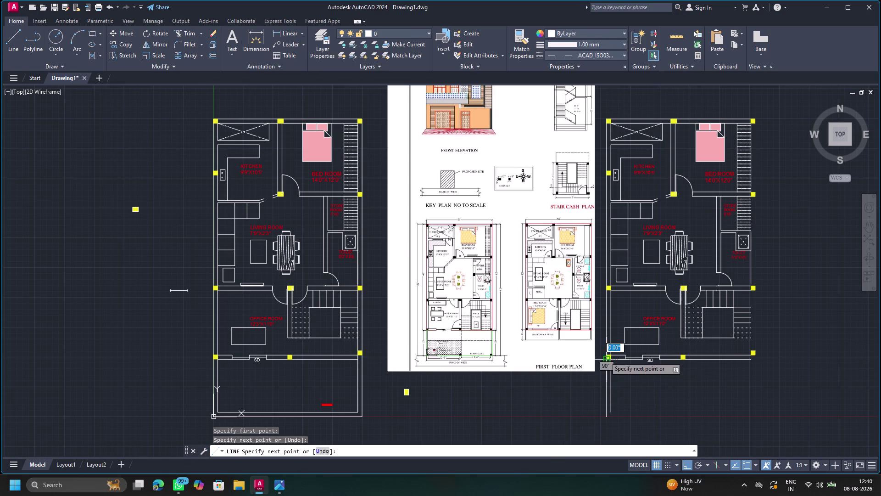
key(Escape)
click(177, 35)
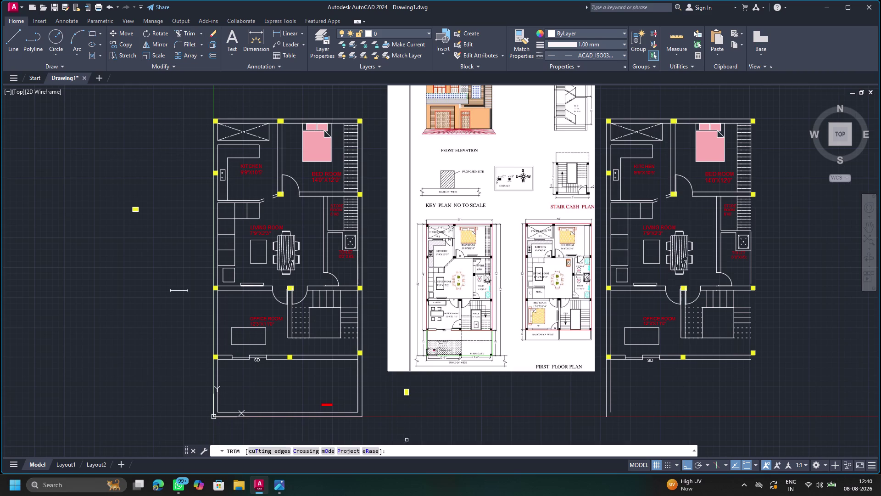
drag(629, 379, 573, 388)
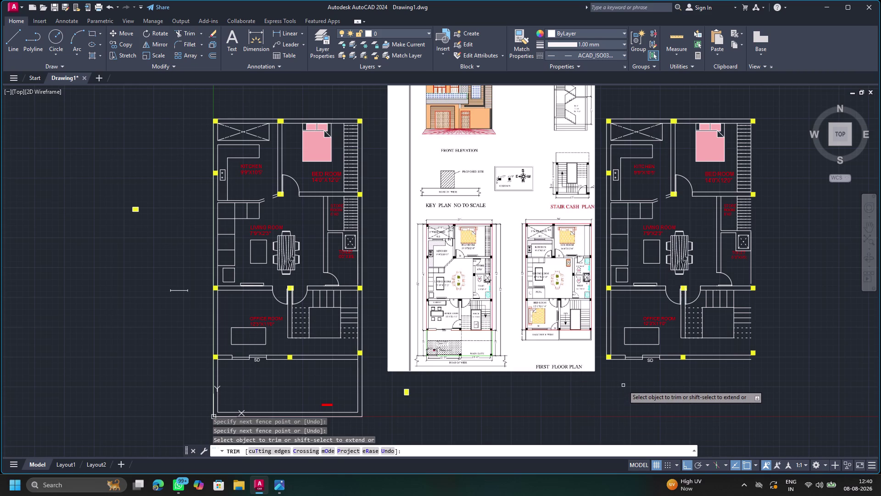
scroll(up, 3)
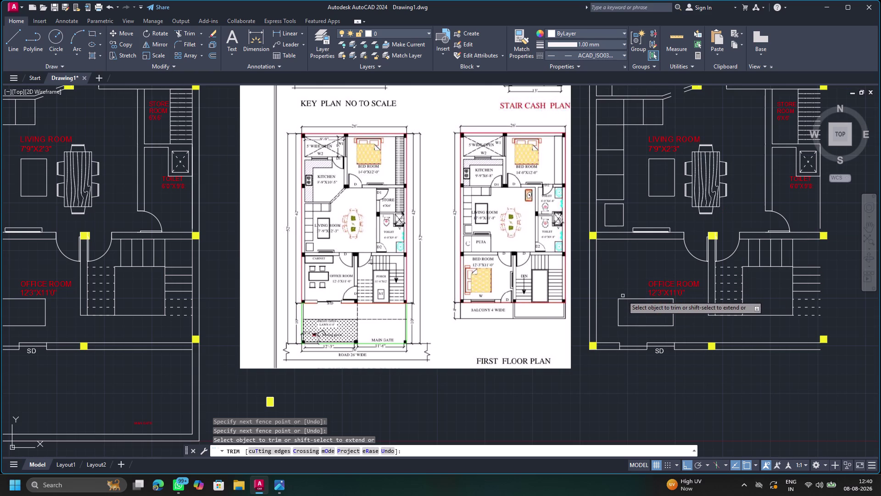
Fence across the office room lines and delete an object at the office label.
drag(632, 266, 656, 262)
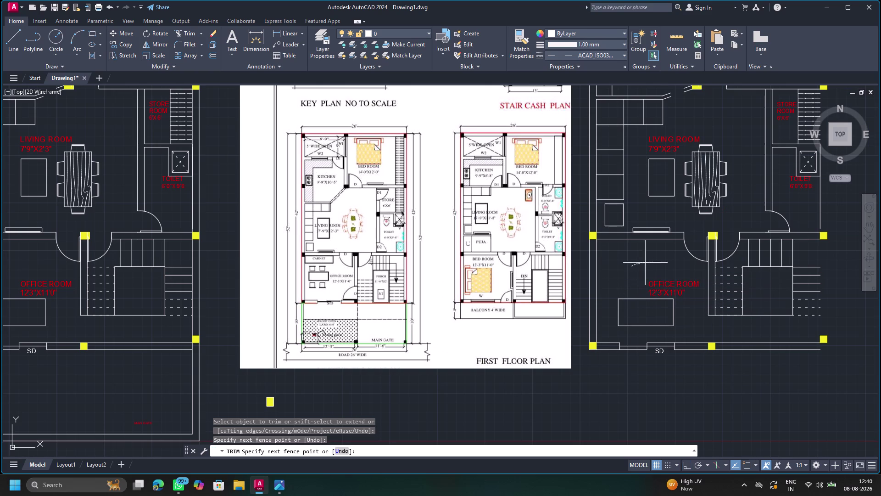
drag(655, 262, 642, 304)
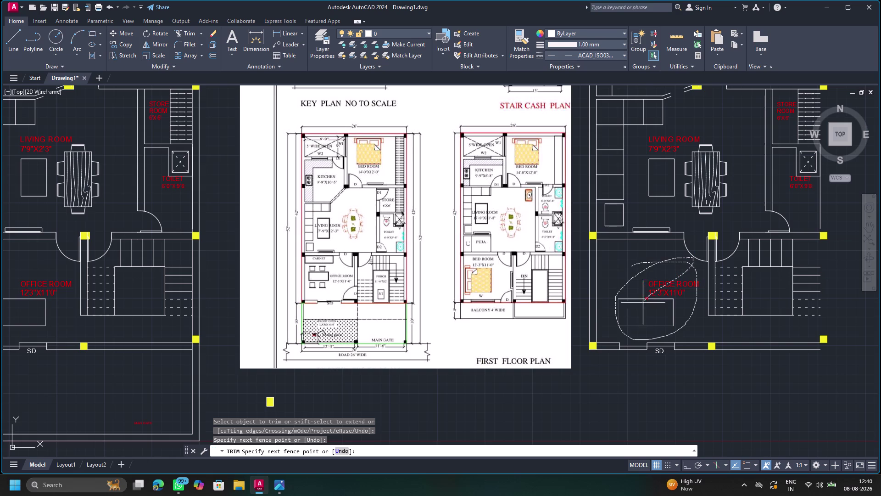
drag(642, 304, 666, 293)
click(662, 290)
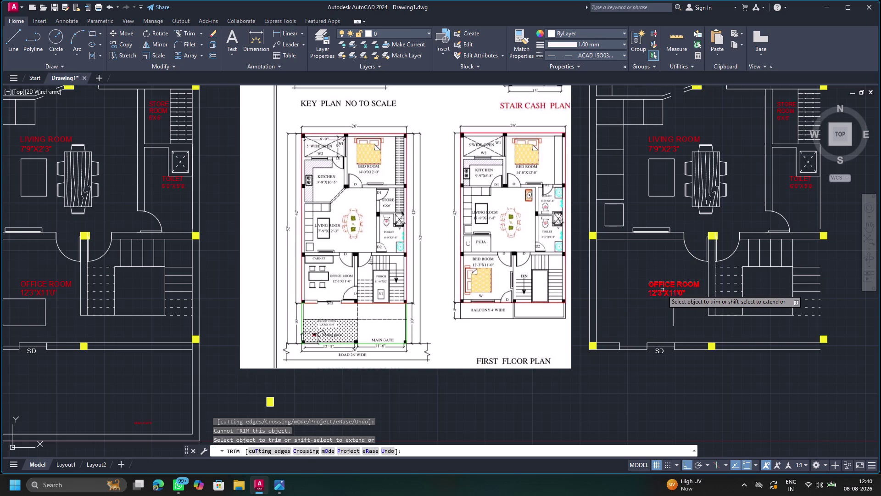
key(Delete)
key(Escape)
key(Delete)
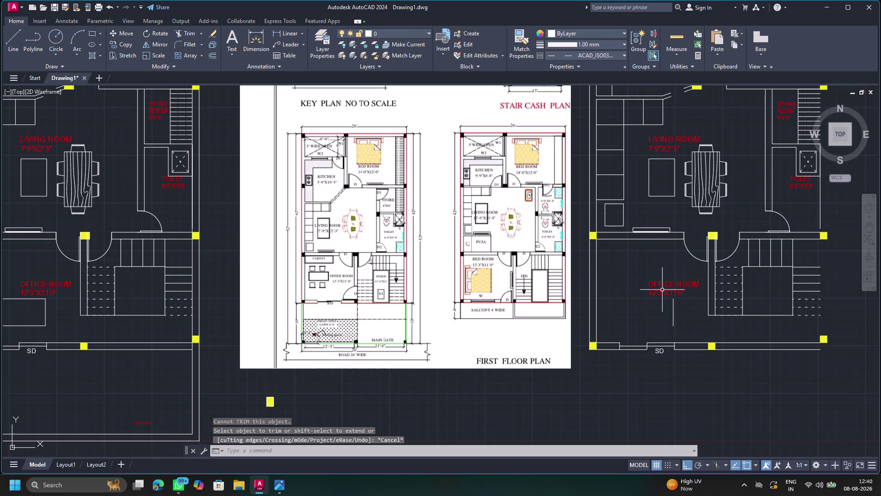
click(665, 291)
key(Delete)
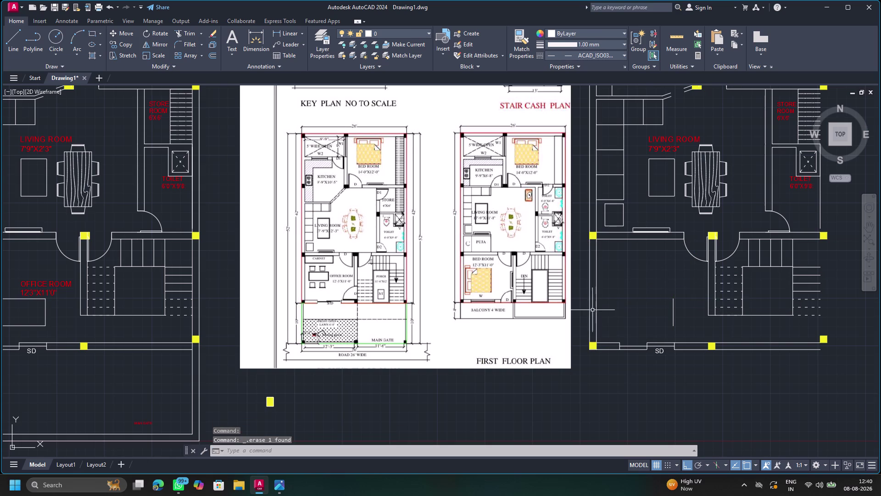
Delete the small leftover rectangle near the living room.
click(623, 210)
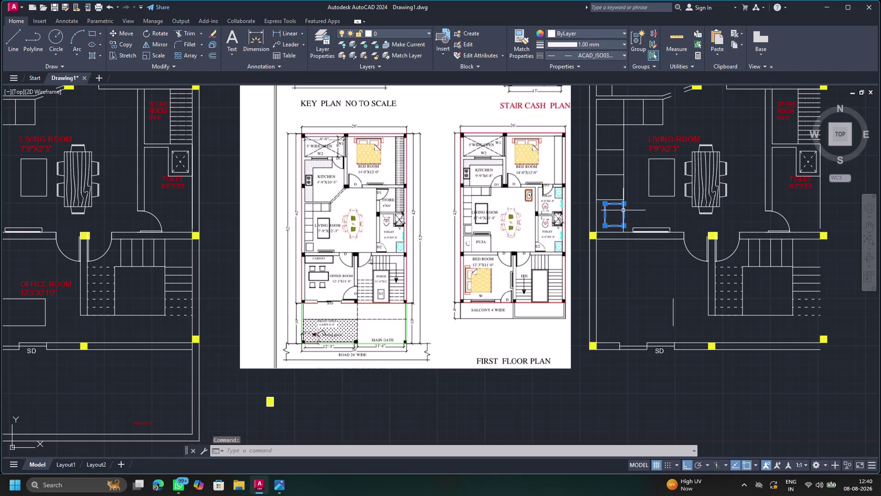
key(Escape)
click(623, 210)
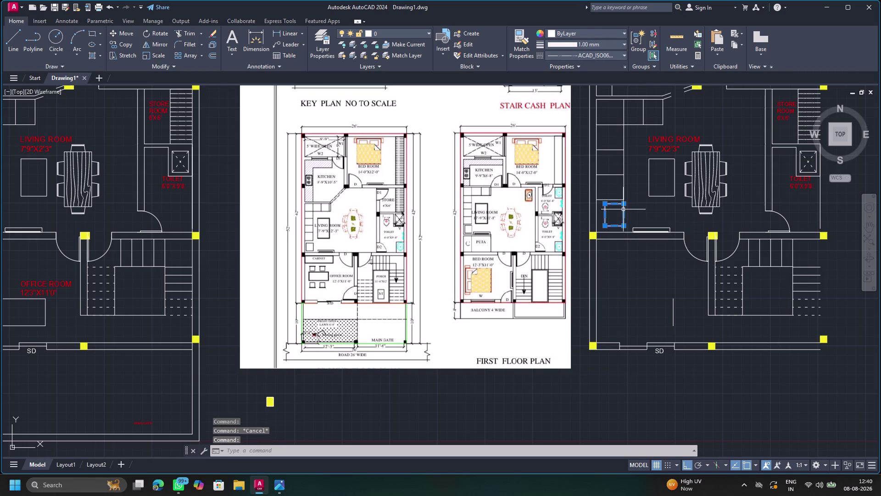
key(Delete)
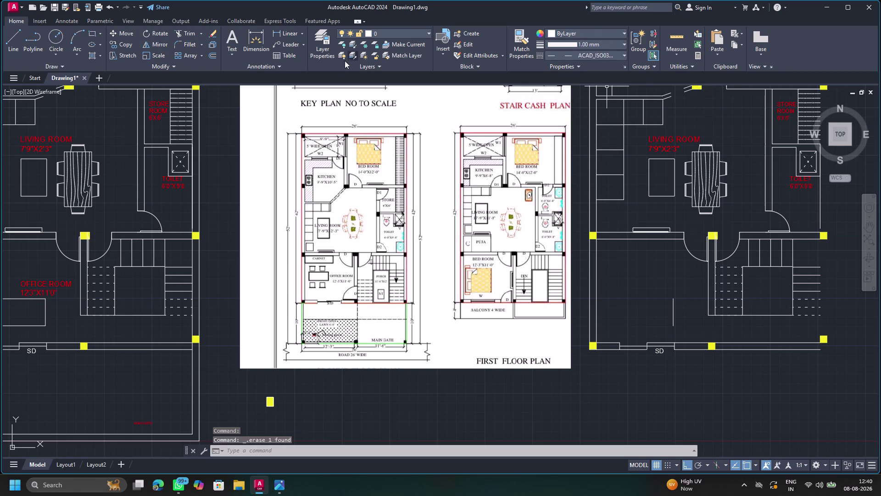
Trim two overhanging wall segments beside the living room wall.
click(173, 31)
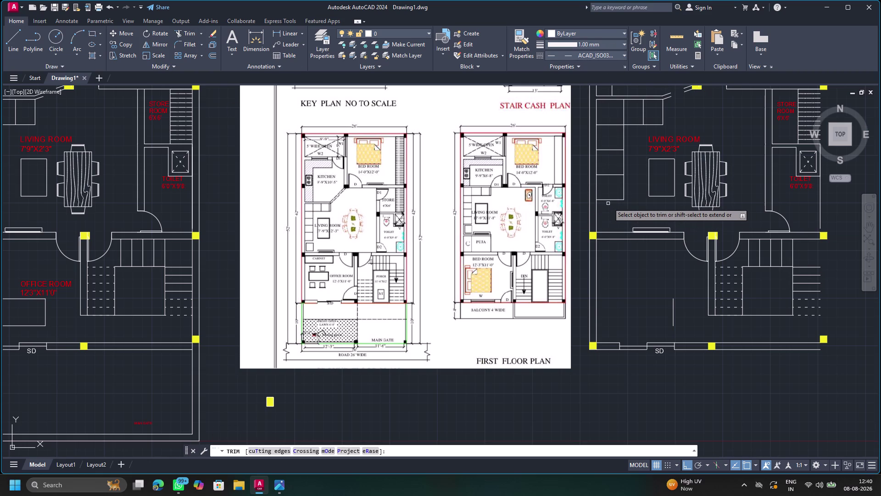
click(610, 200)
click(625, 188)
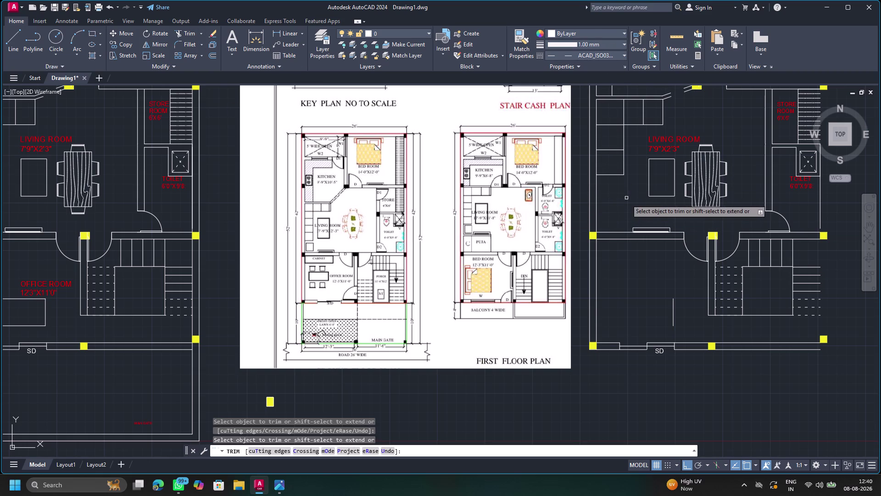
key(Escape)
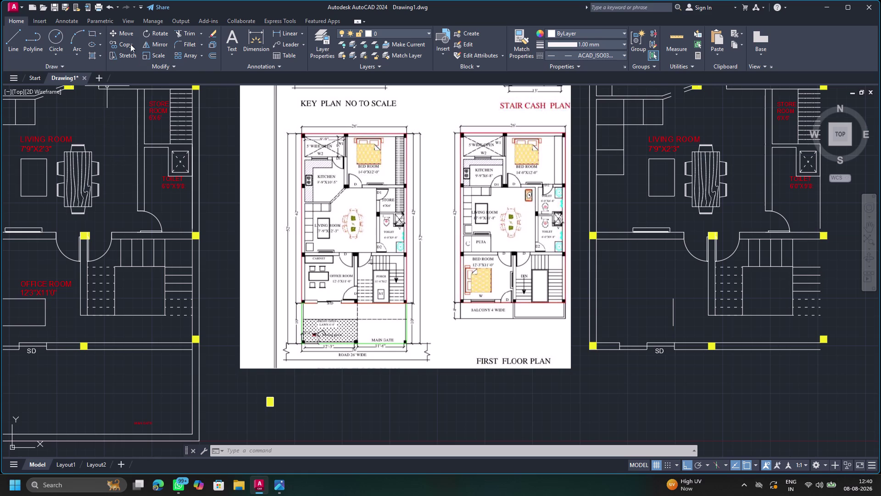
click(91, 32)
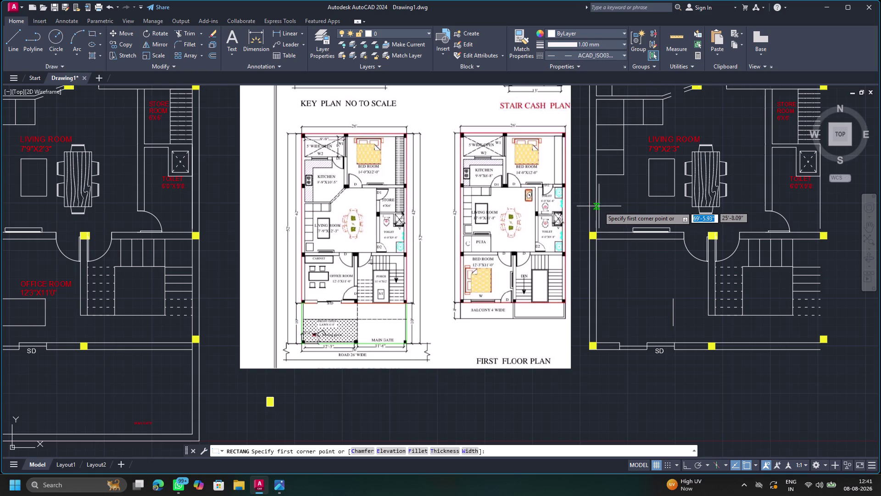
Draw a rectangle against the living room wall and give it ByLayer linetype.
click(594, 229)
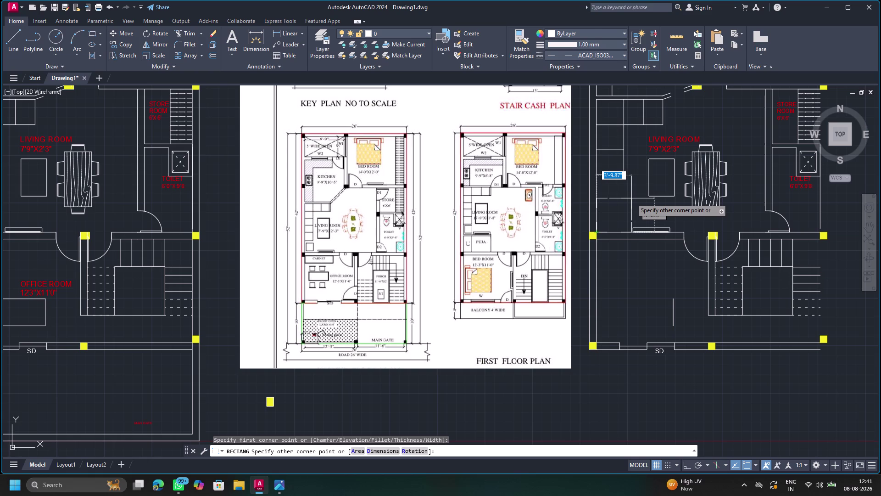
click(641, 197)
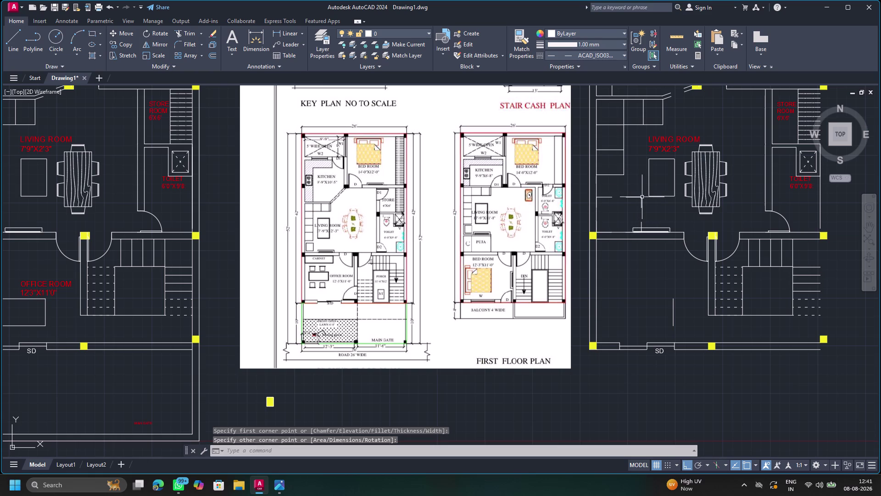
click(631, 197)
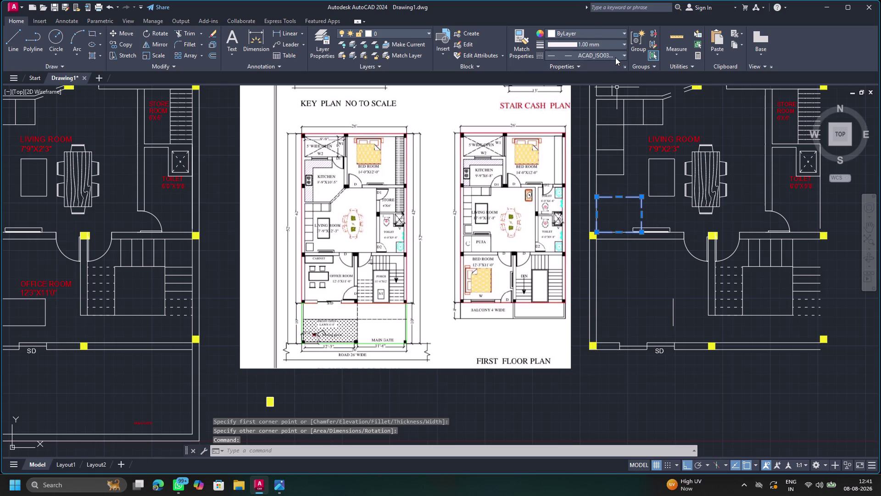
click(615, 55)
click(604, 68)
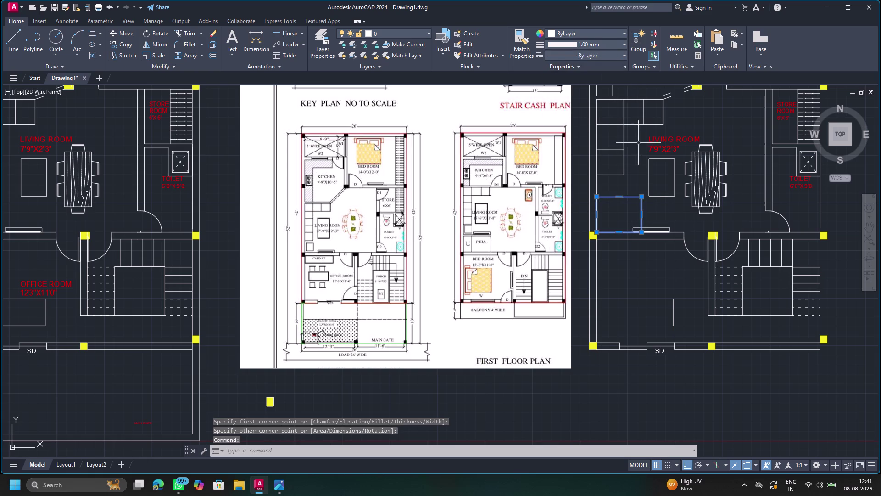
key(Escape)
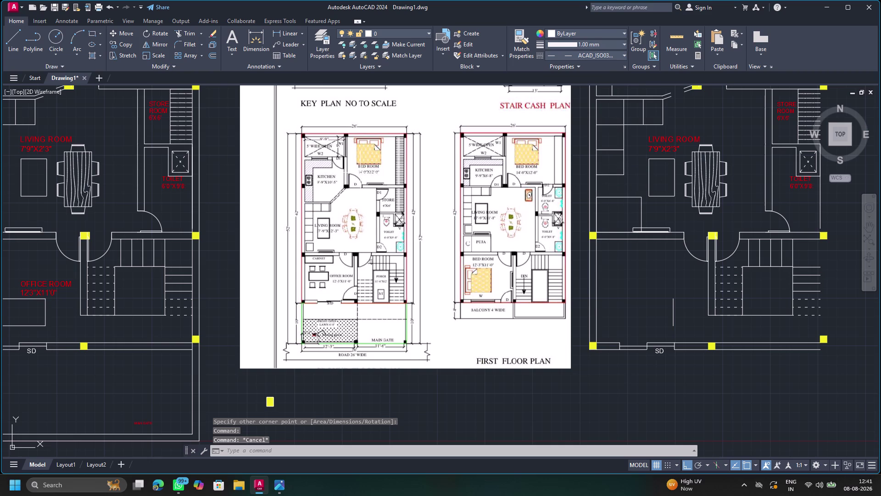
Recentre the view on both plans and delete a stray object.
scroll(up, 3)
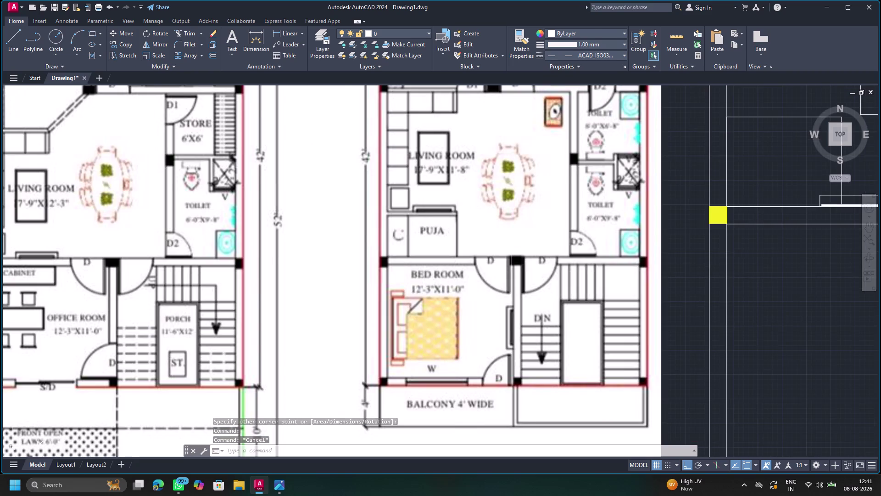
scroll(down, 3)
scroll(down, 3)
scroll(down, 3)
middle_drag(543, 236, 488, 249)
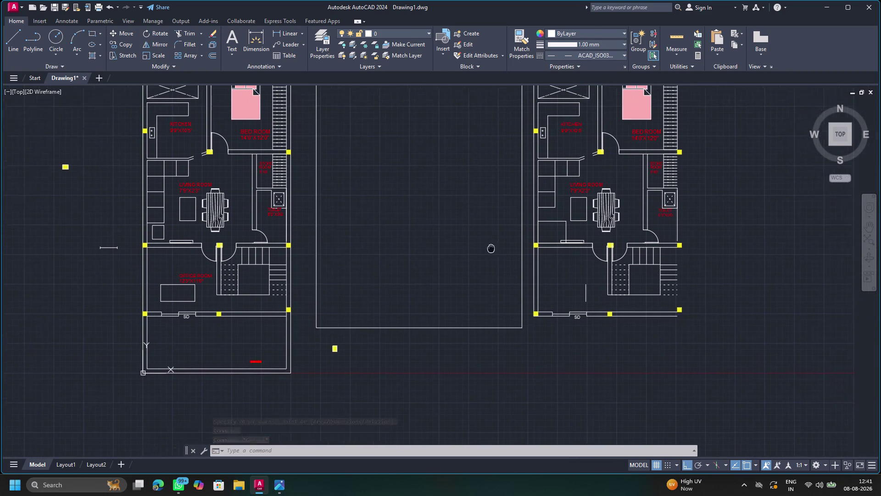
middle_drag(488, 249, 451, 253)
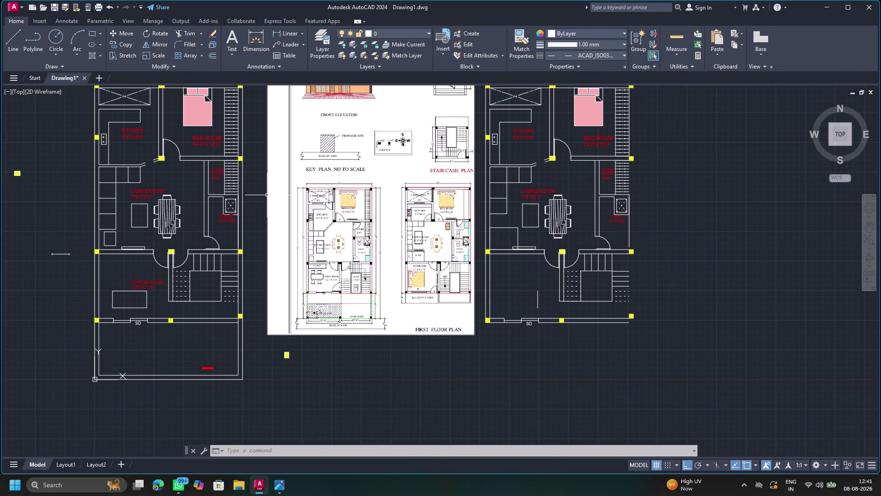
key(Escape)
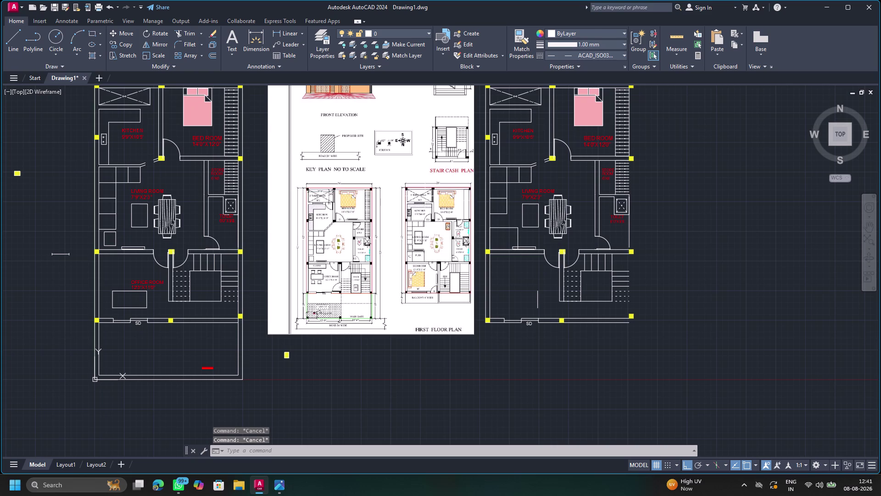
click(529, 246)
key(Delete)
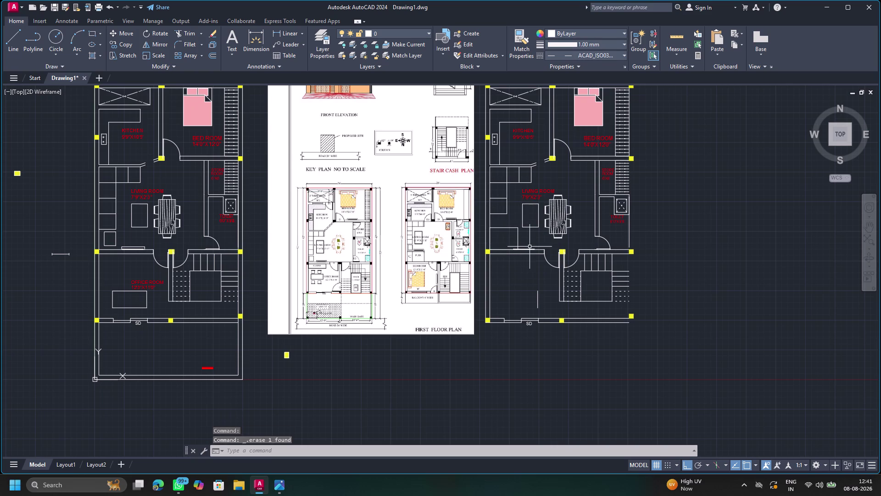
Delete the short leftover line segments on the living room wall.
scroll(up, 3)
click(525, 245)
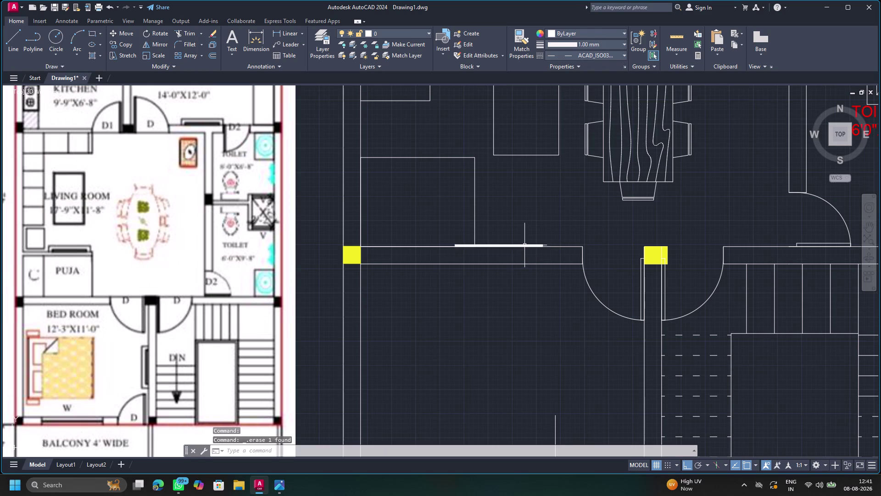
key(Delete)
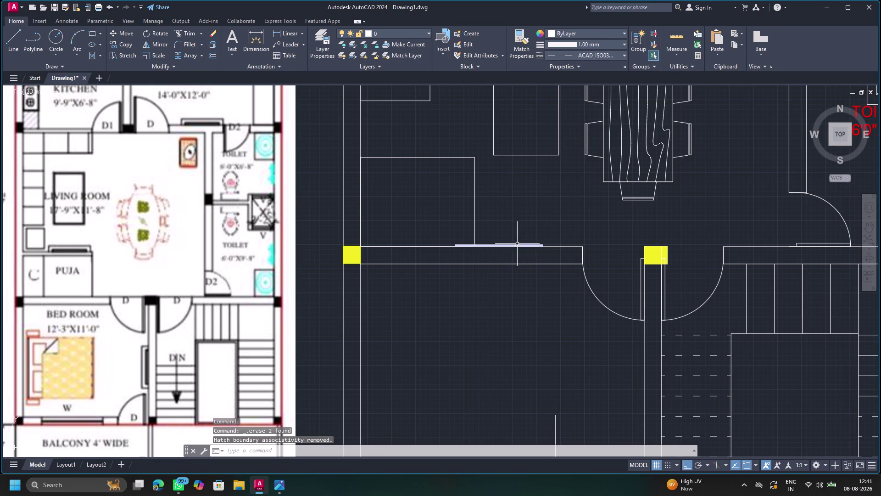
click(517, 245)
key(Delete)
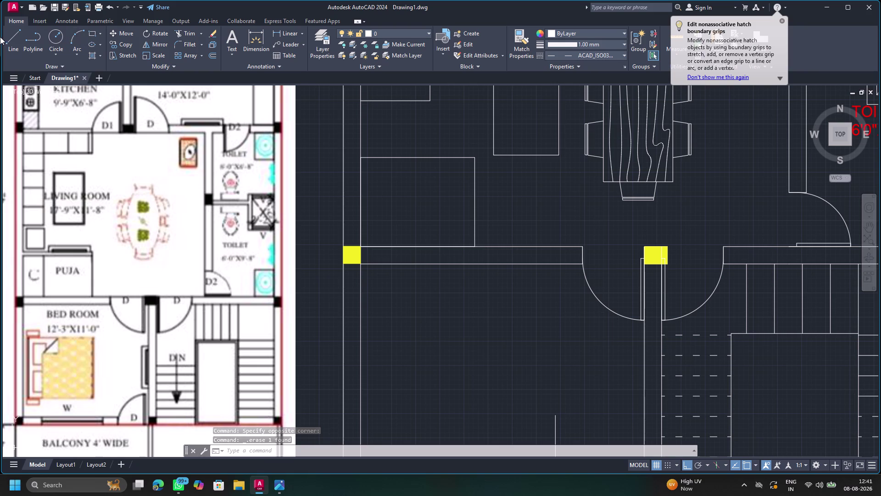
Draw a vertical ByLayer line from the counter corner down to the wall.
click(17, 35)
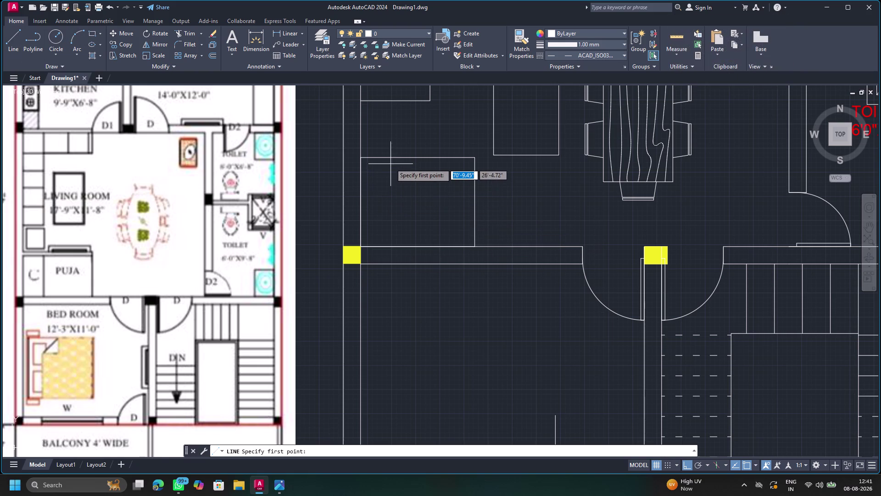
click(391, 157)
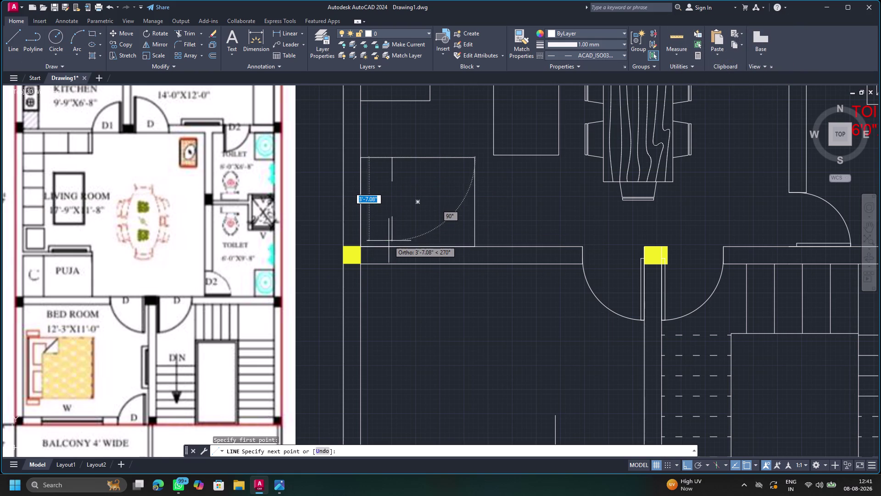
click(595, 50)
click(574, 65)
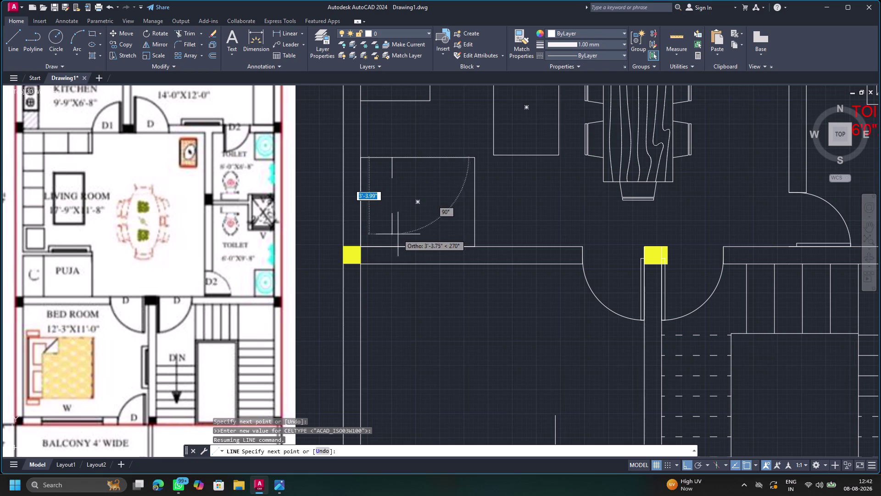
click(393, 244)
key(Escape)
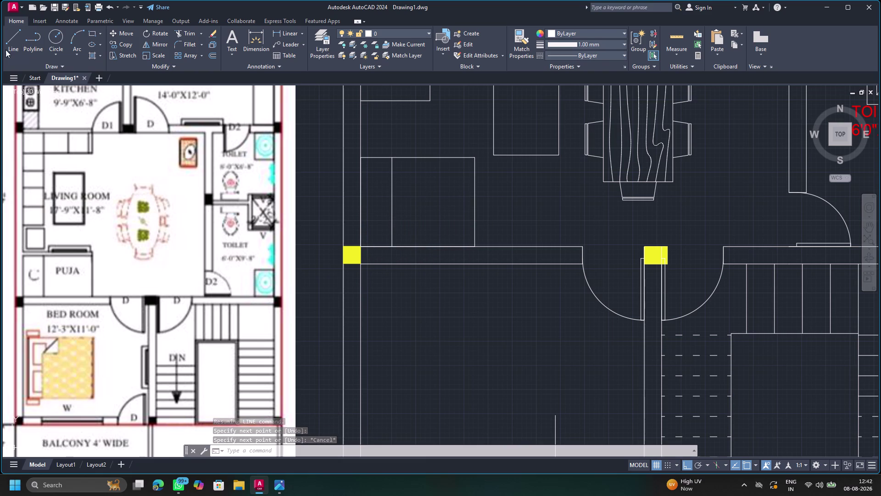
Make several cancelled rectangle attempts near the upper wall above the counter.
click(94, 31)
click(377, 108)
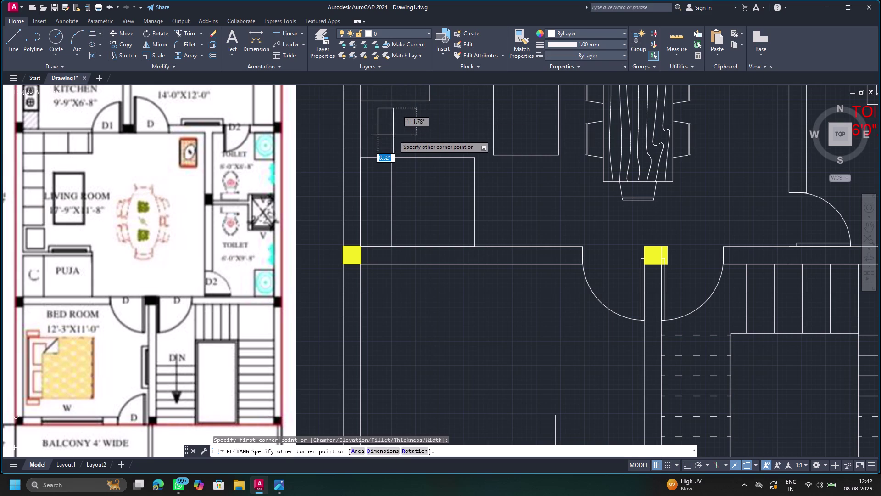
key(Escape)
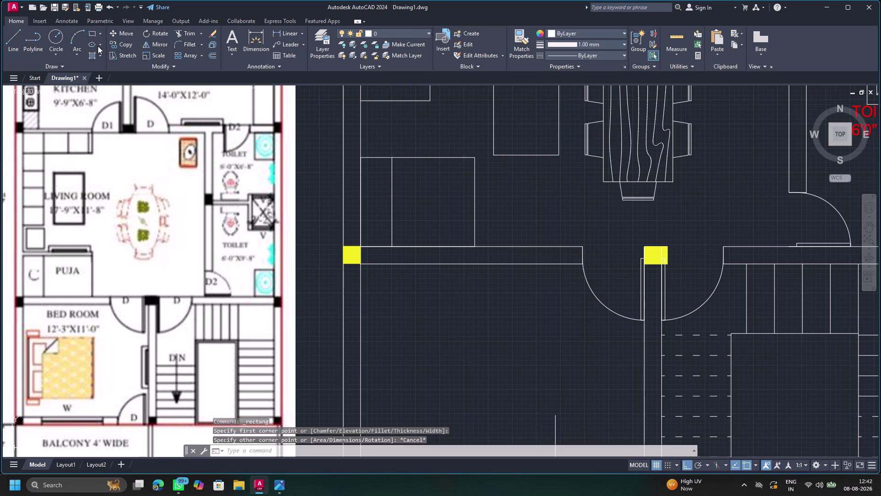
click(94, 30)
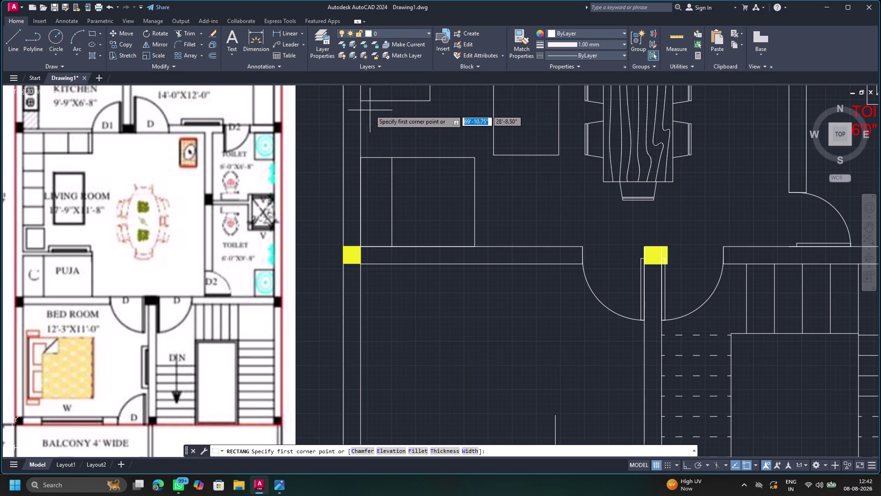
click(364, 106)
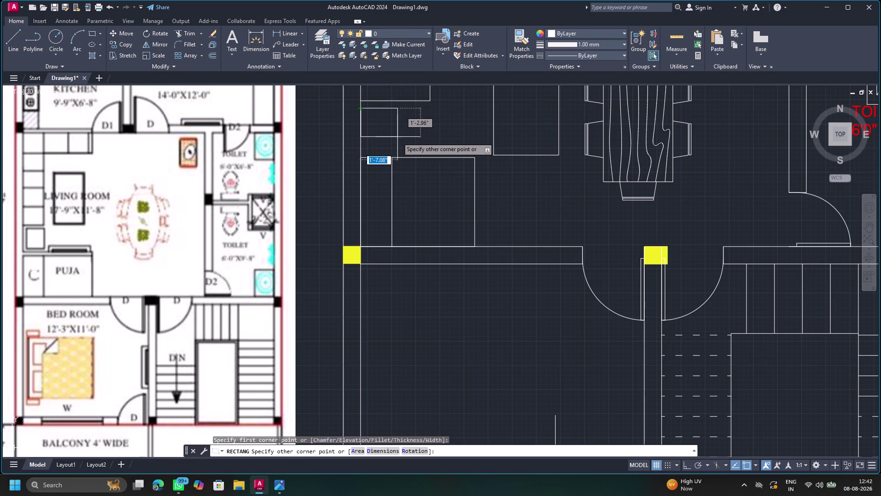
key(Escape)
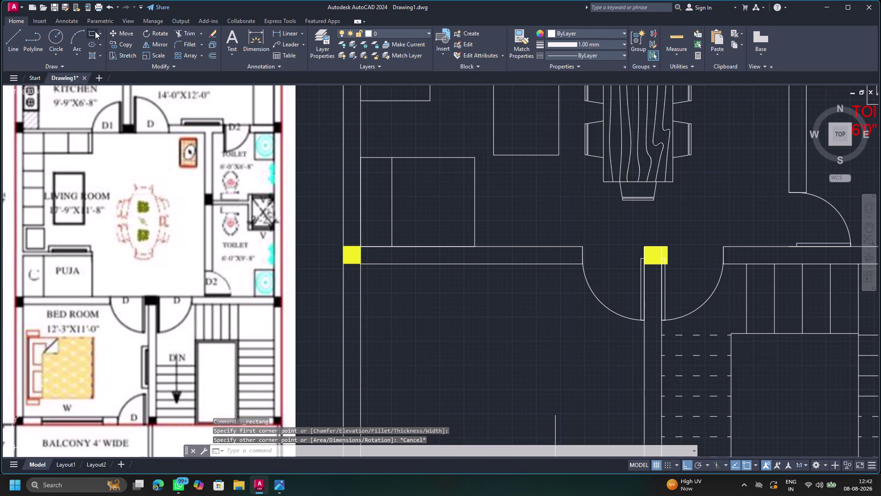
click(95, 31)
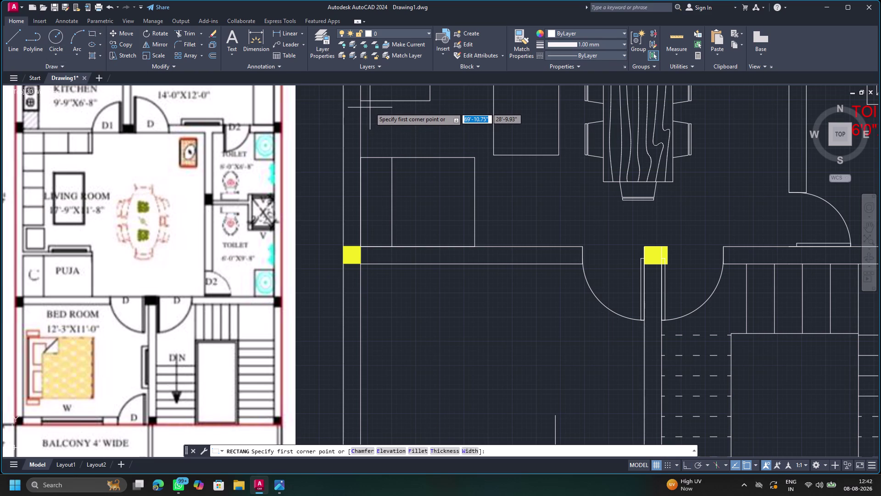
click(367, 105)
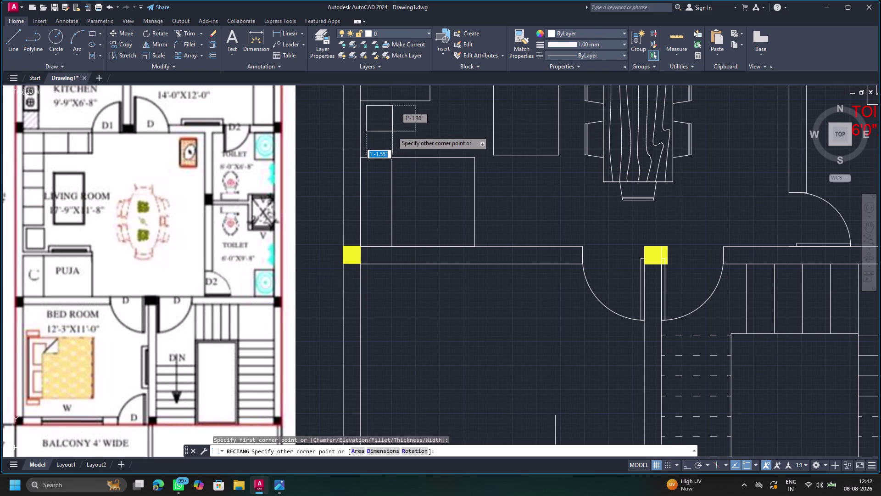
click(394, 142)
key(Escape)
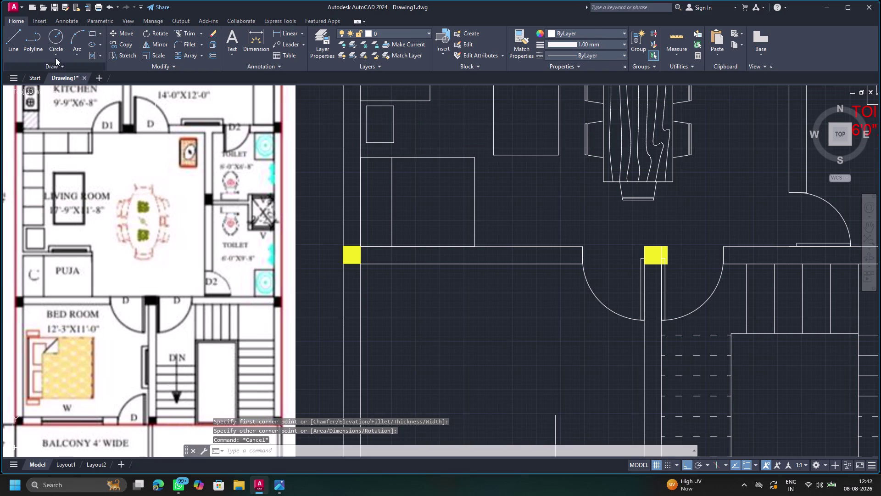
Draw the thin pillow rectangle and its outer outline at the bed head.
click(90, 31)
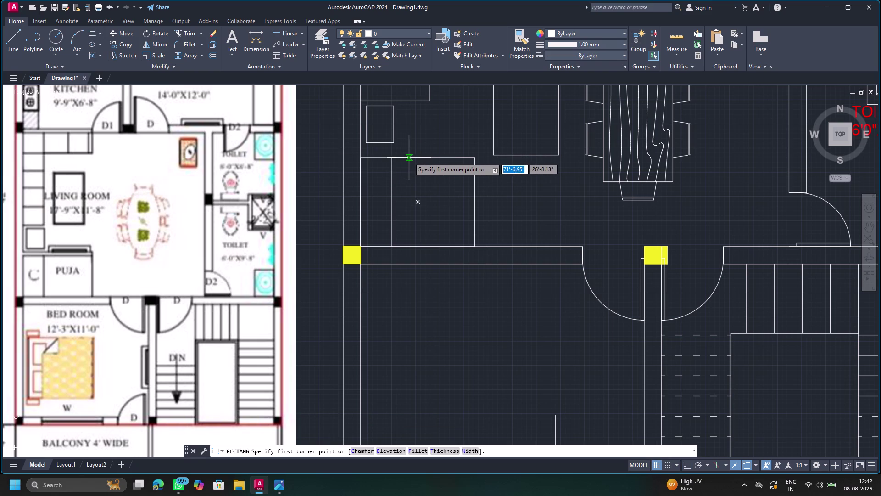
click(411, 158)
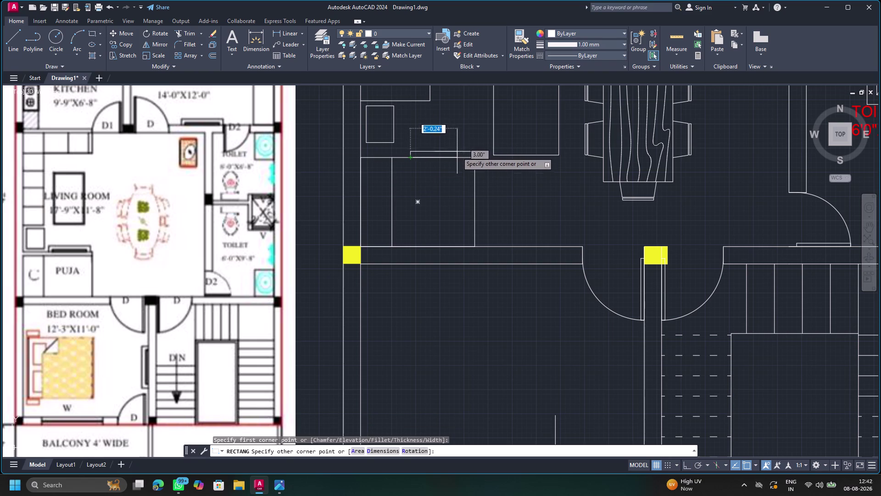
click(466, 152)
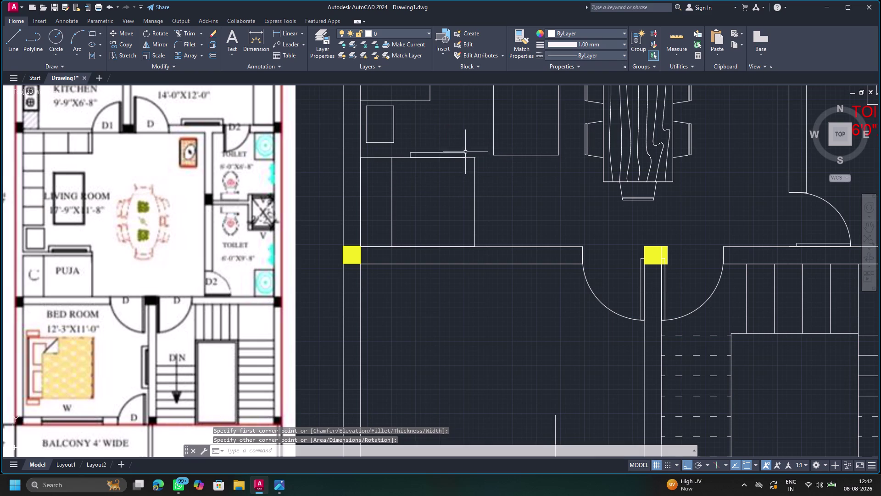
click(94, 34)
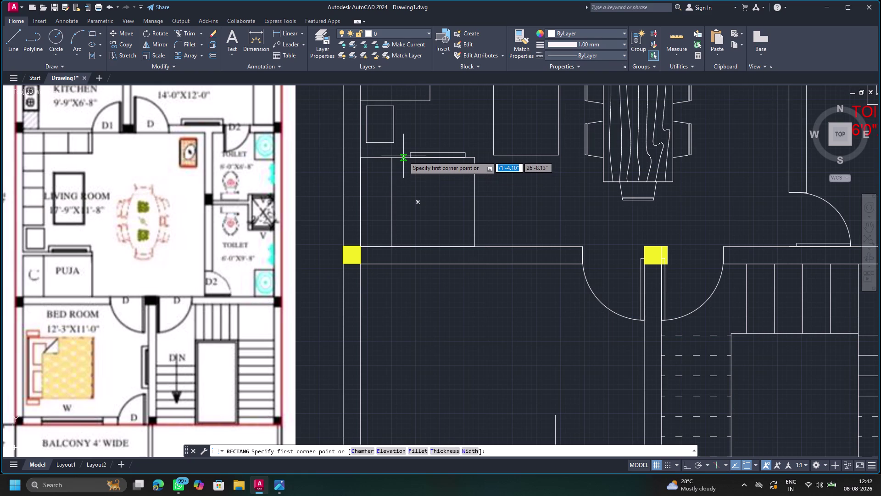
click(402, 158)
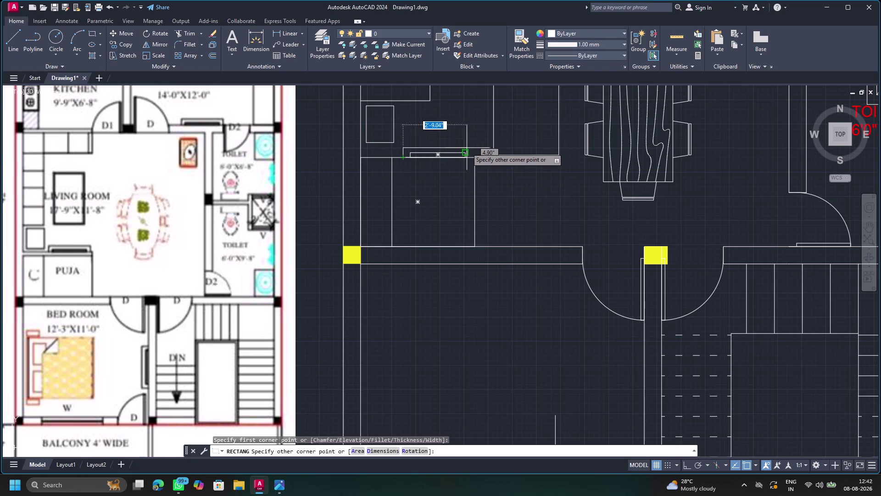
click(474, 146)
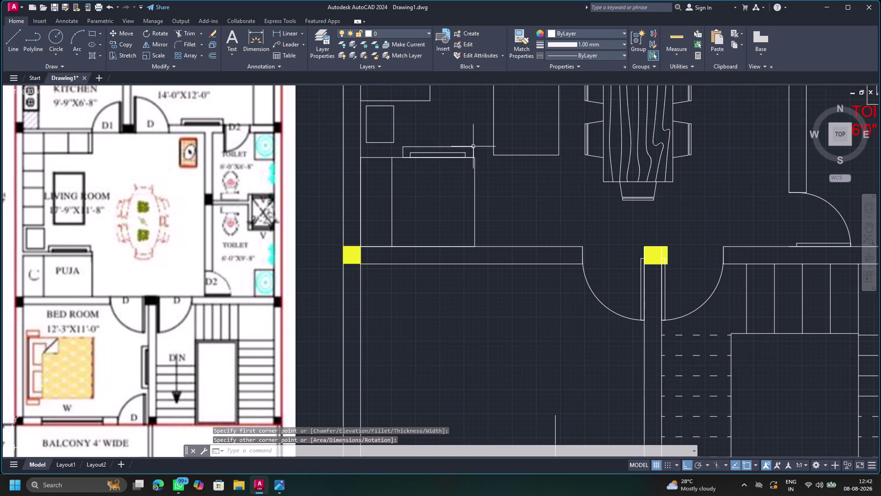
key(Escape)
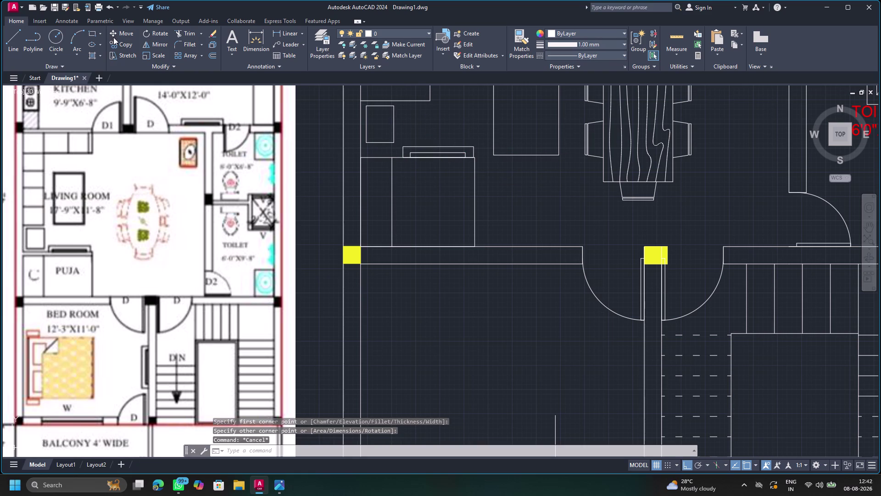
click(98, 57)
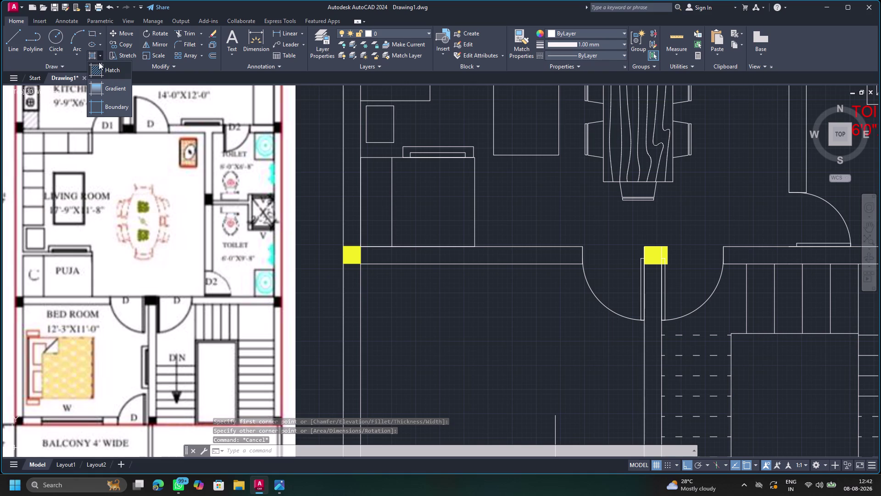
Hatch the thin pillow strip at the bed head with a pink line pattern.
click(93, 55)
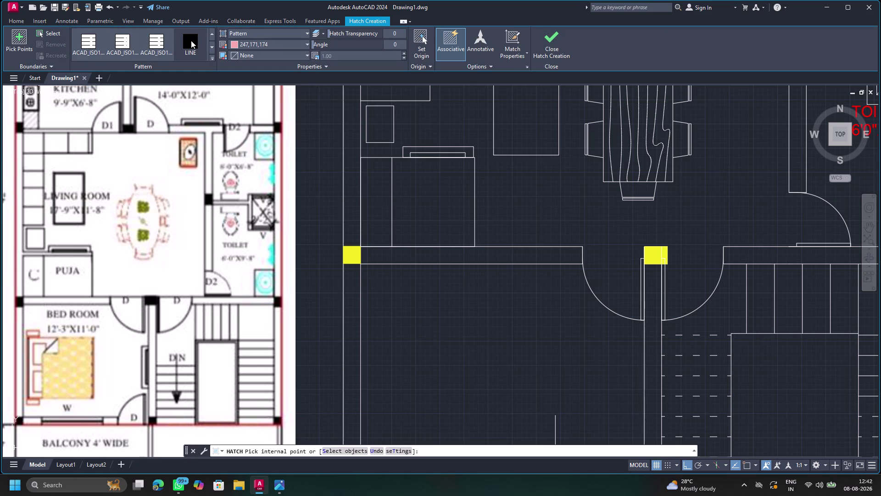
click(187, 40)
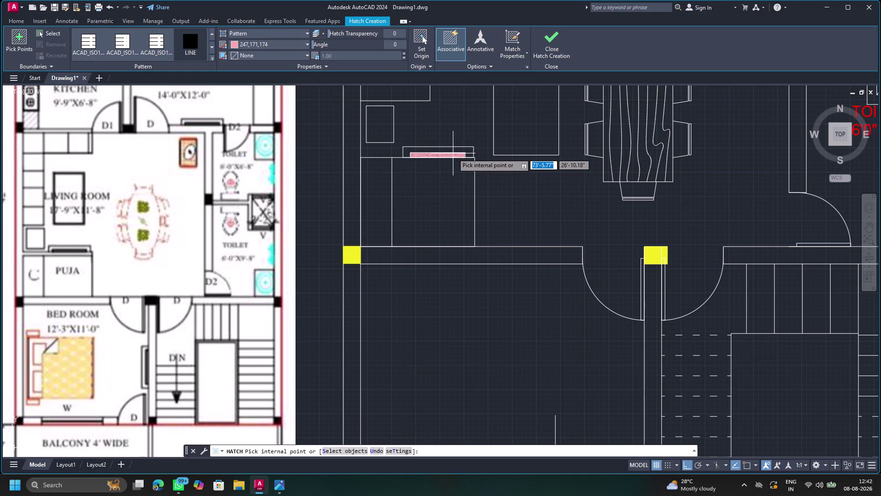
click(453, 153)
key(Escape)
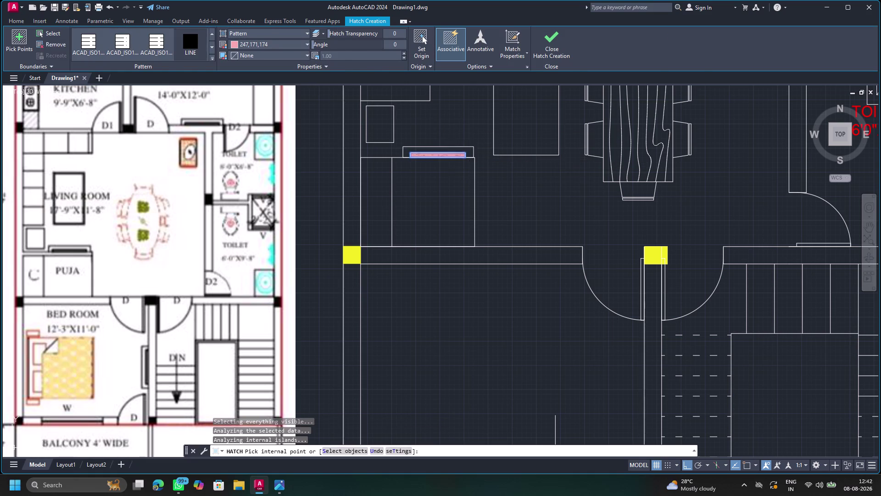
key(Escape)
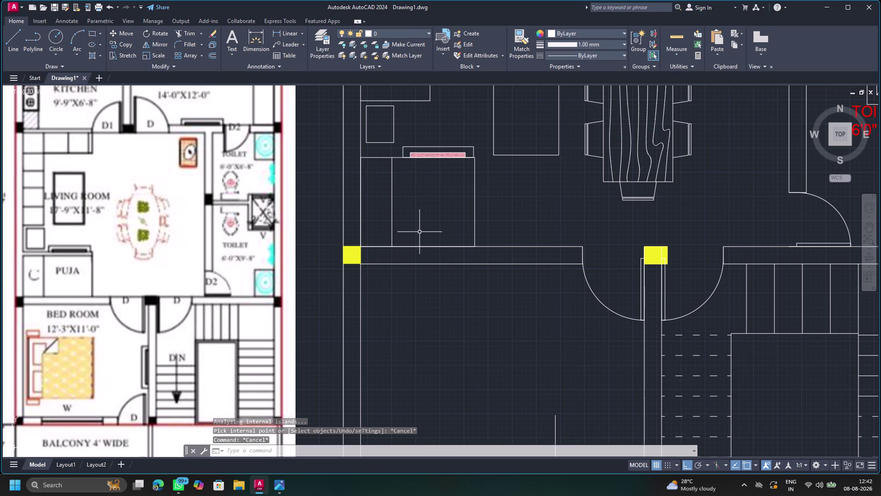
scroll(down, 3)
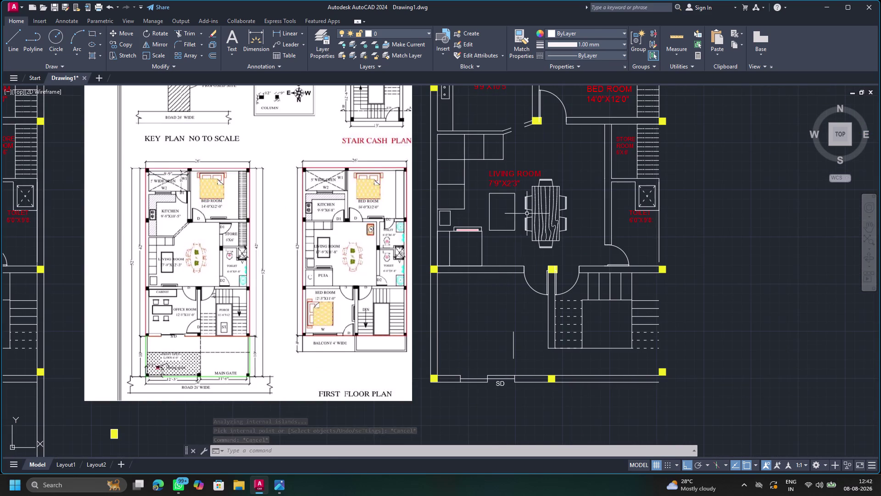
Copy the LIVING ROOM label near the bed and below the living room wall.
click(513, 178)
click(503, 175)
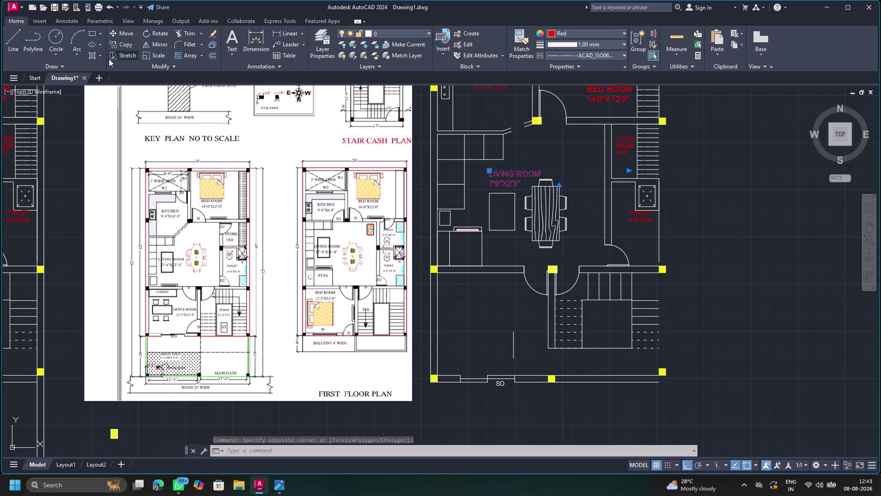
click(120, 46)
drag(509, 176, 508, 176)
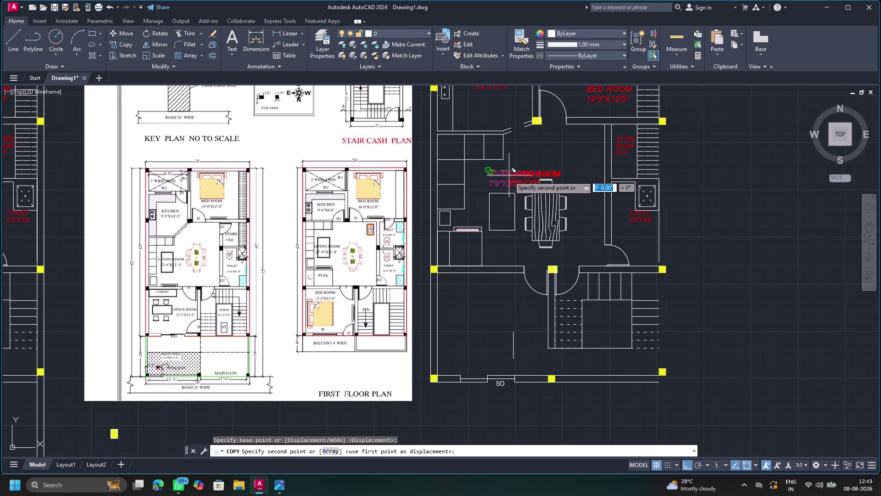
drag(508, 176, 451, 248)
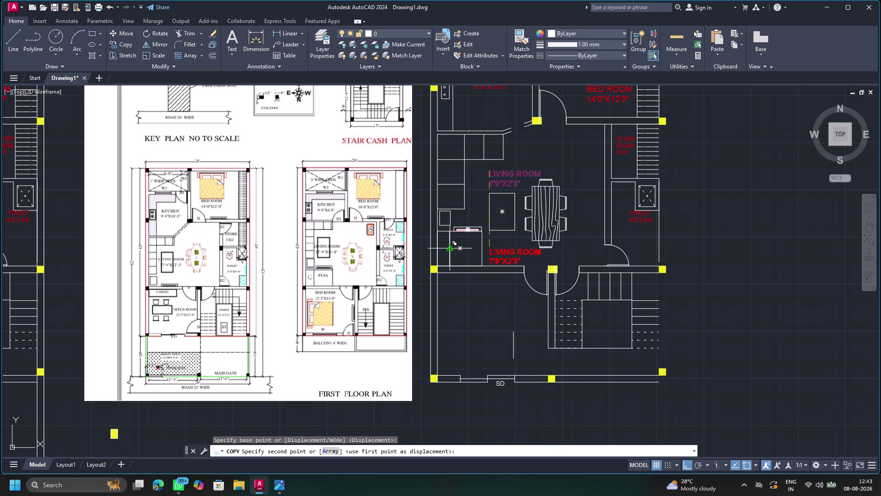
drag(451, 249, 452, 244)
key(F8)
click(452, 243)
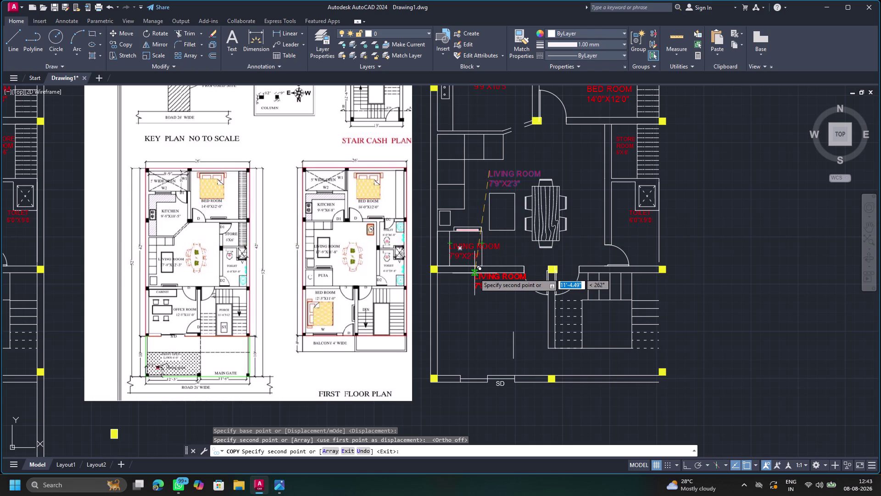
click(453, 275)
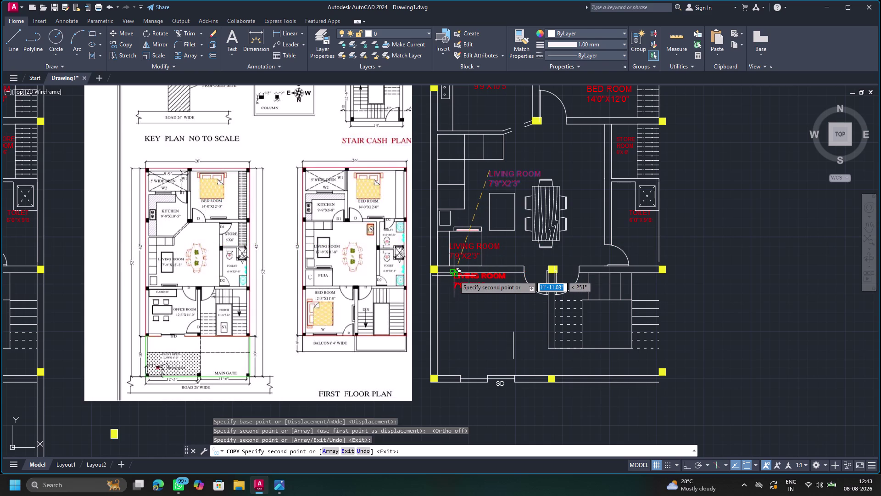
key(Escape)
Rewrite the lower copy as 'BED ROOM' with a second line '12'3"X11'0"'.
double_click(473, 278)
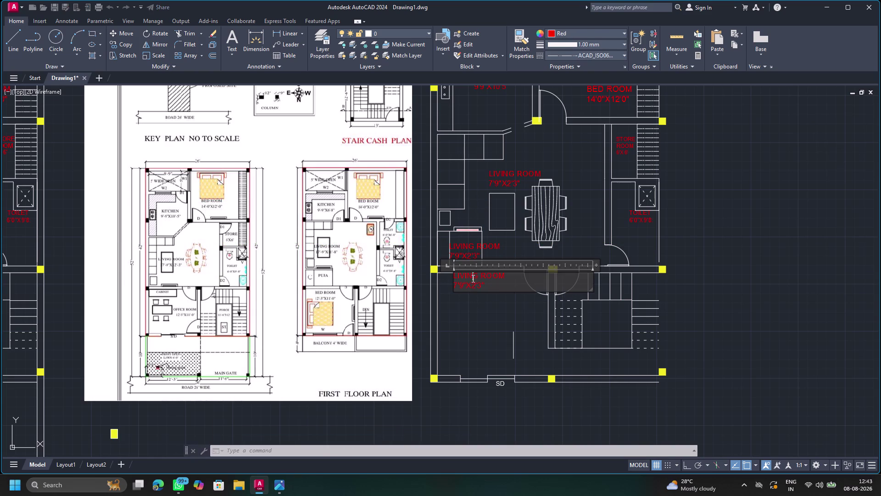
drag(496, 283, 441, 276)
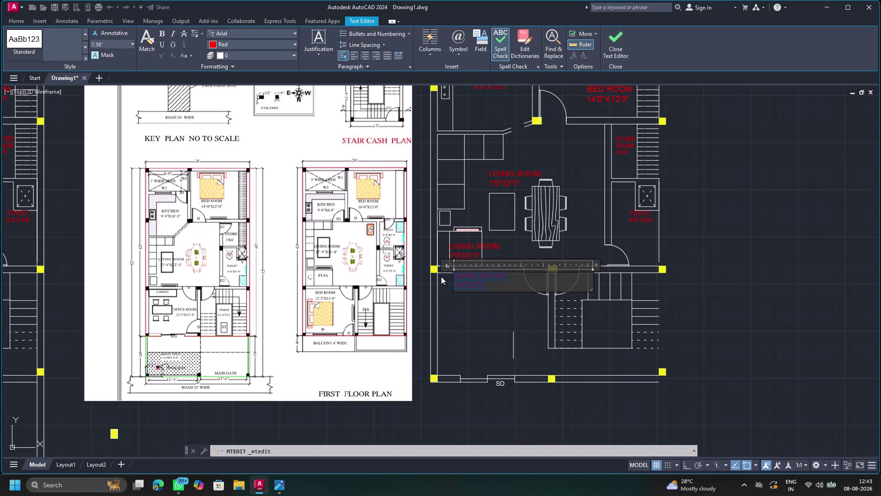
key(Delete)
text(BED)
key(space)
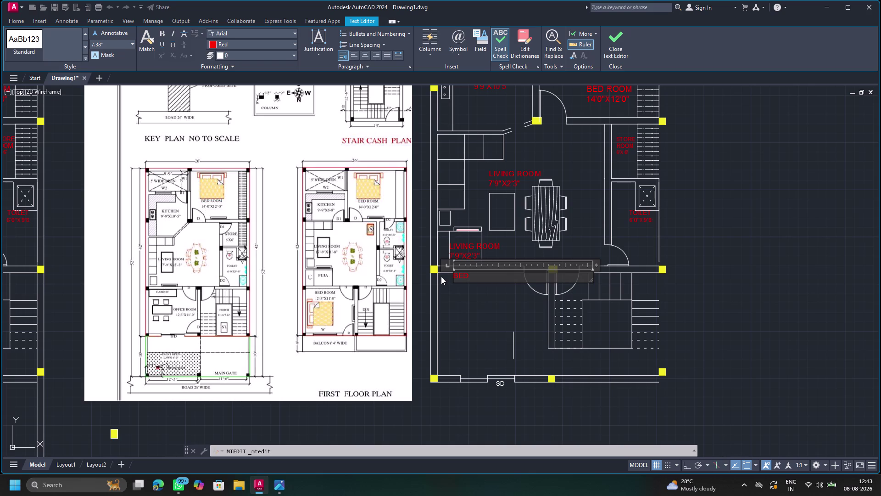
text(RO)
text(OM)
key(Return)
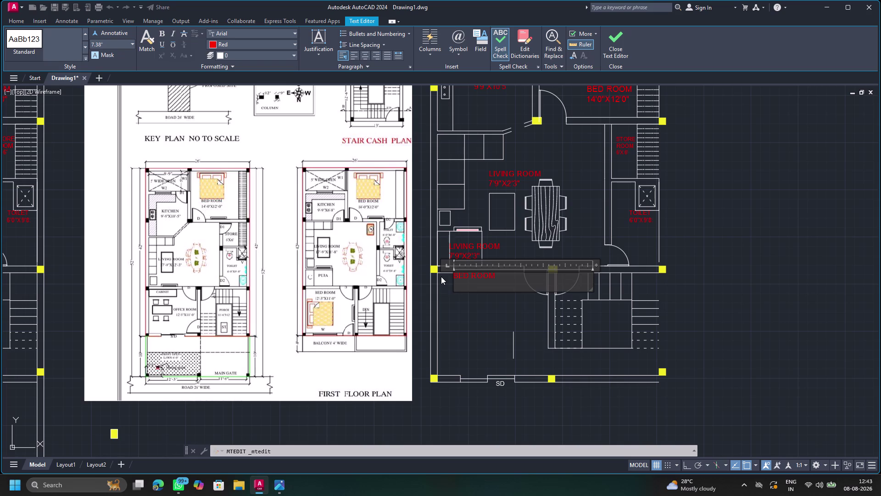
text(12')
key(3)
key(shift+quotedbl)
key(x)
text(11)
text(')
text(0")
key(Escape)
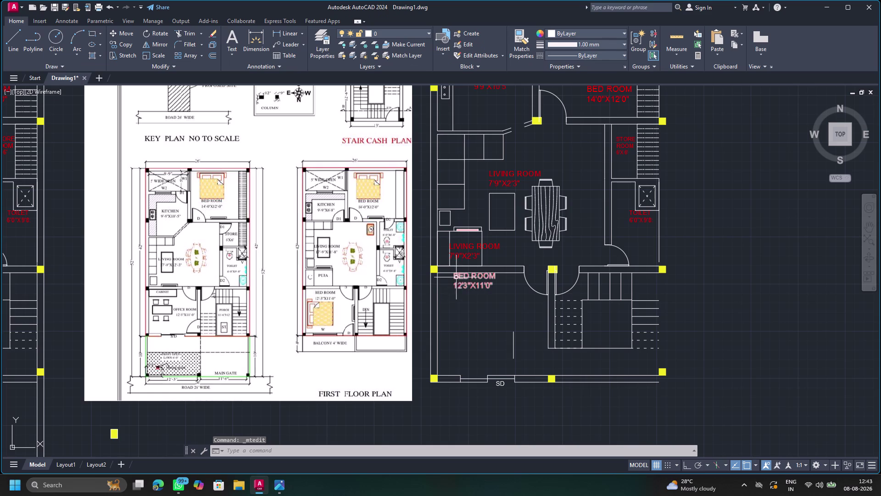
Drag the BED ROOM 12'3"X11'0" label down toward the bottom wall.
click(459, 277)
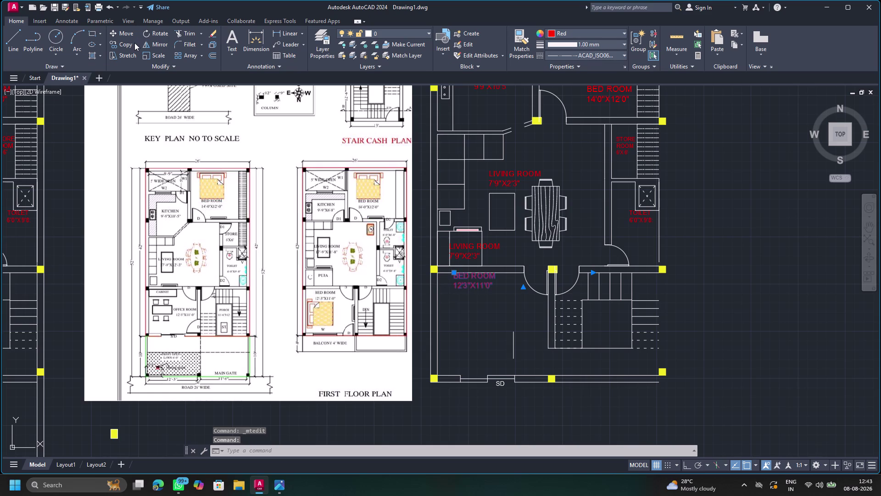
drag(133, 33, 132, 43)
drag(455, 286, 446, 367)
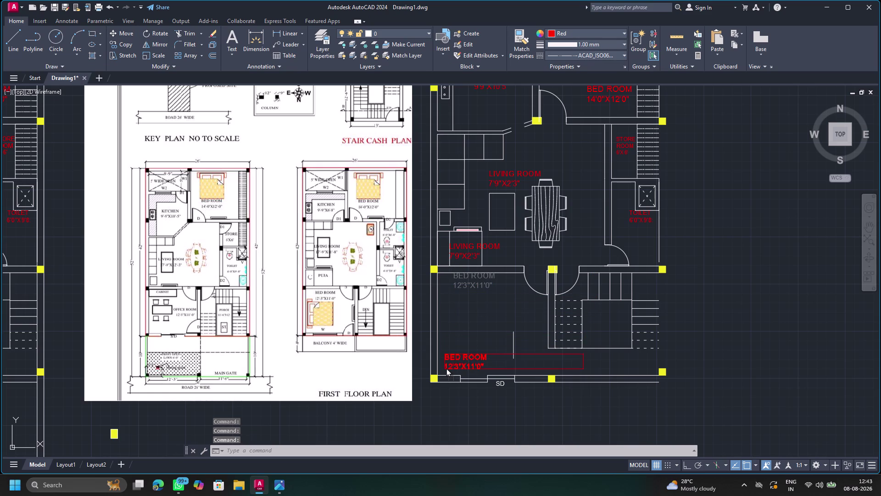
drag(446, 367, 446, 370)
click(446, 370)
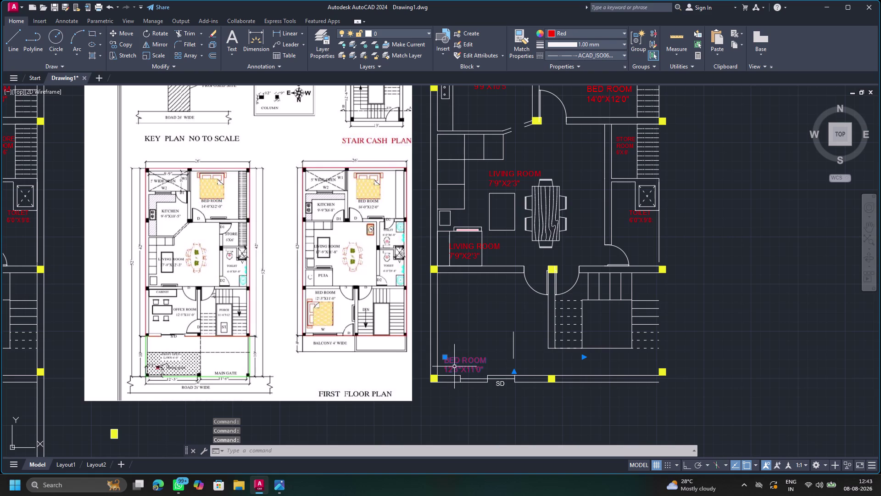
click(454, 367)
key(Escape)
click(449, 356)
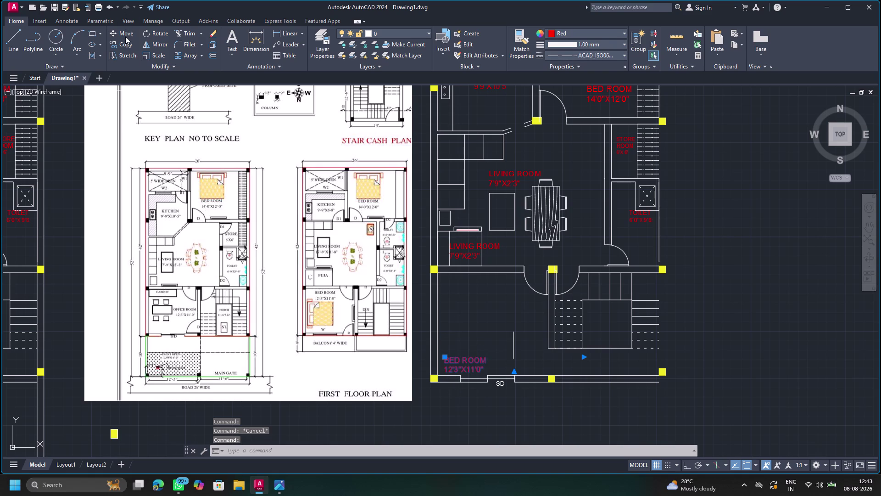
Move the bedroom label rightward to a new spot along the bottom wall.
click(125, 36)
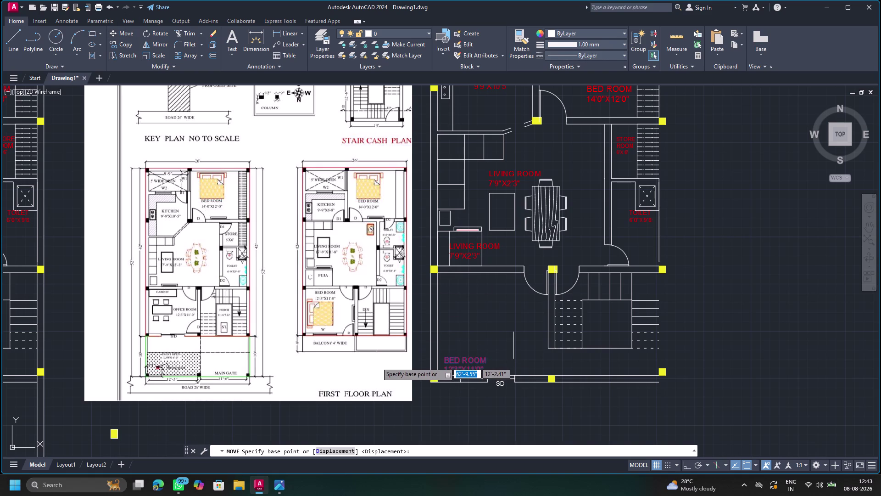
key(Escape)
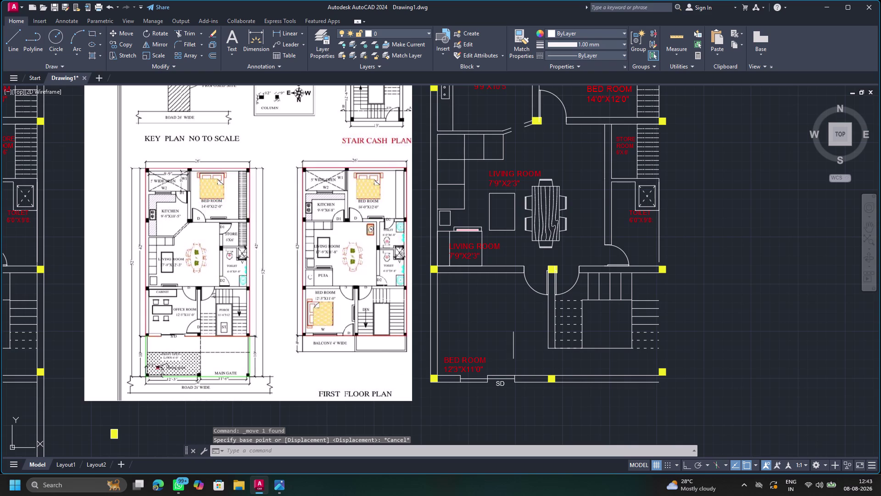
click(459, 360)
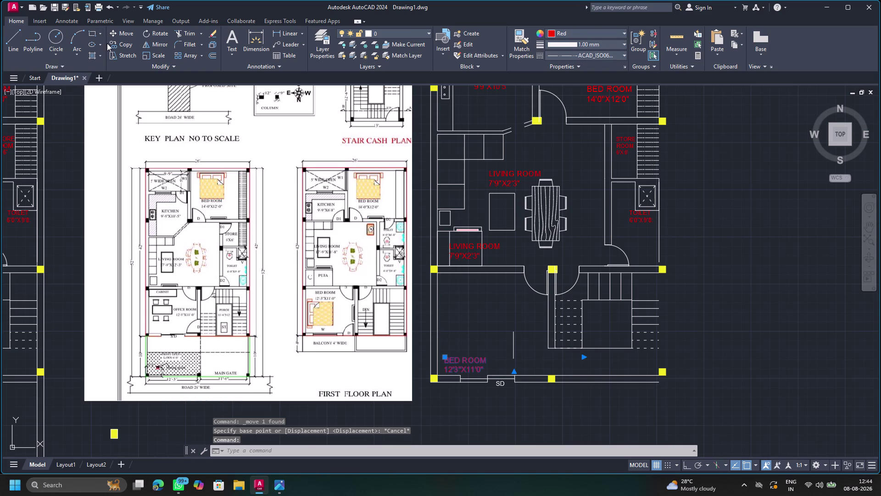
click(125, 31)
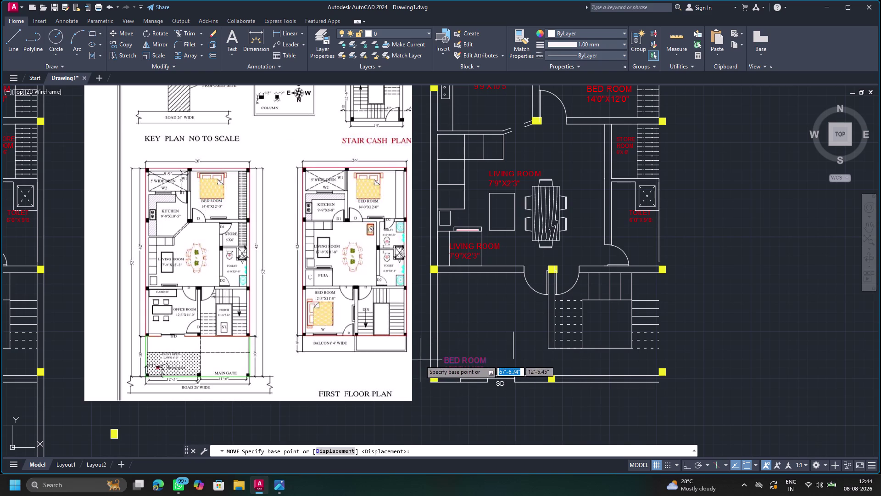
drag(443, 370, 475, 365)
click(471, 368)
key(Escape)
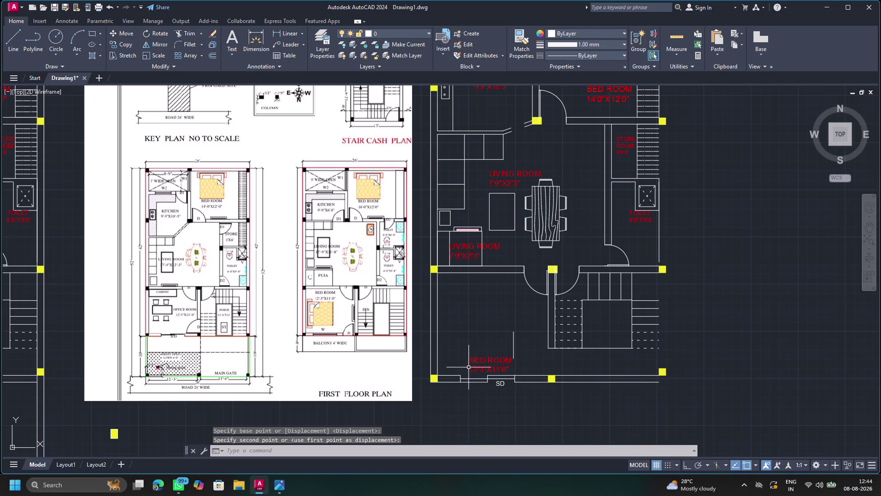
click(487, 363)
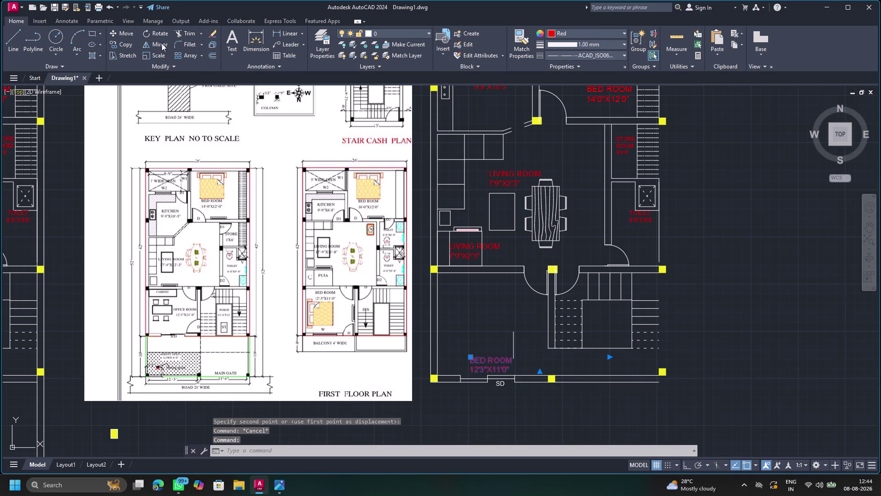
Scale the label down and move it beside the bottom wall near SD.
click(156, 54)
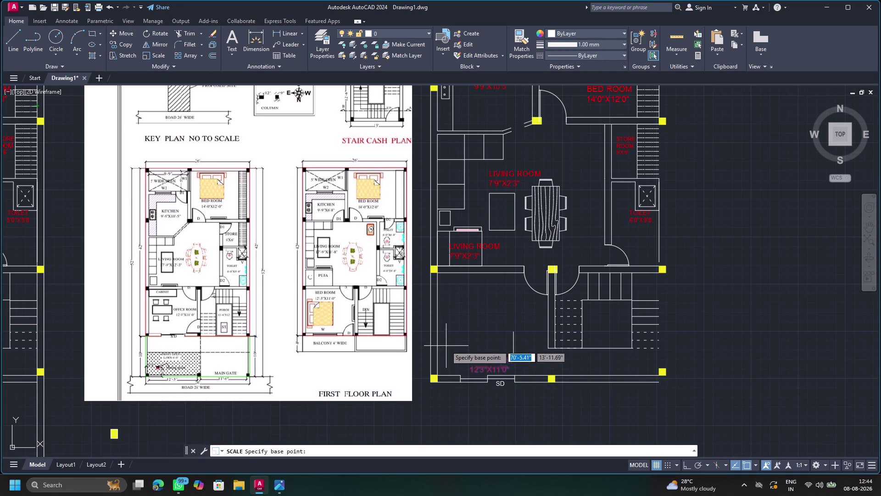
click(468, 371)
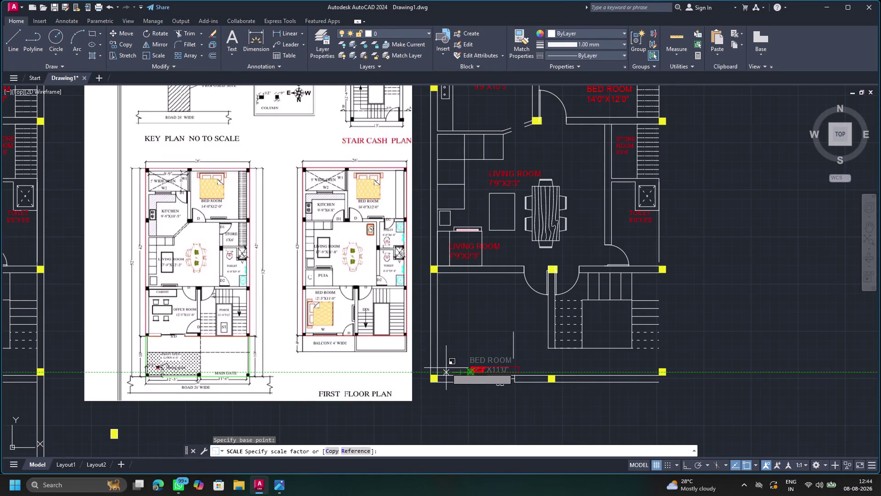
click(431, 368)
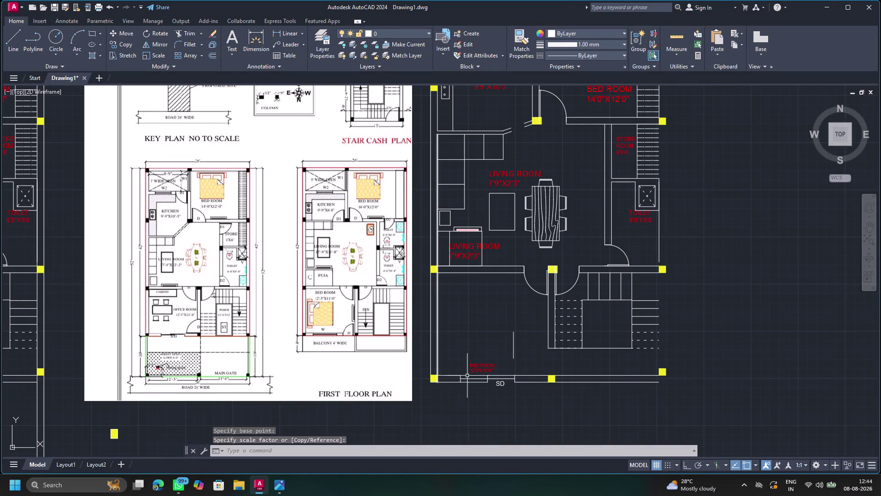
click(474, 371)
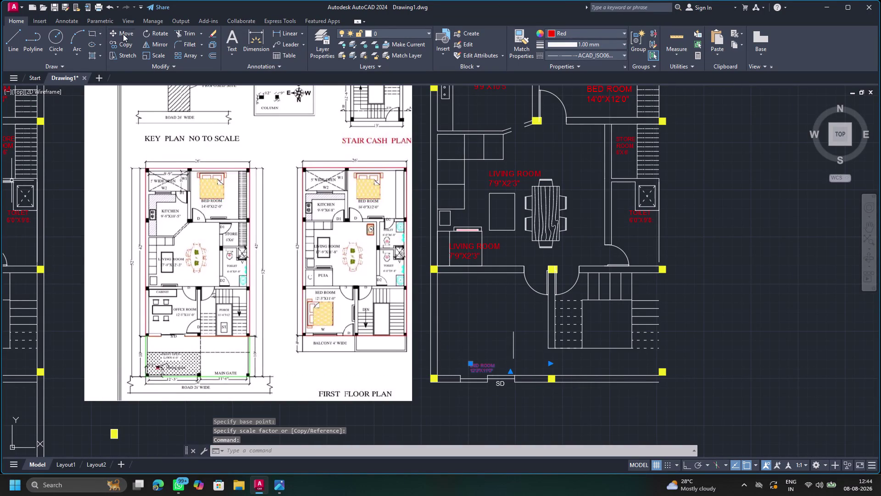
click(123, 34)
drag(472, 373, 487, 368)
click(487, 368)
key(Escape)
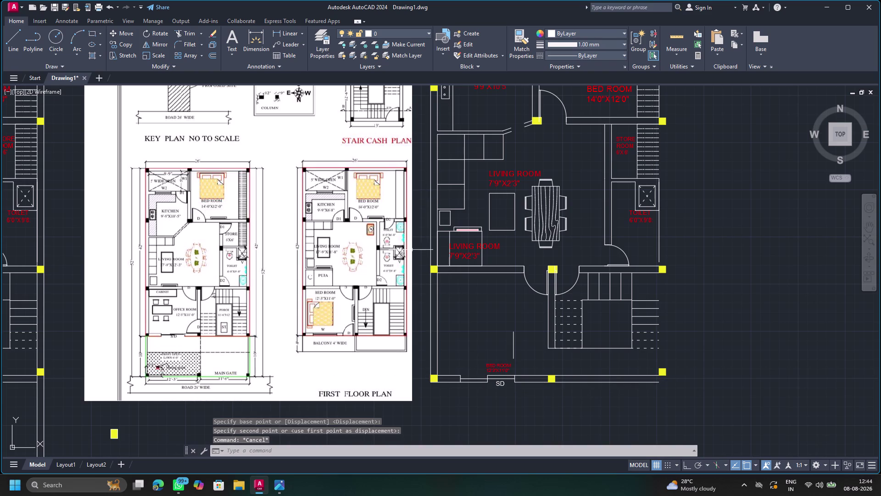
scroll(down, 3)
Select the upper bedroom's hatched bed and attempt a copy, cancelling after panning down.
click(492, 182)
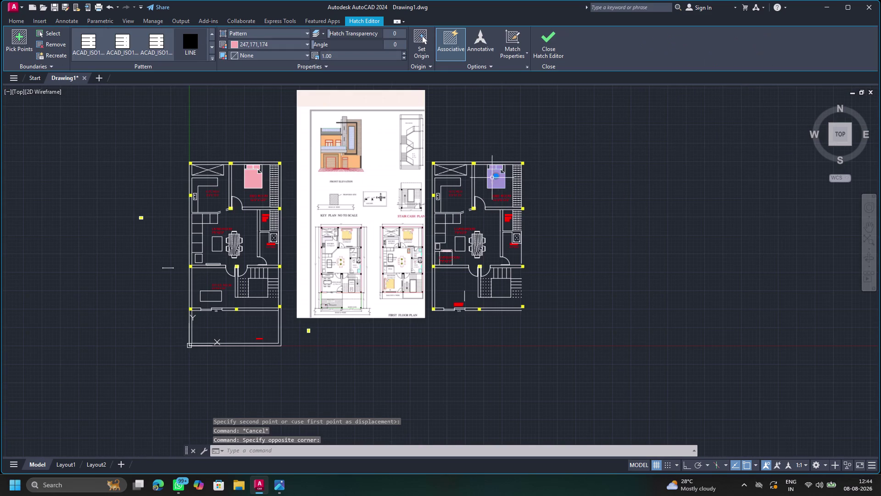
click(11, 21)
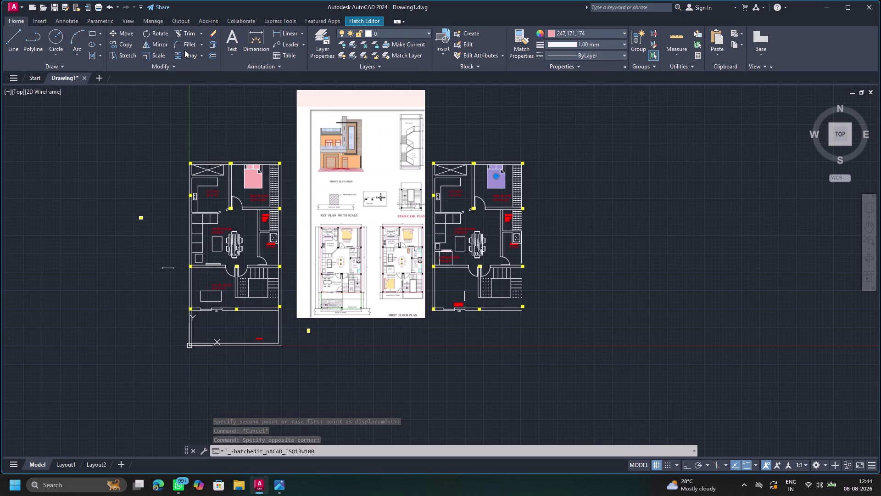
click(123, 46)
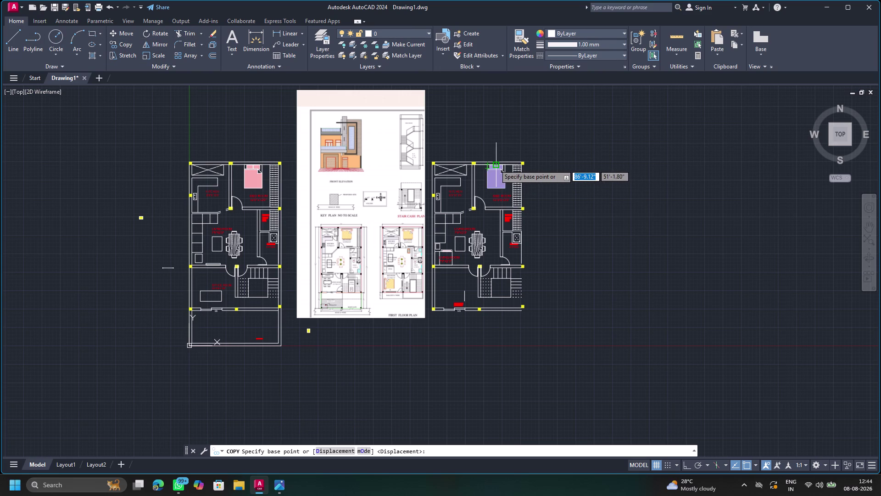
scroll(up, 3)
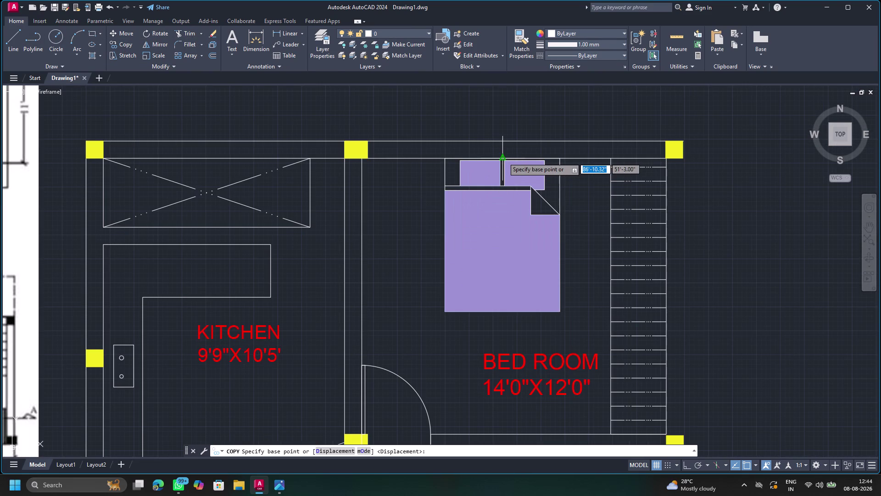
click(504, 157)
scroll(down, 3)
middle_drag(332, 363, 364, 329)
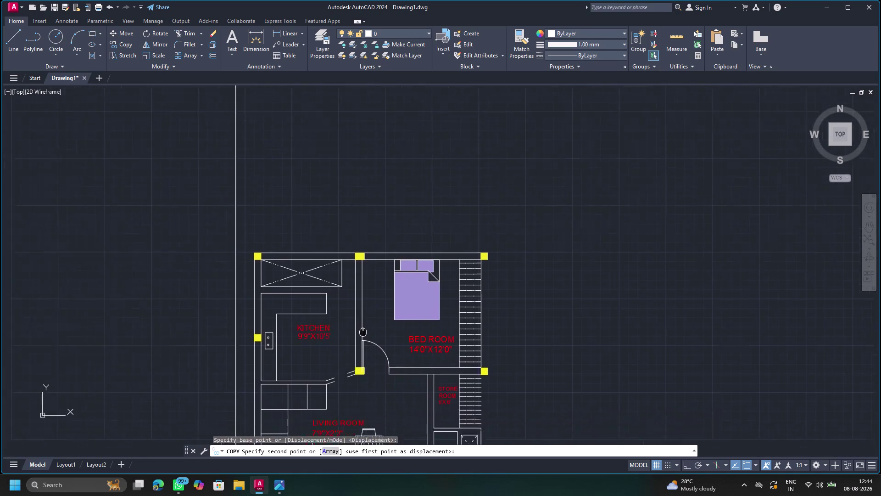
middle_drag(364, 329, 469, 194)
middle_drag(409, 392, 430, 311)
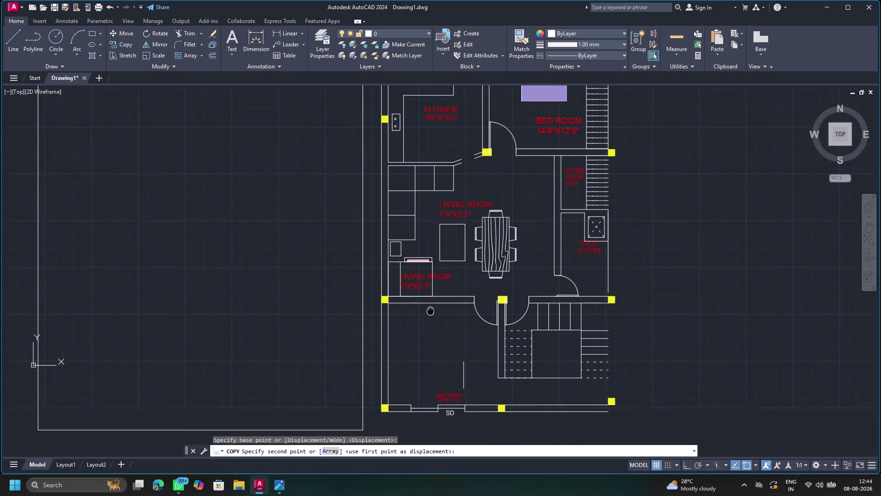
middle_drag(430, 311, 432, 295)
key(Escape)
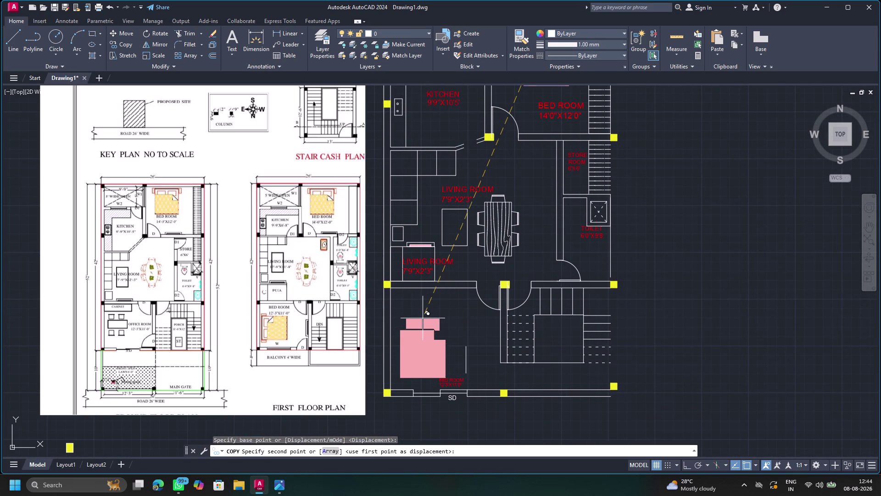
scroll(down, 3)
click(499, 141)
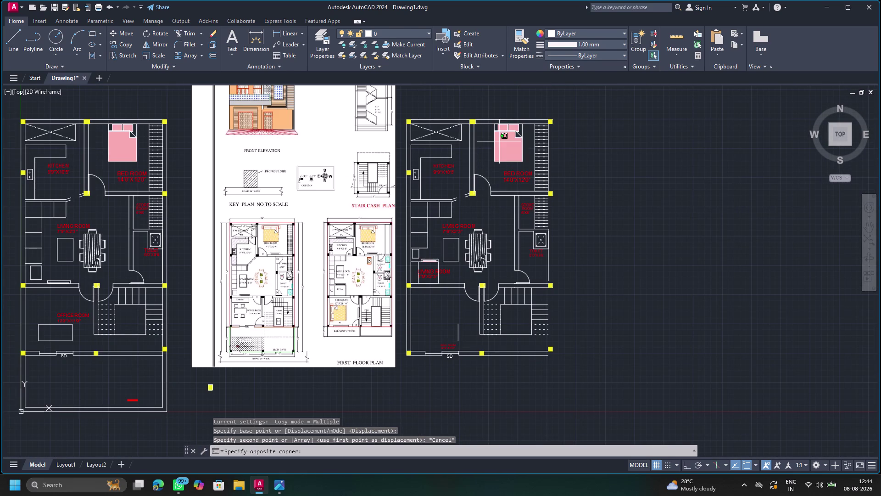
scroll(up, 3)
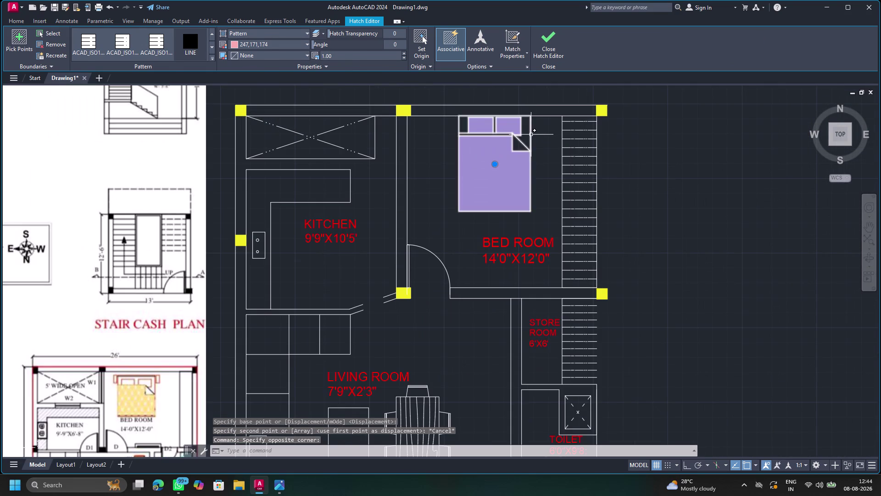
Copy the bed from its top edge into the lower bedroom.
click(531, 135)
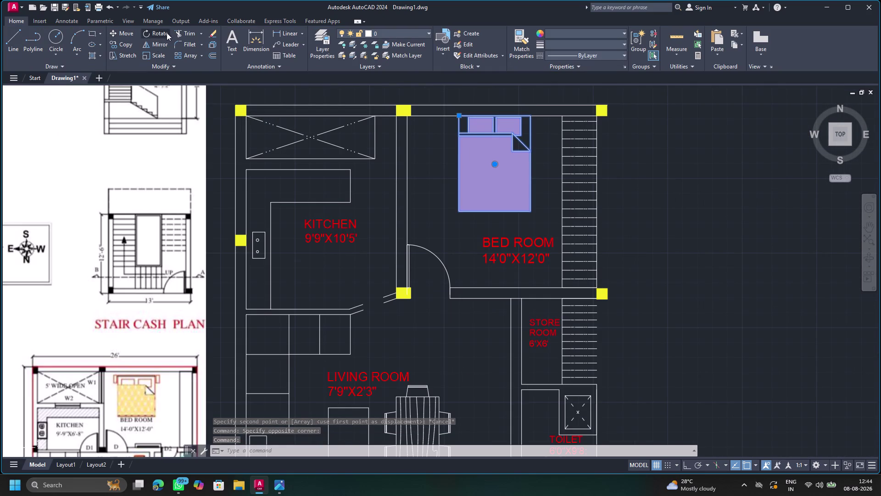
click(128, 43)
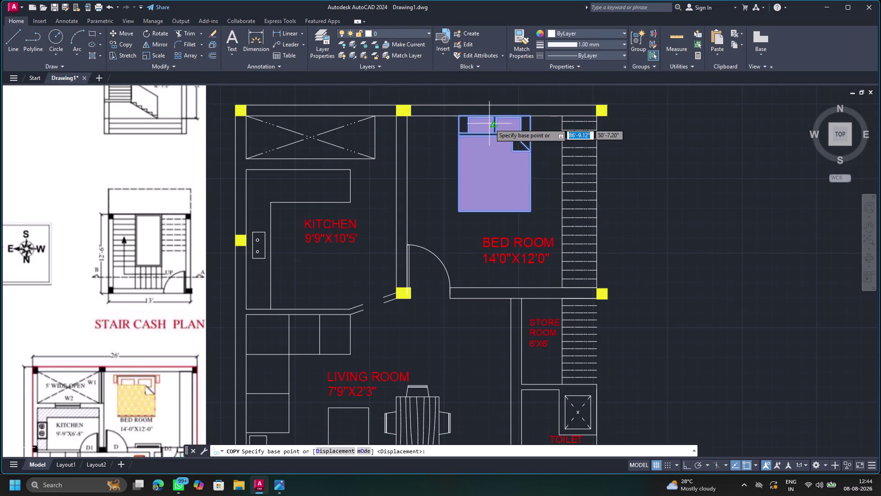
click(494, 113)
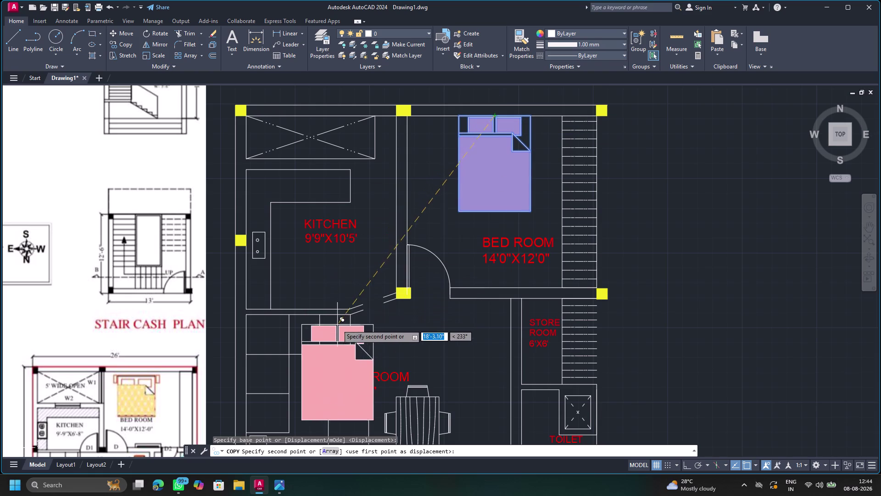
middle_drag(337, 324, 454, 157)
middle_drag(422, 352, 423, 190)
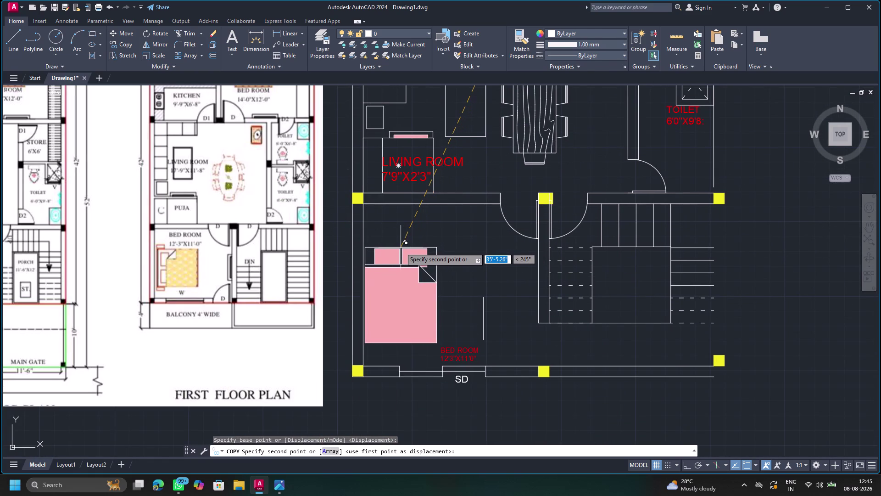
click(414, 251)
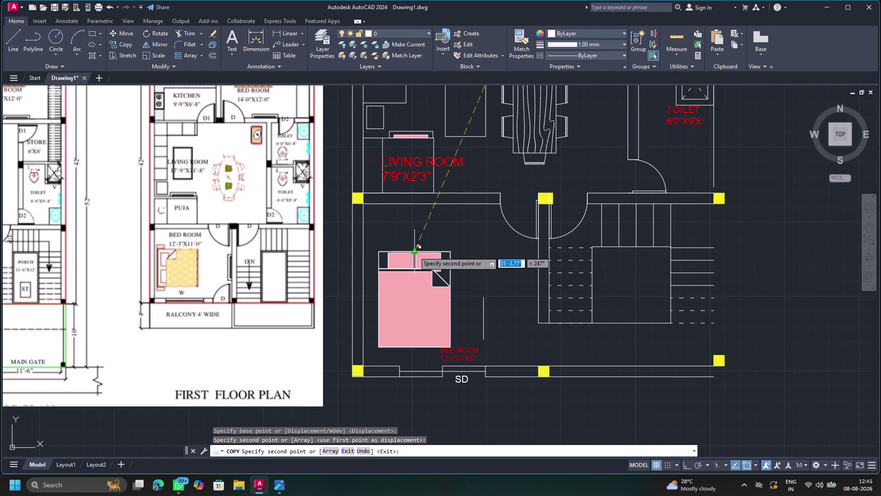
key(Escape)
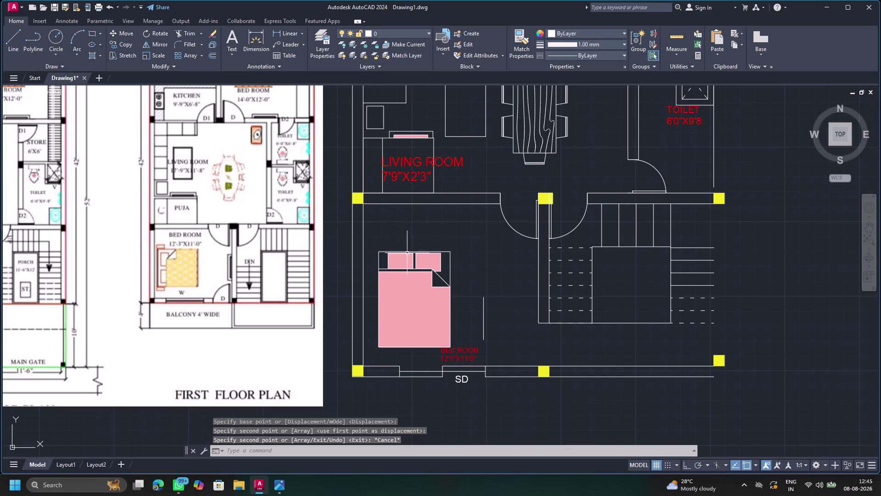
click(386, 252)
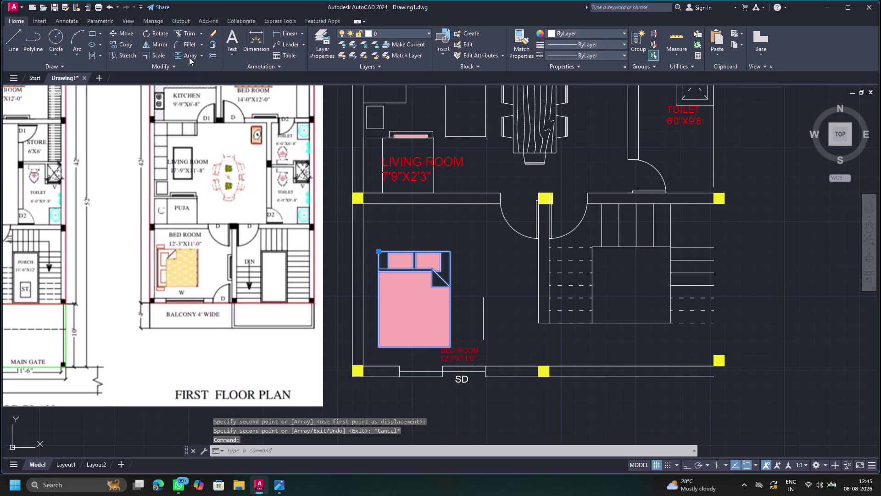
Rotate the copied bed about its corner pivot in two Rotate passes.
click(157, 34)
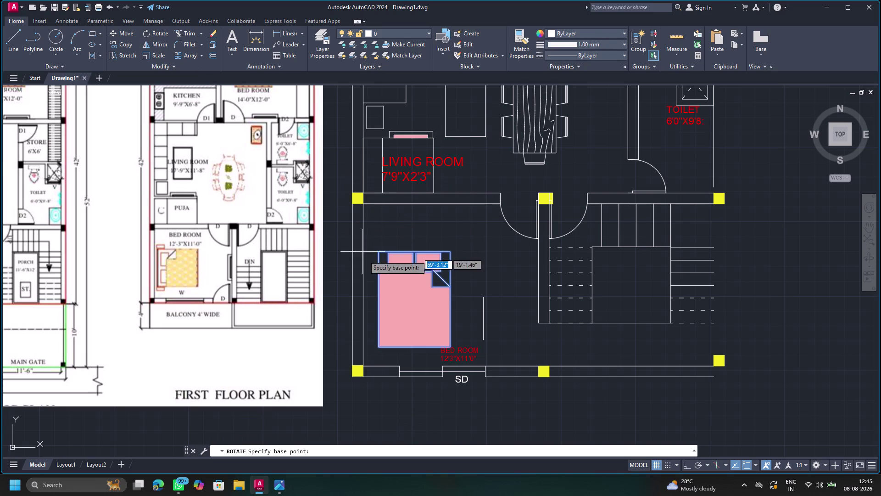
click(379, 250)
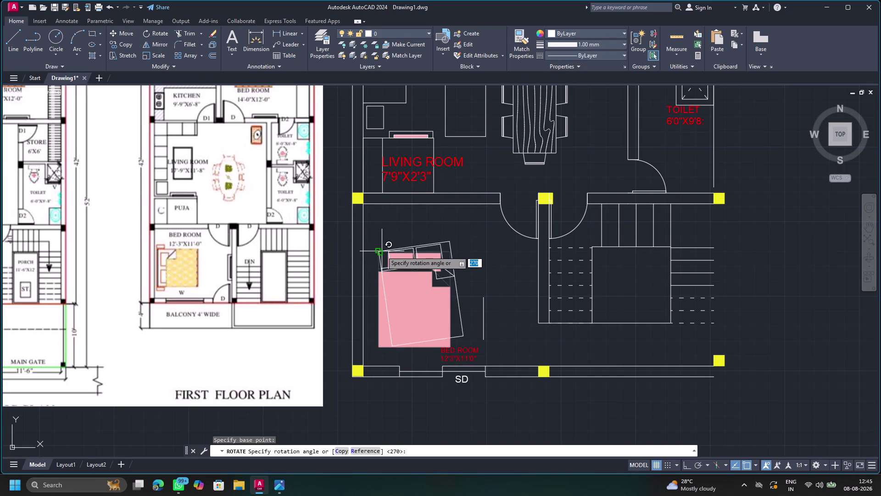
click(378, 251)
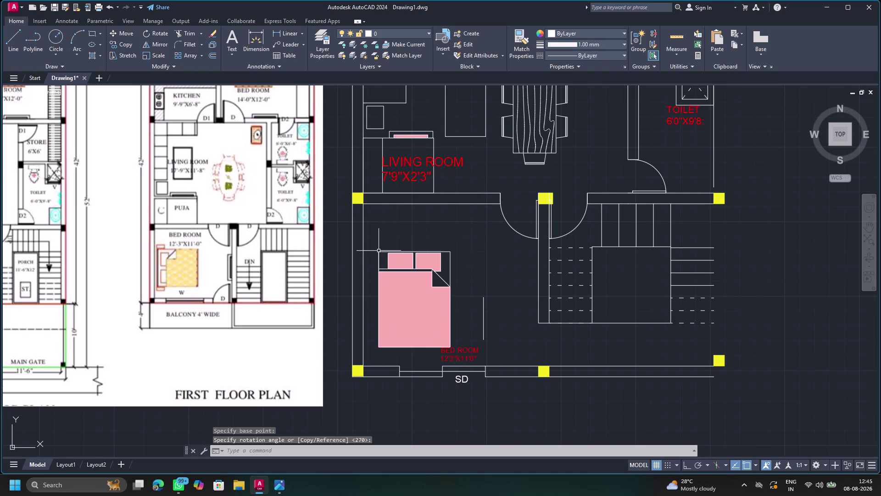
click(379, 252)
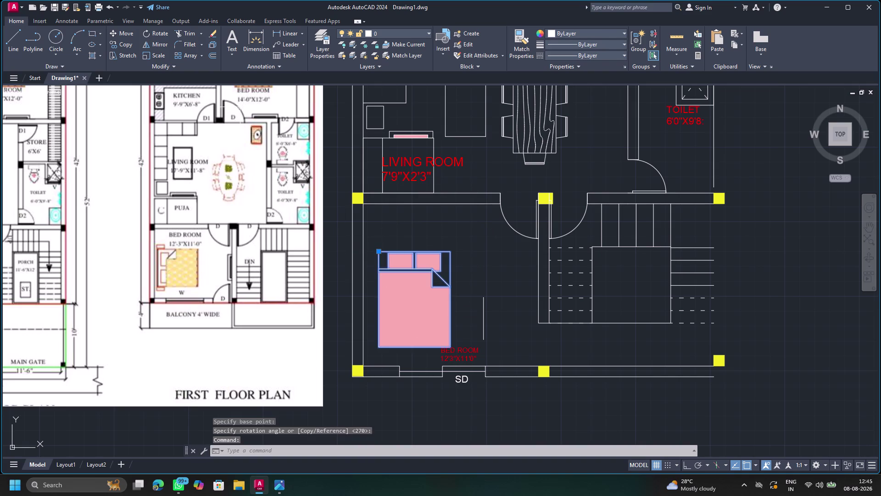
click(154, 31)
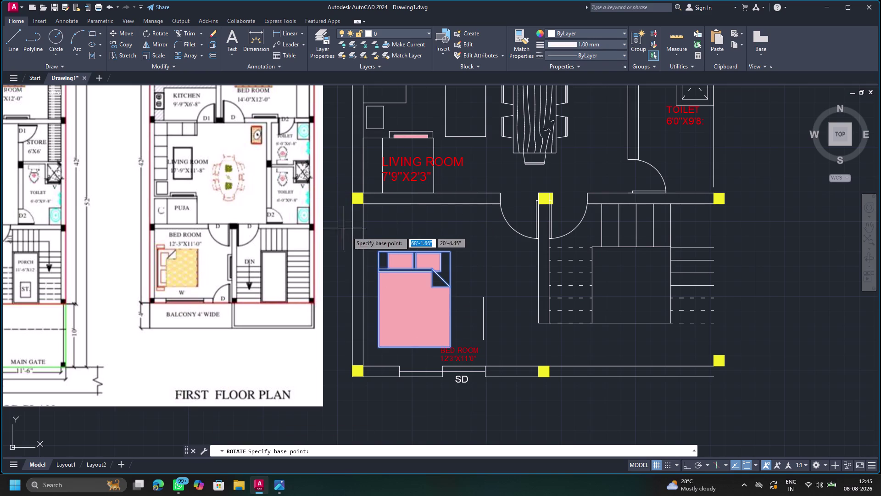
click(378, 251)
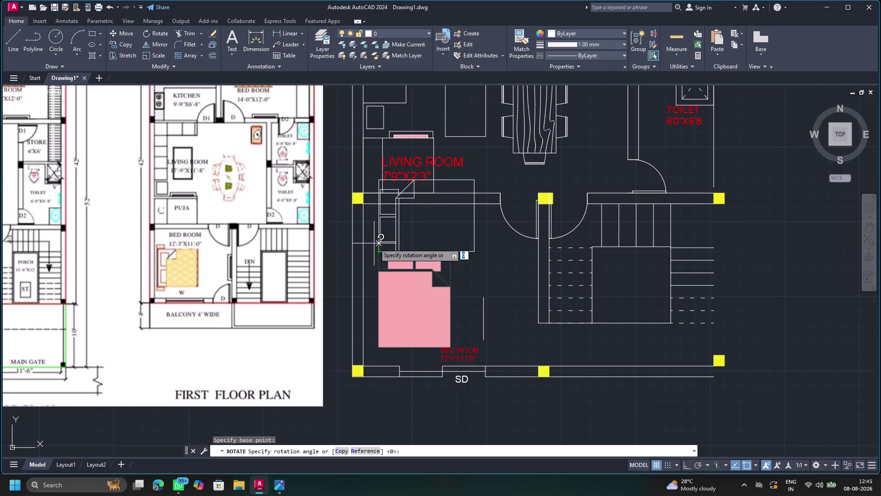
click(376, 242)
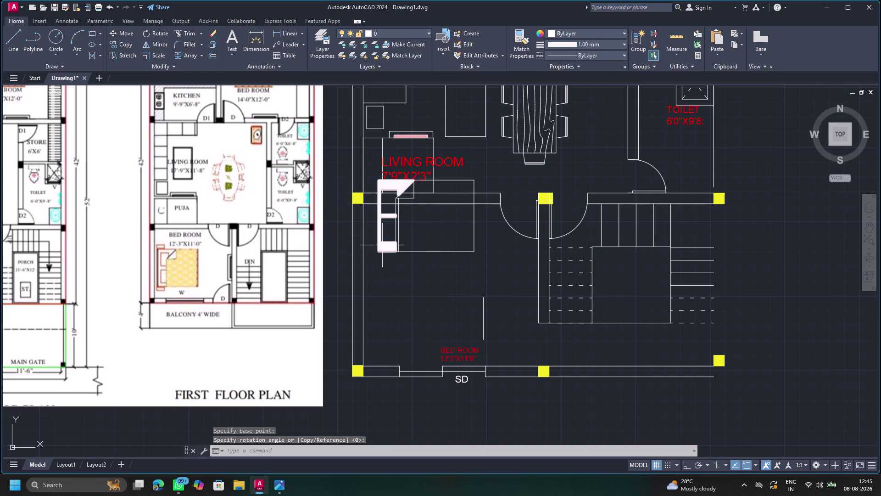
click(382, 245)
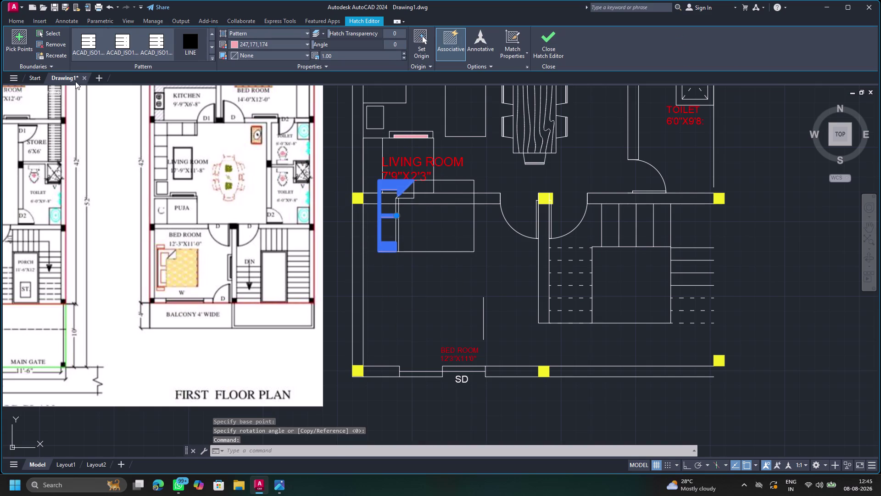
Move the bed's pink hatch aside and delete it.
click(18, 19)
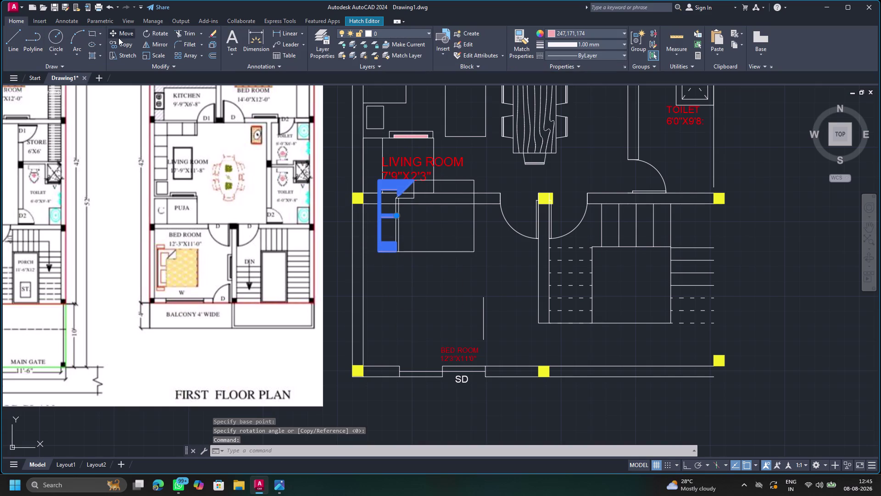
click(121, 32)
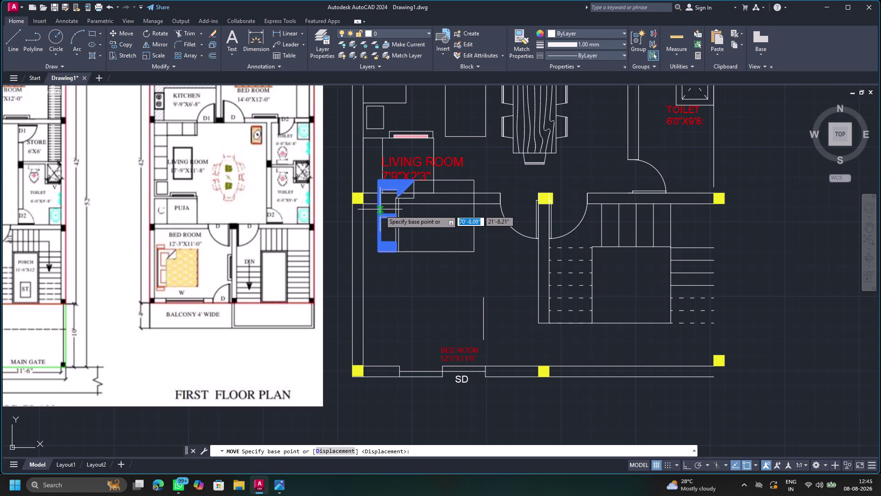
scroll(up, 3)
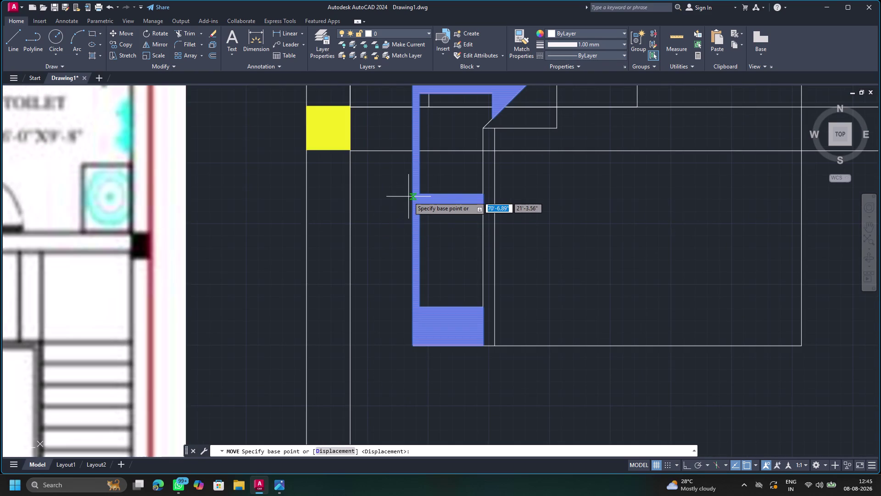
click(413, 197)
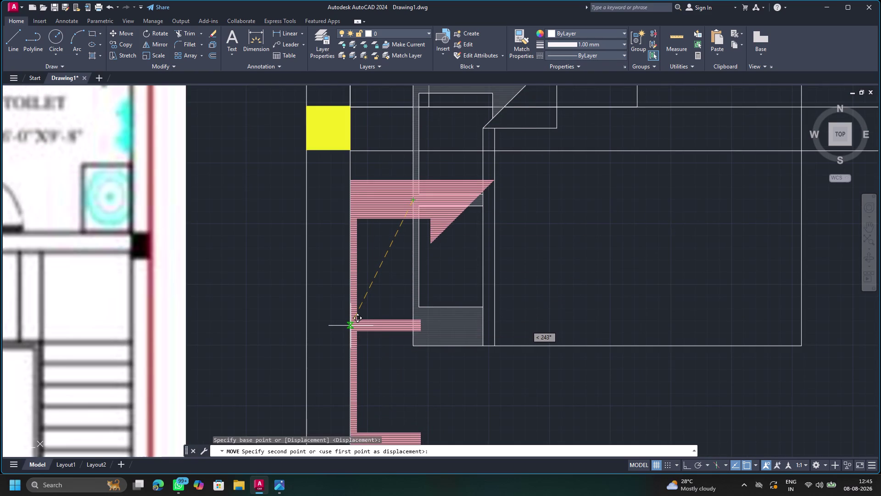
scroll(down, 3)
scroll(down, 3)
middle_drag(350, 325, 358, 257)
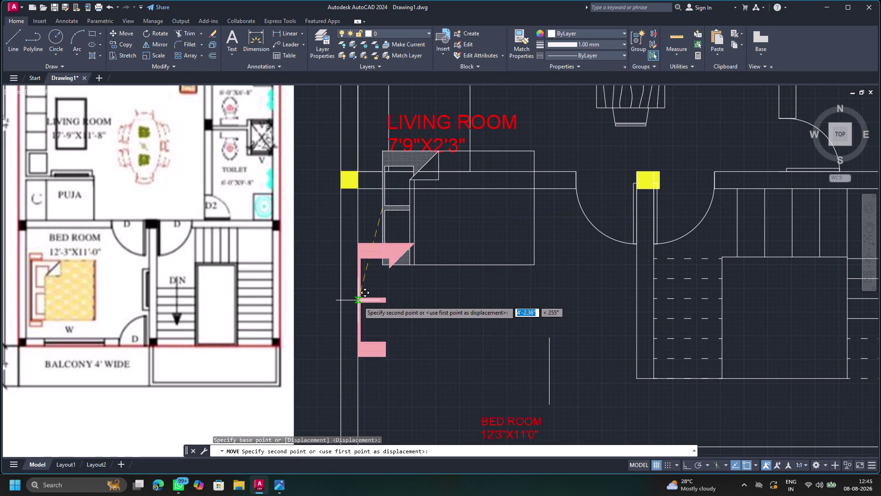
click(358, 301)
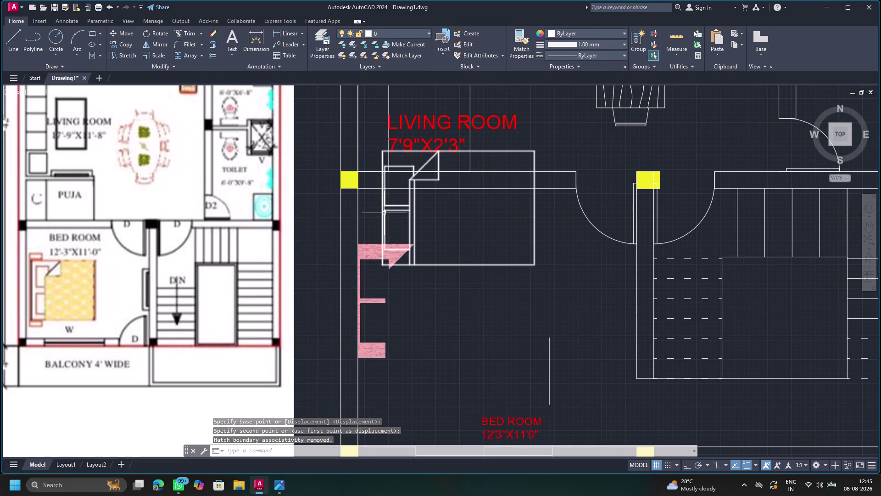
click(364, 251)
key(Delete)
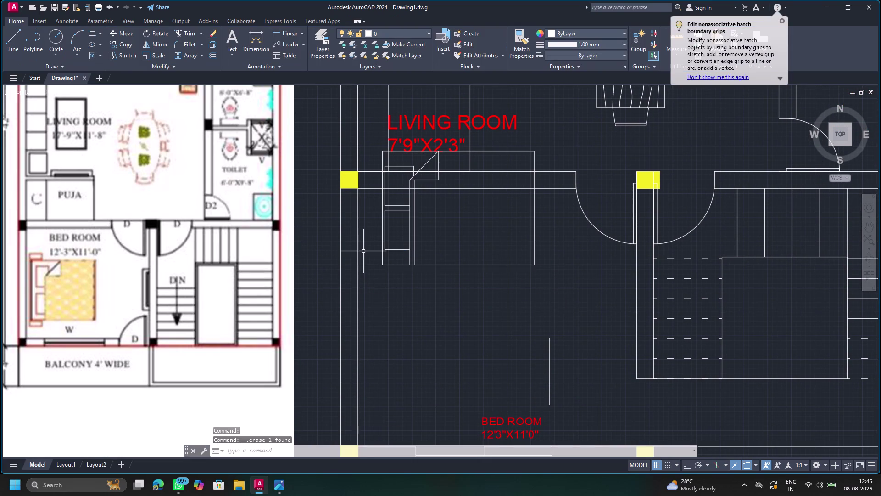
Move the bed outline down into the lower bedroom's left corner.
click(384, 234)
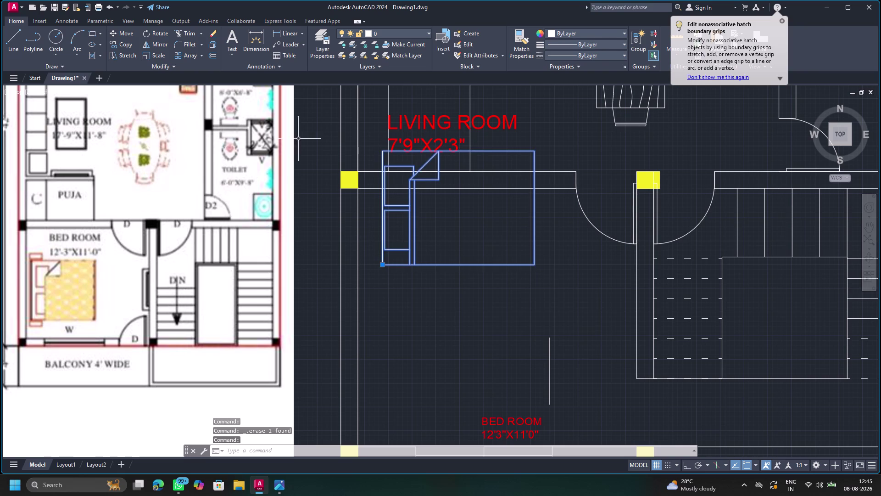
click(126, 35)
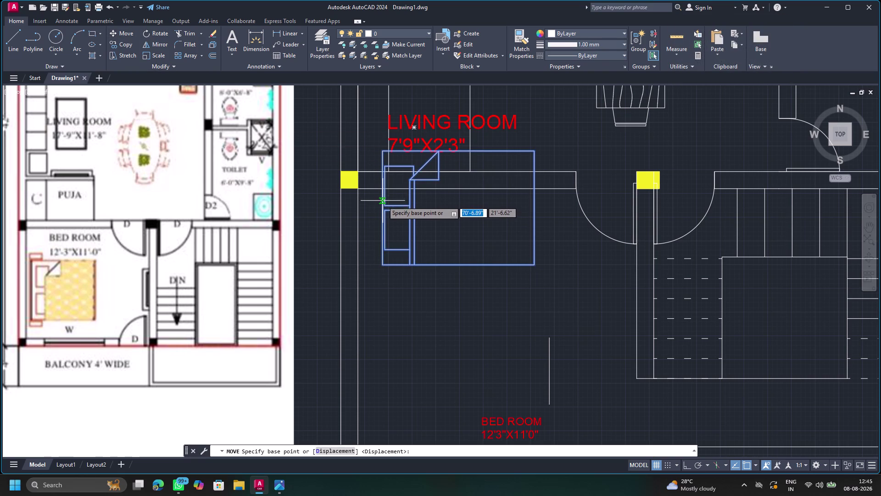
click(382, 209)
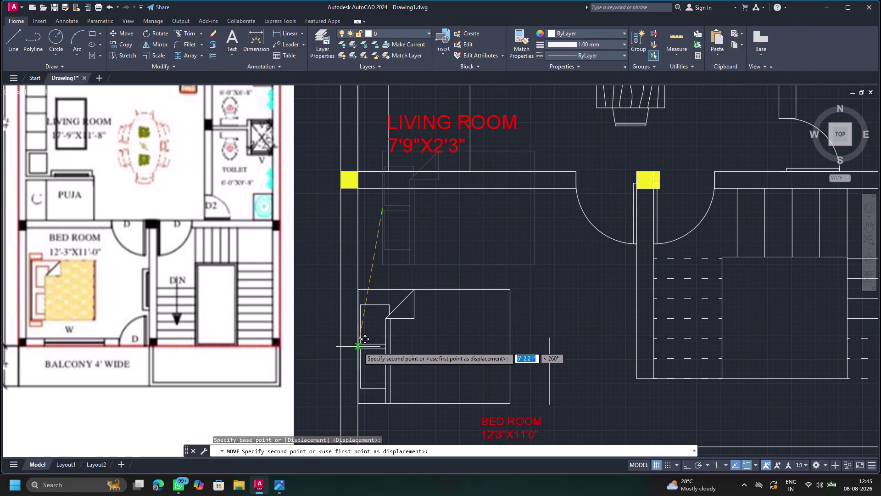
scroll(down, 3)
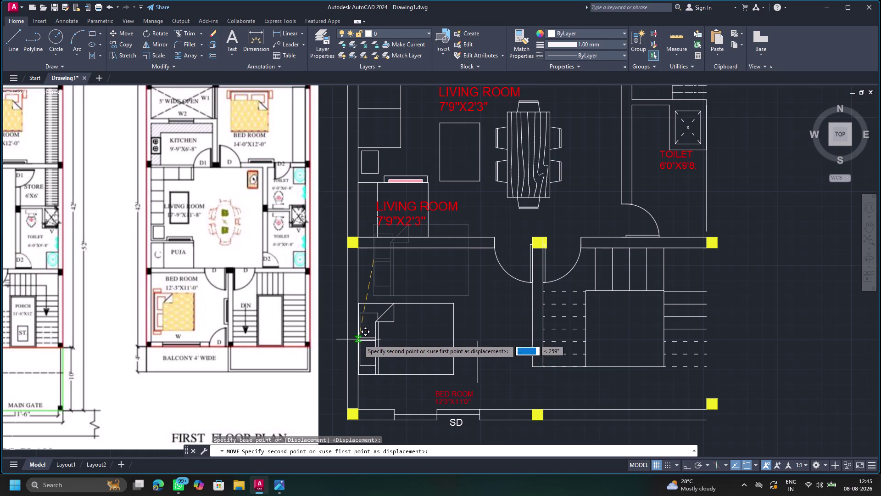
scroll(up, 3)
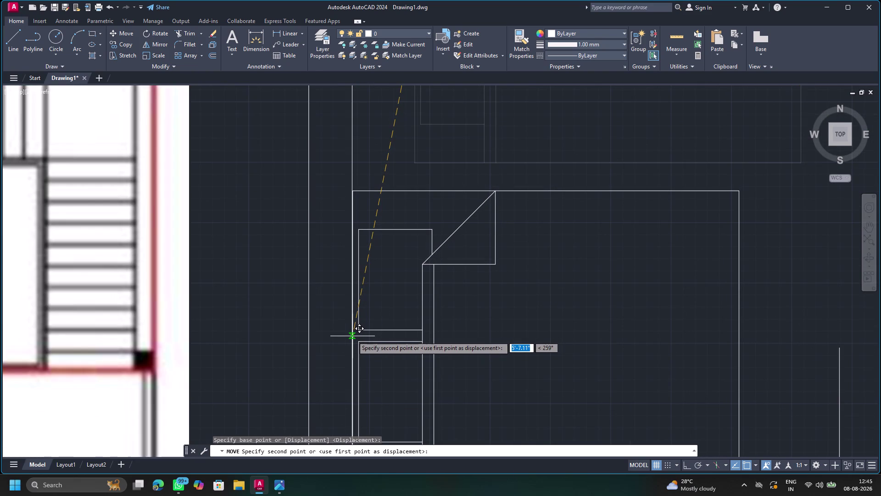
click(352, 336)
key(Escape)
scroll(down, 3)
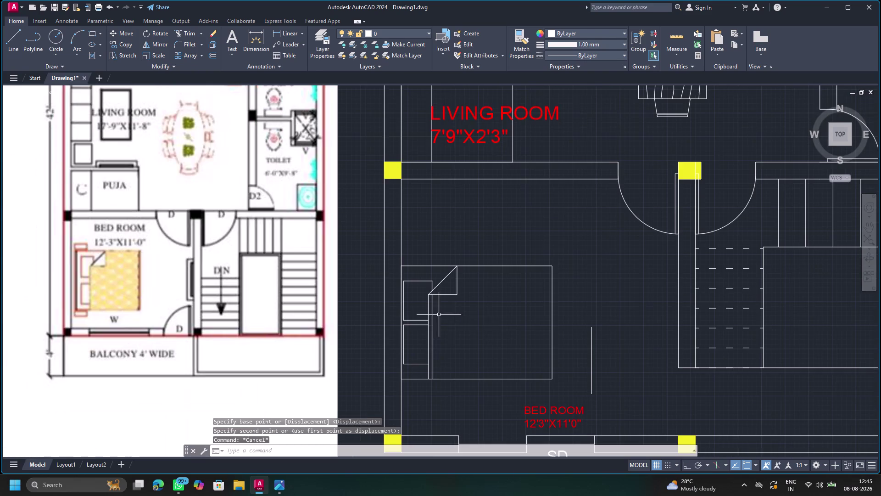
middle_drag(478, 325, 463, 289)
scroll(down, 3)
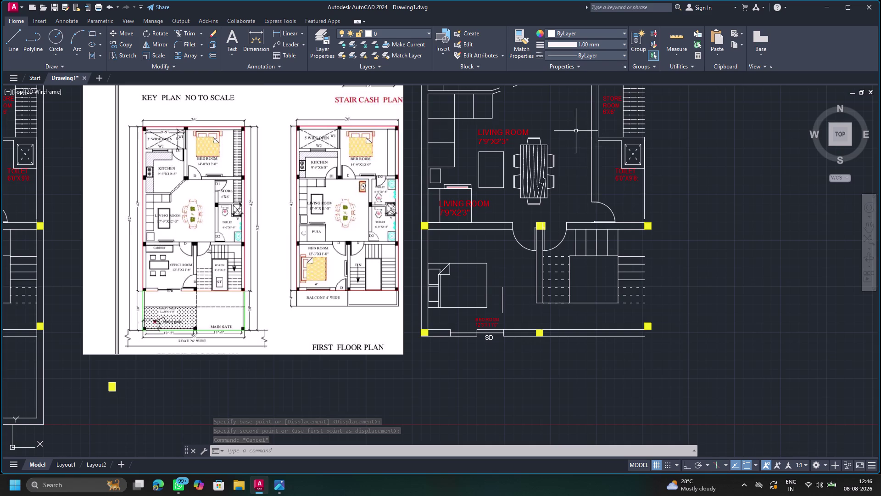
scroll(down, 3)
middle_drag(573, 131, 483, 212)
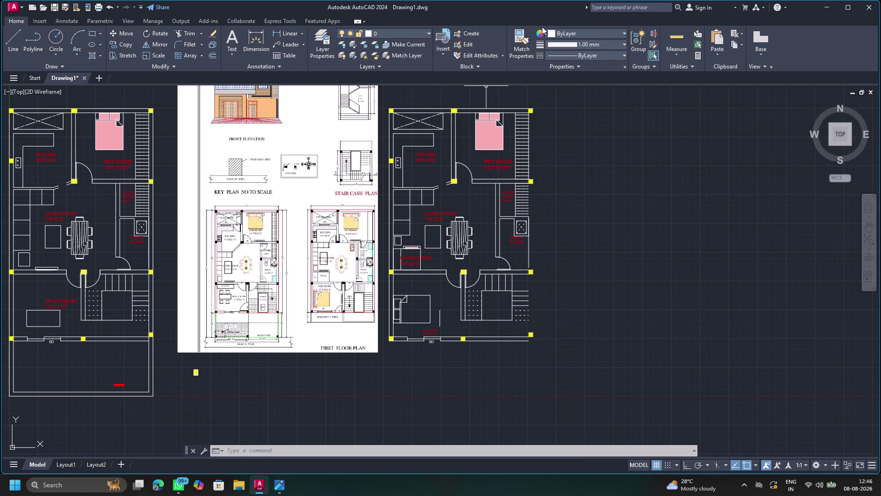
click(520, 30)
click(494, 134)
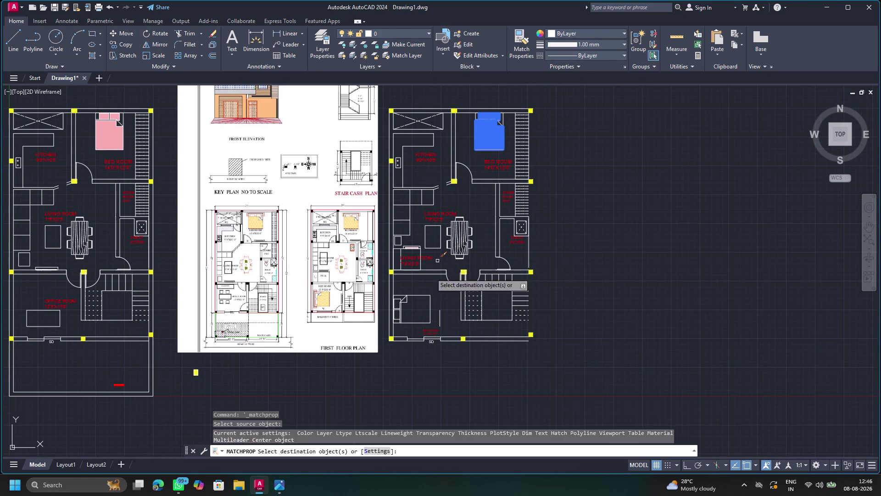
click(418, 305)
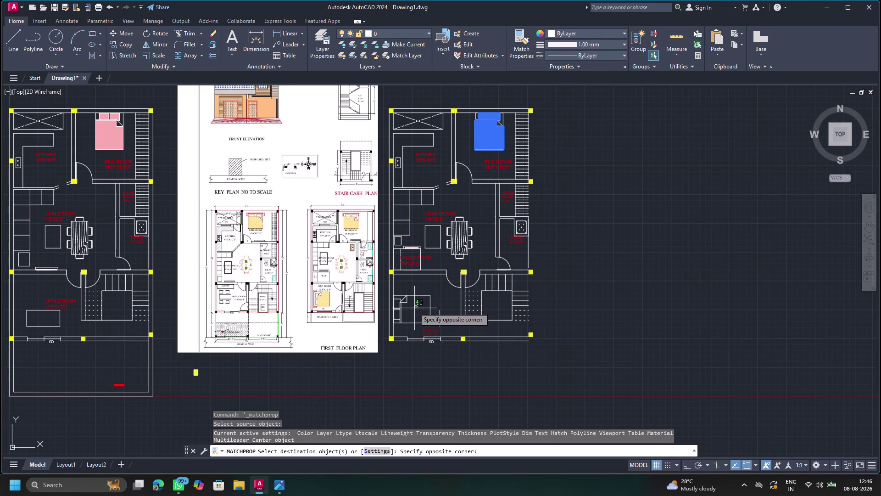
key(Escape)
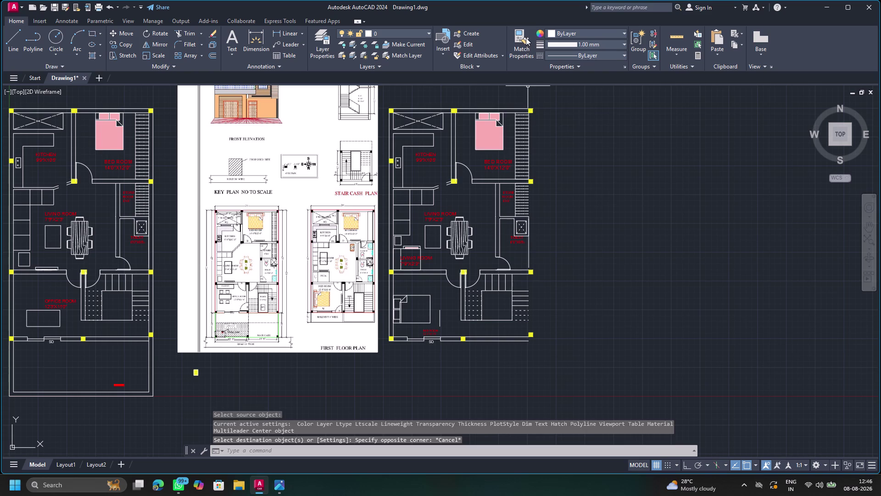
click(522, 36)
Pick the bed hatch for Match Properties, window the moved bed, then cancel.
click(485, 137)
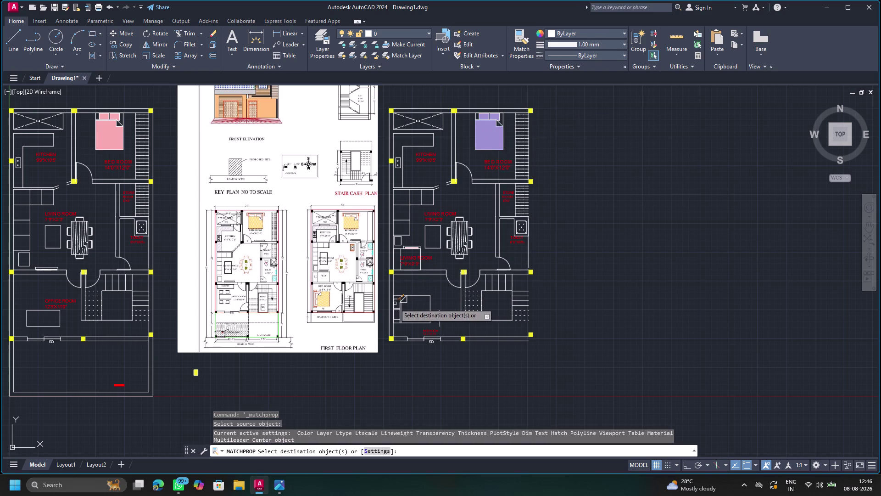
click(410, 308)
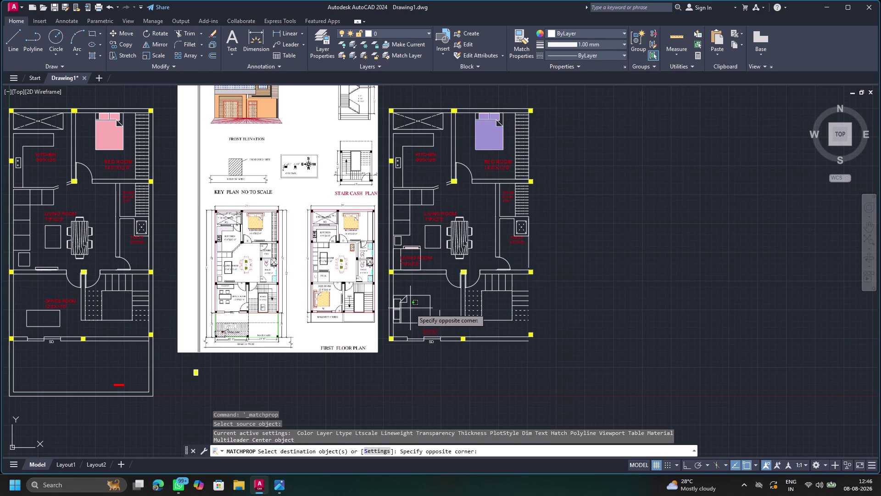
click(407, 310)
key(Escape)
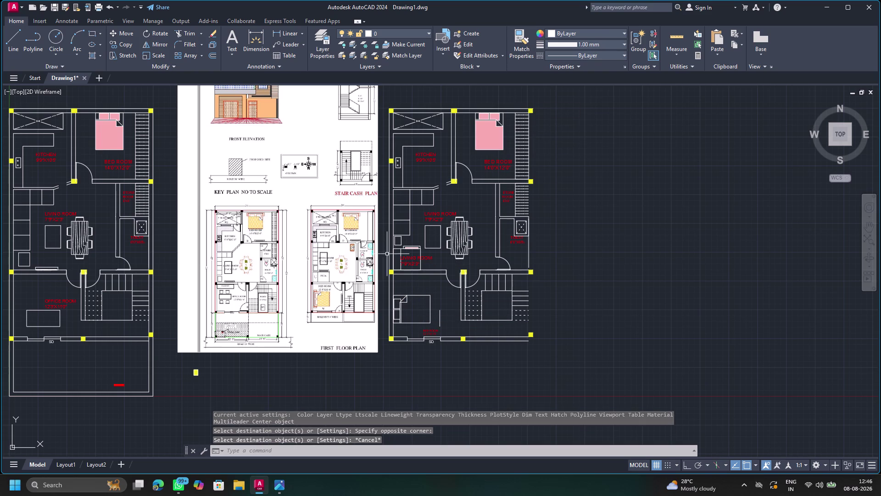
Hatch the bed's main area and pillow area with the pink pattern.
click(92, 56)
click(419, 312)
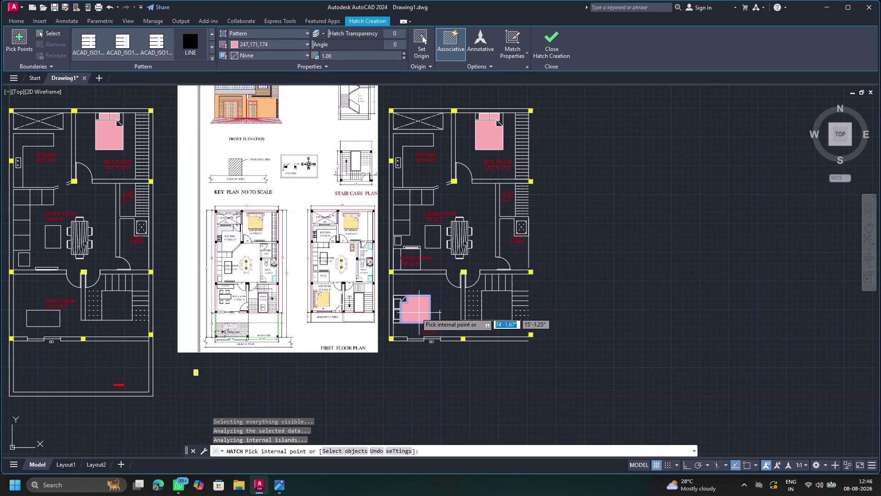
click(398, 306)
click(397, 313)
key(Escape)
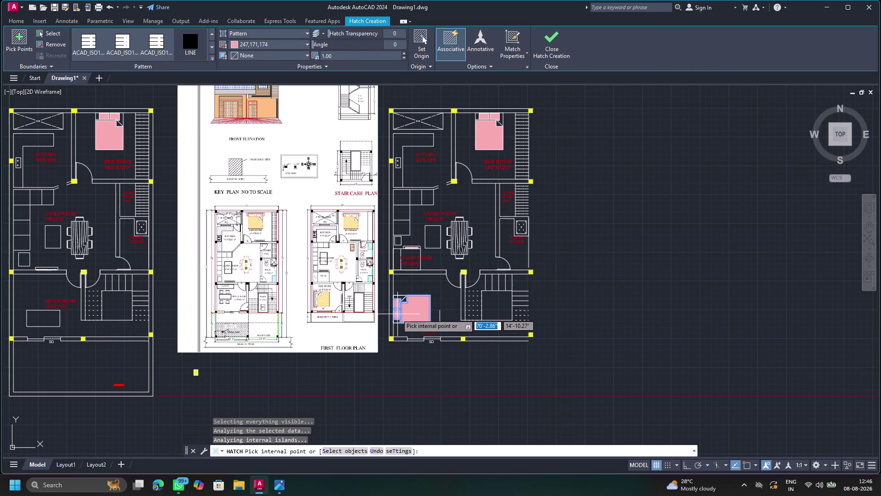
key(Escape)
scroll(down, 3)
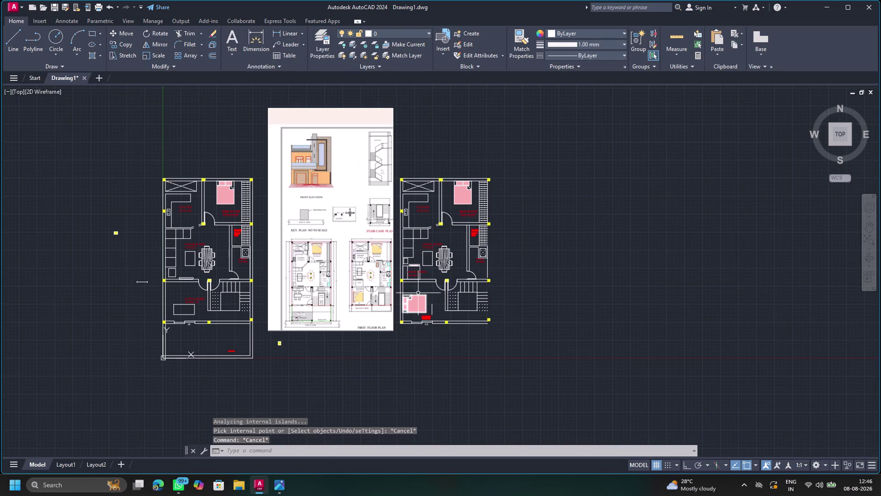
scroll(up, 3)
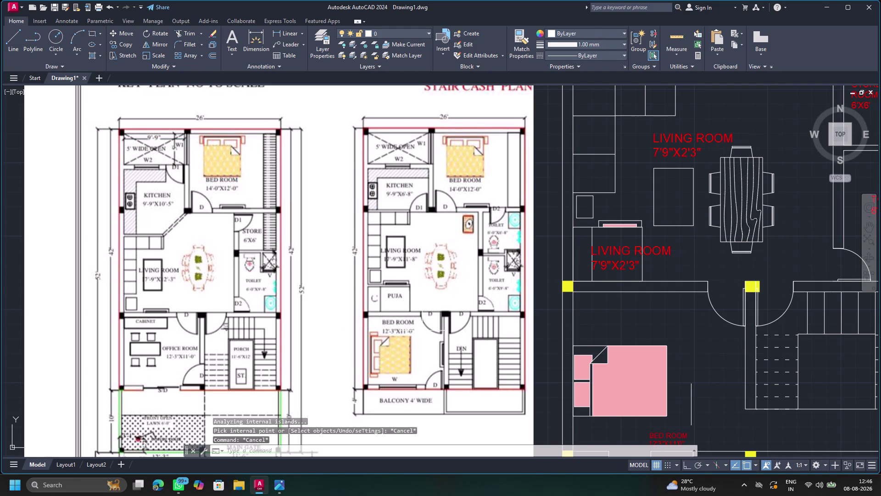
Rewrite the duplicated living room label as PUJA ROOM on two lines.
scroll(down, 3)
double_click(556, 285)
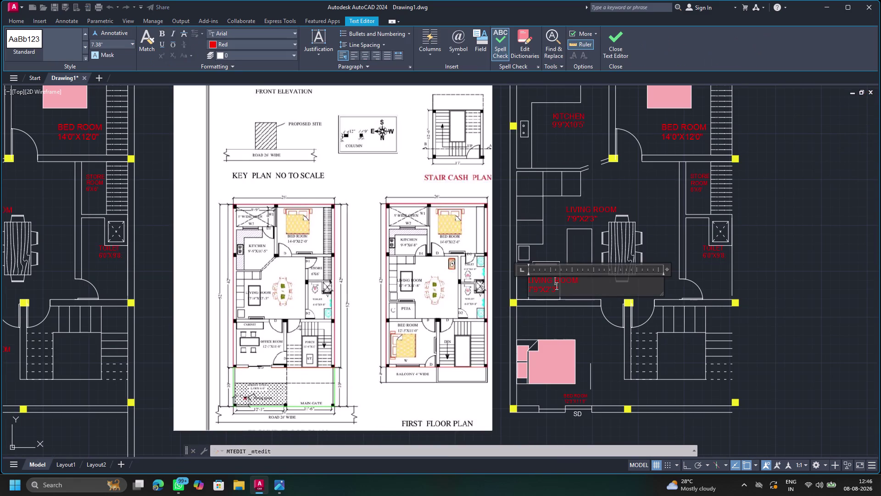
key(BackSpace)
key(BackSpace)
key(BackSpace)
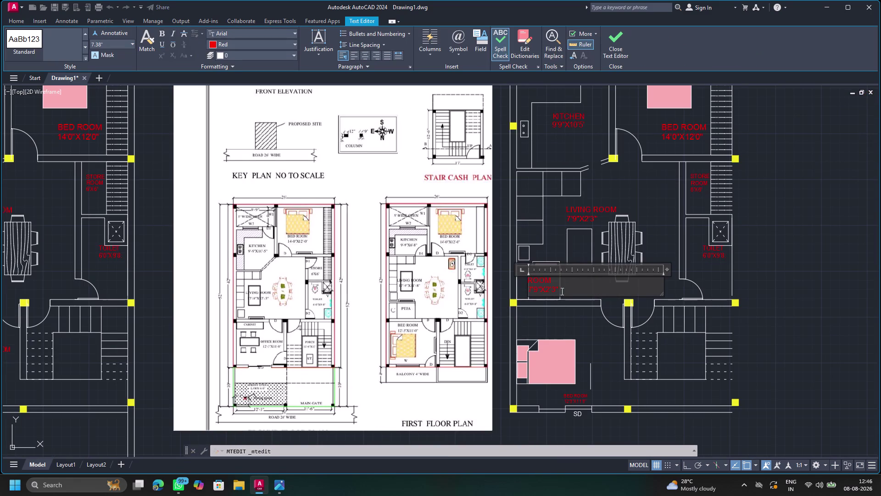
drag(561, 290, 502, 281)
key(Delete)
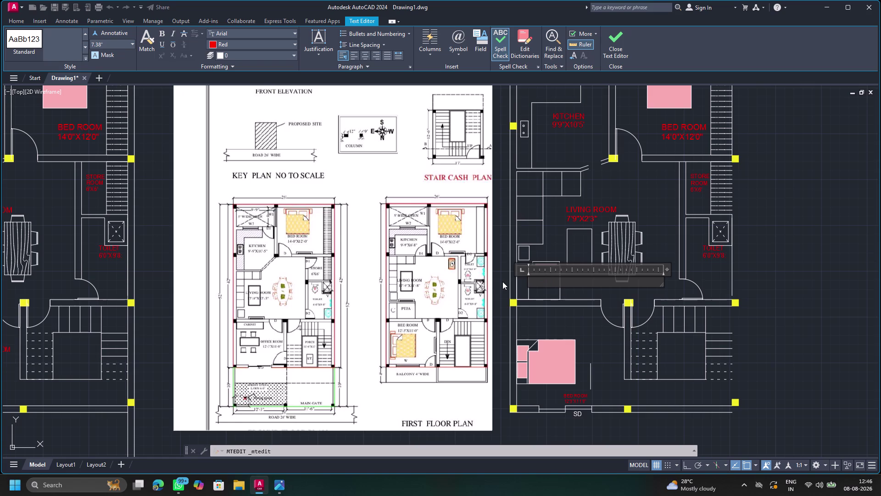
text(PU)
text(JA)
key(space)
key(Return)
text(ROO)
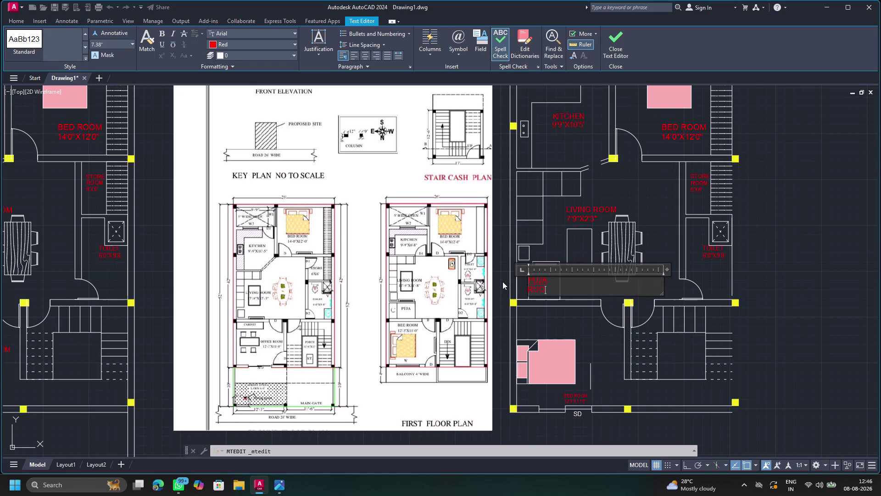
text(M)
key(Escape)
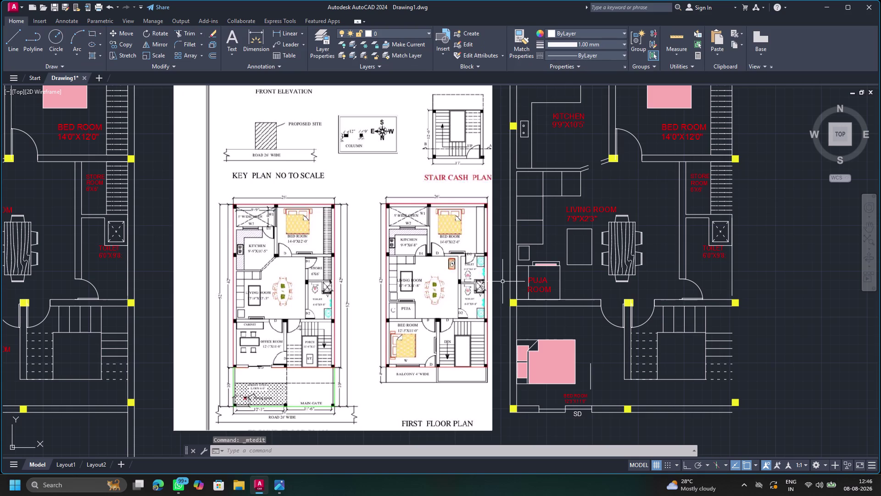
Grip-move the PUJA ROOM label inside the small room left of the living room.
click(534, 281)
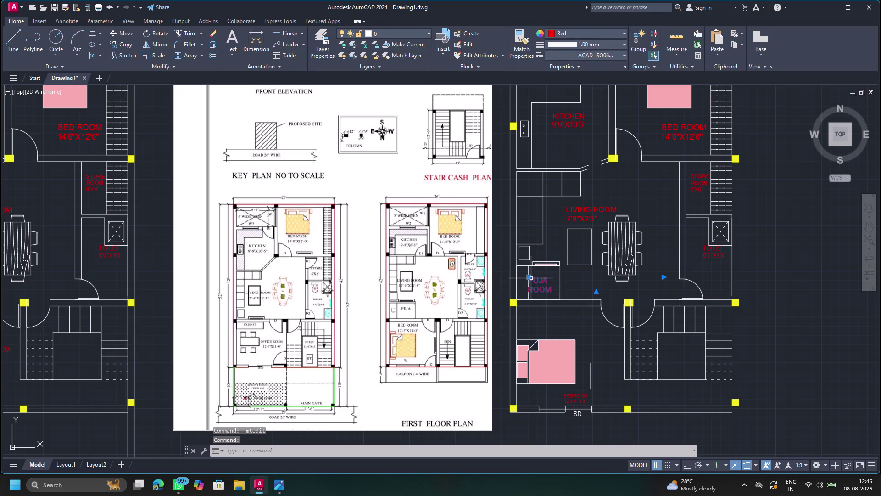
drag(527, 280, 532, 280)
click(531, 279)
key(Escape)
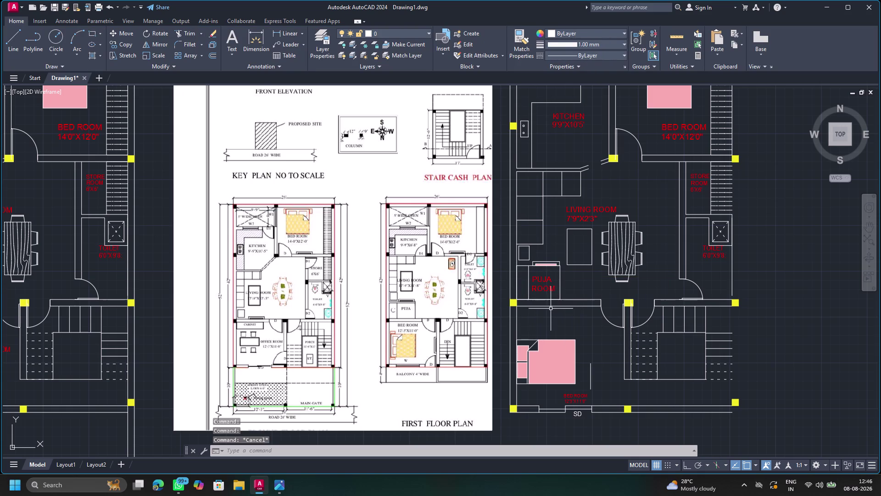
scroll(down, 3)
scroll(up, 3)
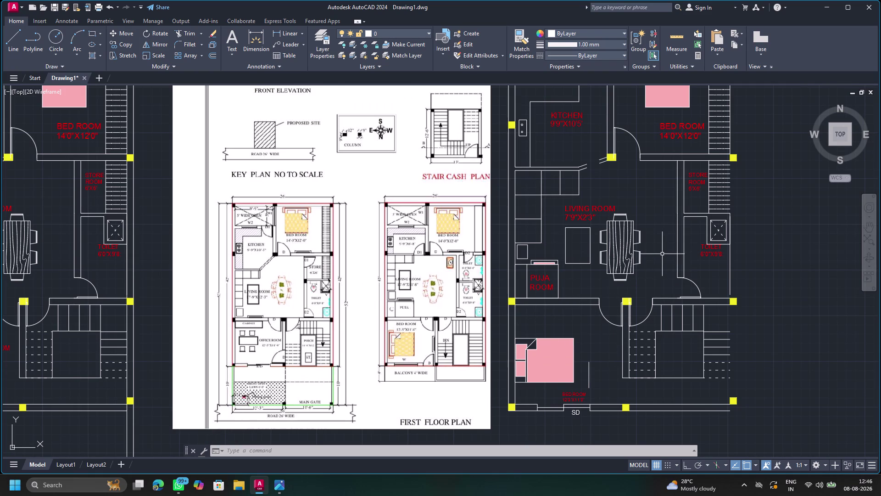
Replace the STORE ROOM label's wording with TOILET.
double_click(701, 182)
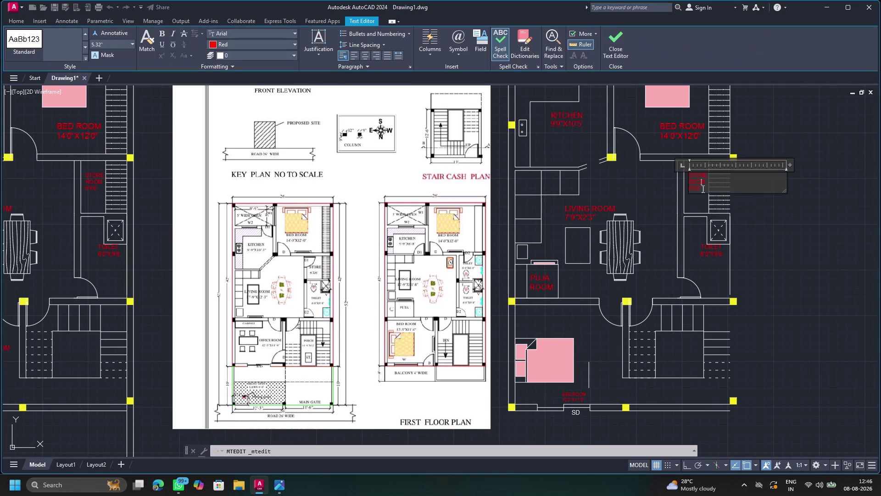
drag(706, 181, 685, 171)
key(Delete)
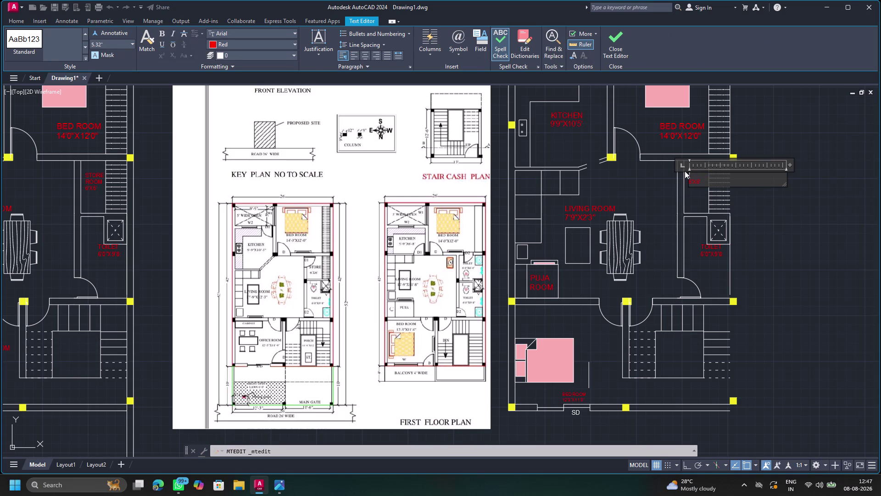
key(t)
text(OI)
text(LET)
key(Escape)
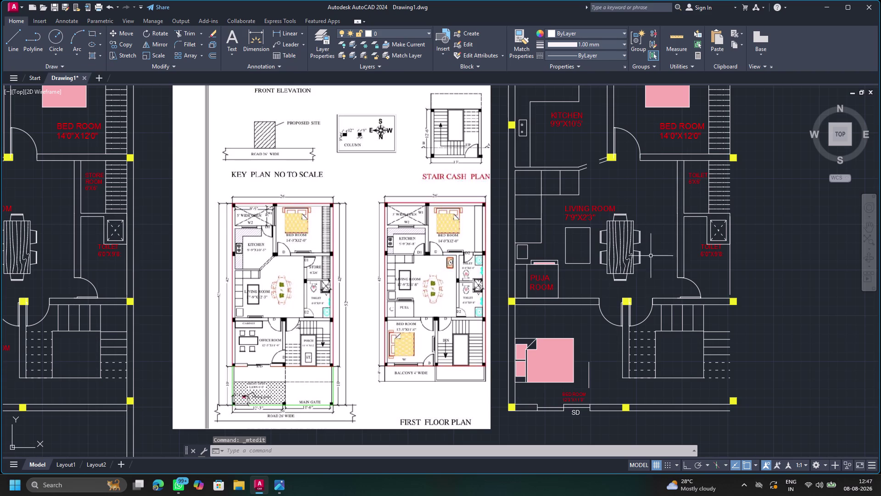
Cancel the repeated MTEDIT and open DesignCenter with Ctrl+2.
key(shift+at)
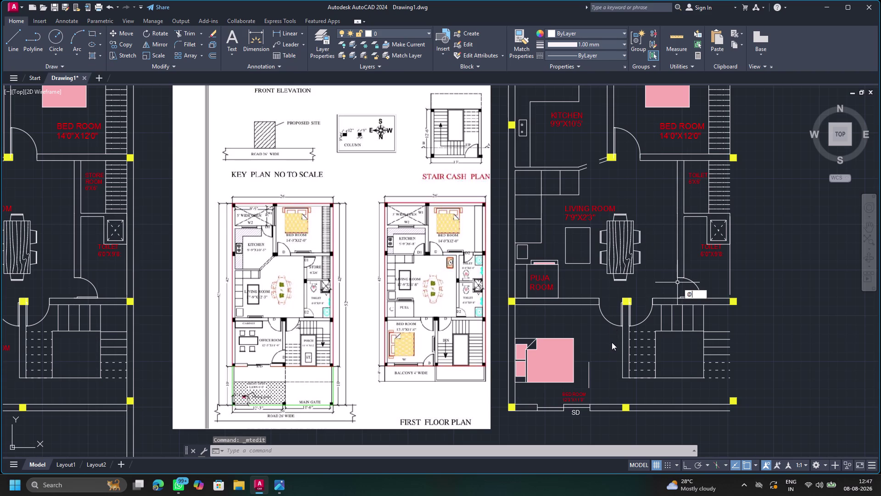
key(ctrl+2)
key(Escape)
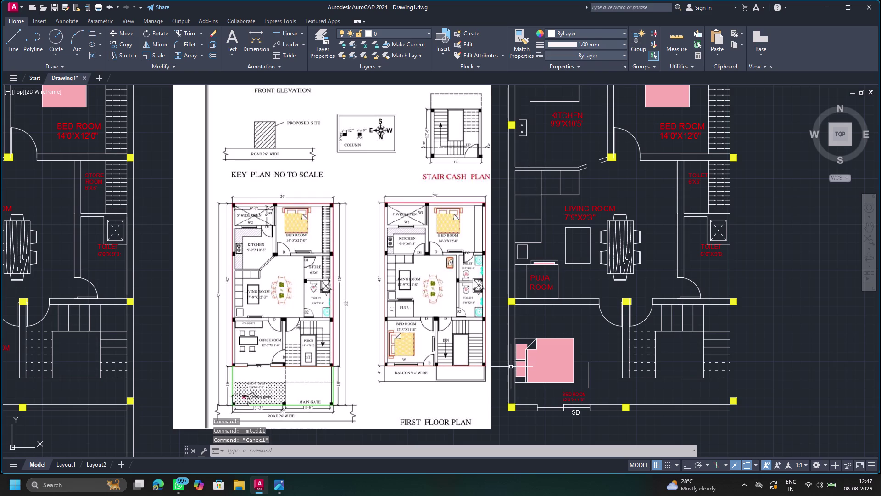
key(ctrl+2)
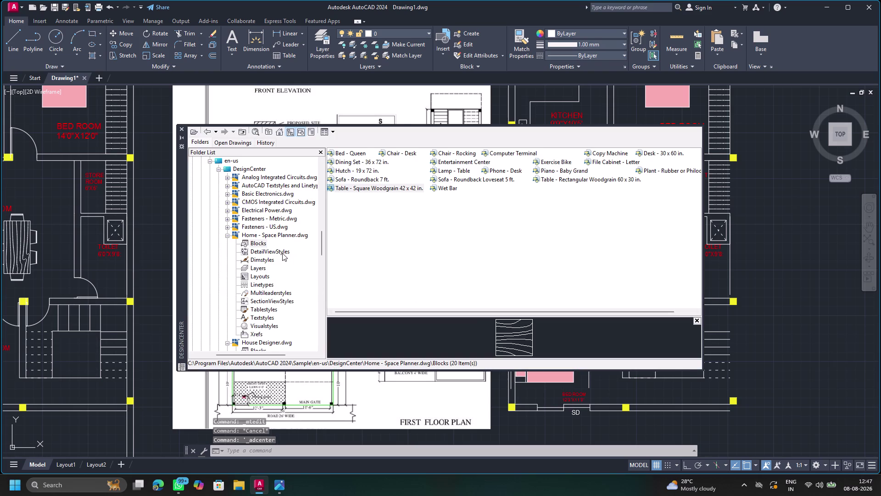
click(282, 252)
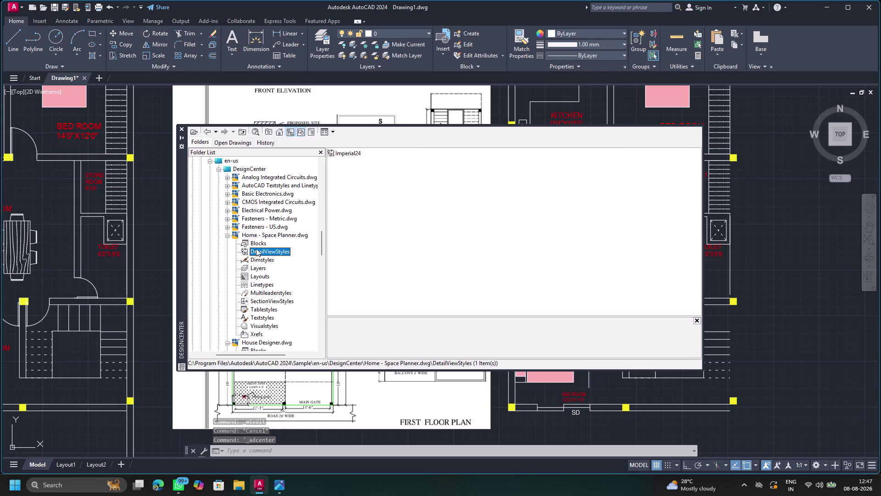
scroll(down, 3)
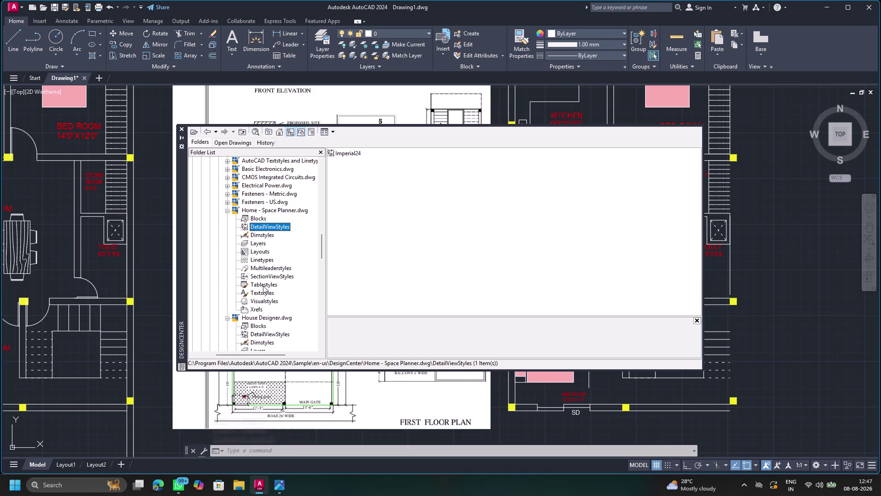
click(263, 285)
scroll(down, 3)
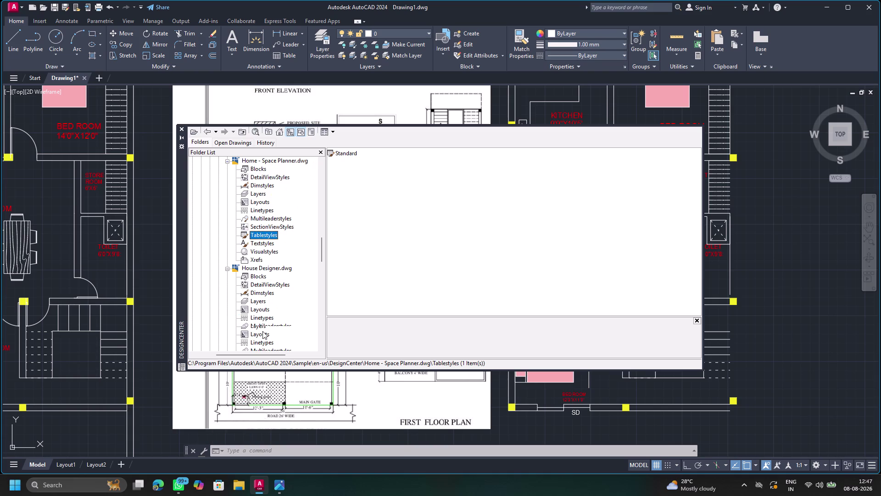
scroll(down, 3)
scroll(up, 3)
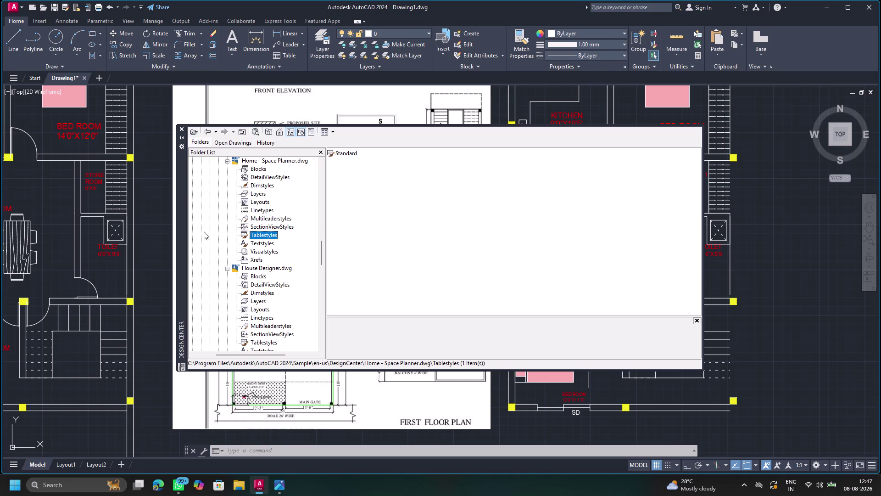
click(181, 129)
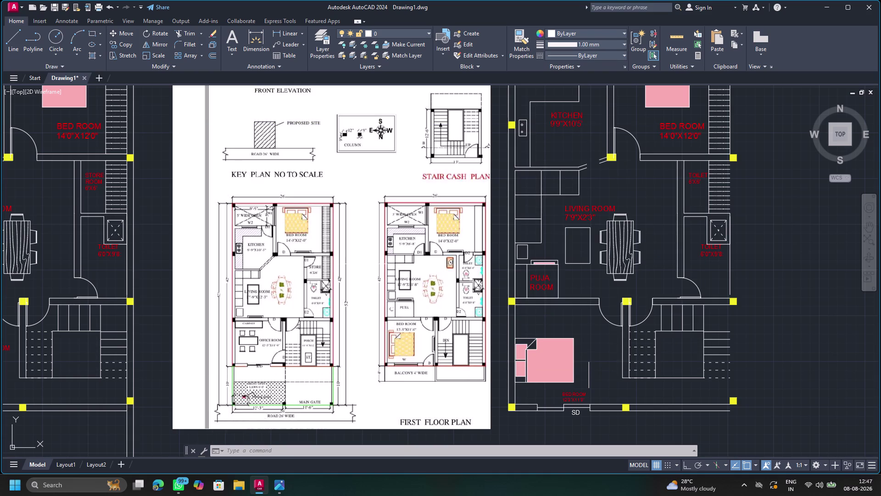
key(ctrl+3)
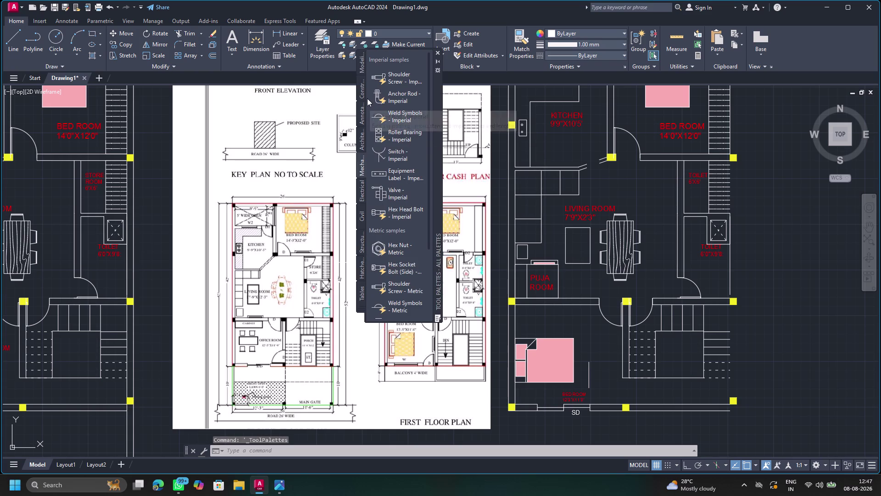
Drag Toilet - Imperial from the Architectural tool palette near the toilet rooms.
click(361, 129)
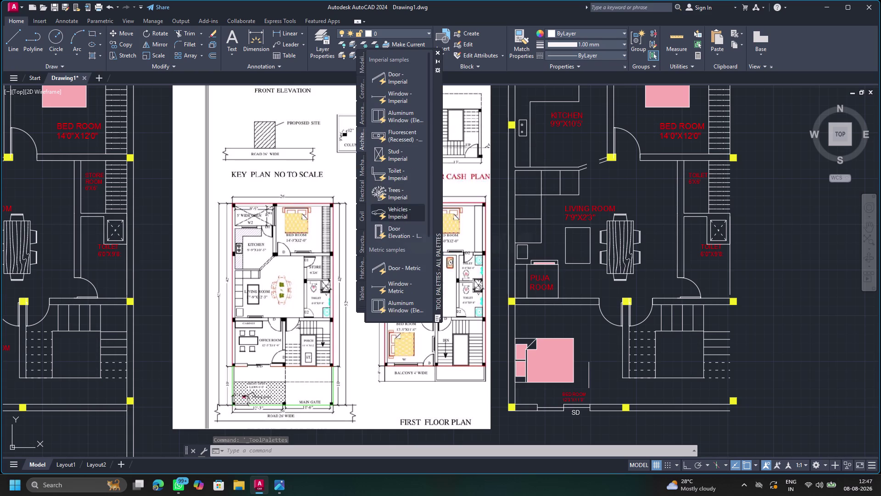
drag(390, 174, 666, 191)
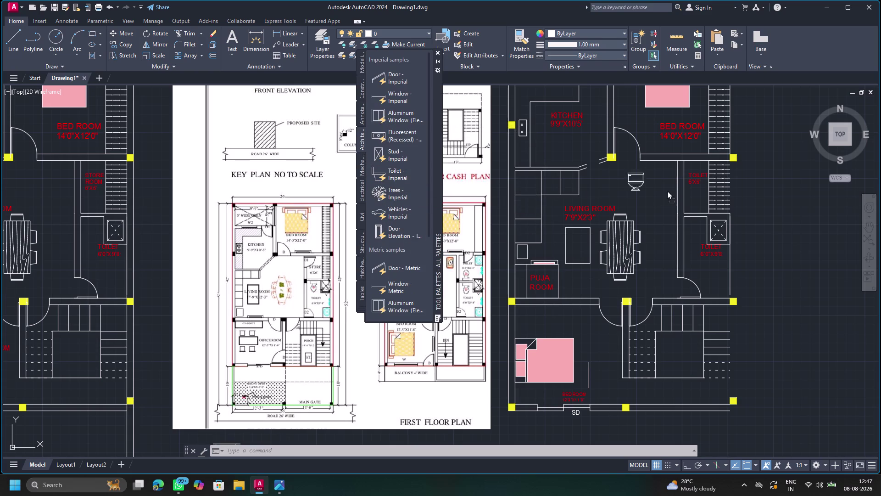
drag(666, 191, 656, 200)
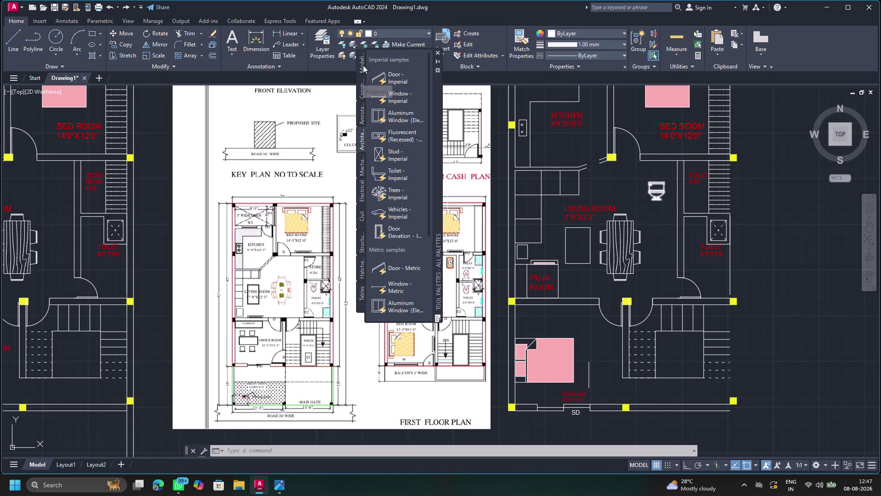
click(435, 53)
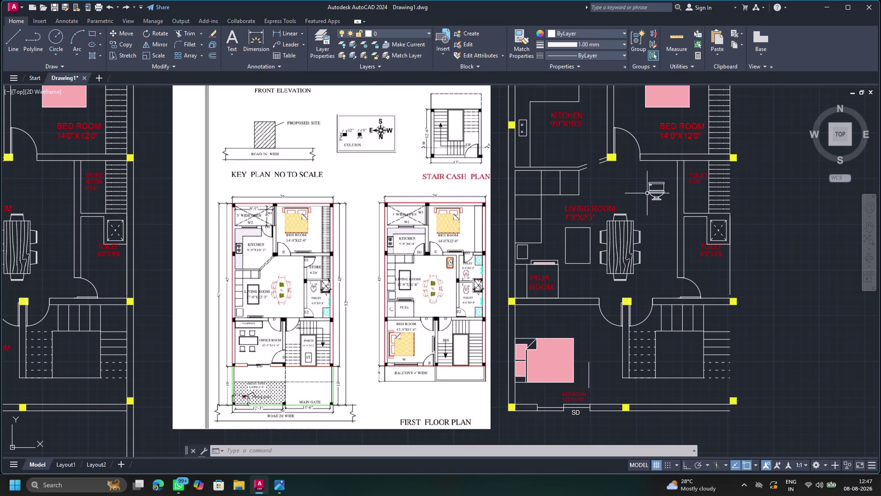
Set the toilet to Elongated (Plan) and move it beside the shower tray.
click(653, 192)
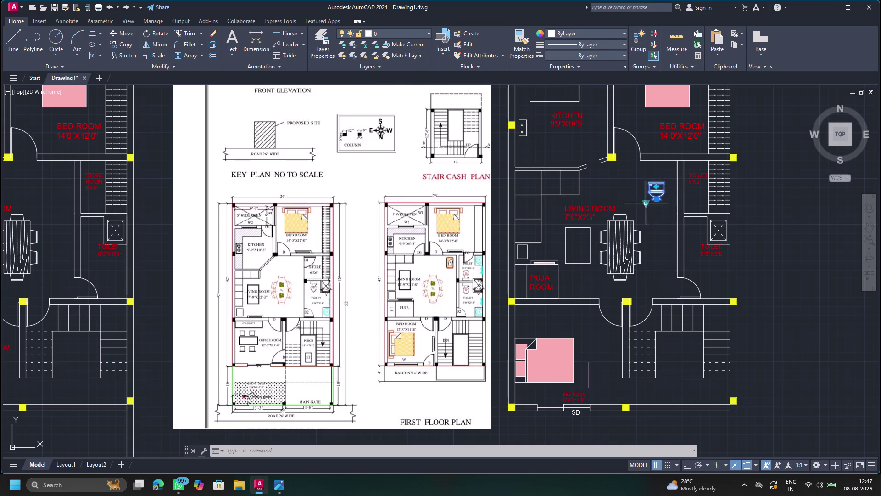
click(648, 204)
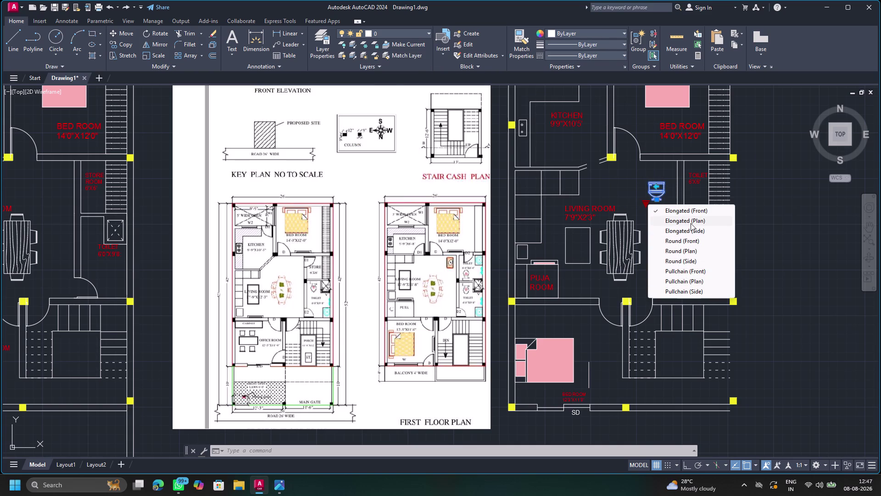
click(690, 223)
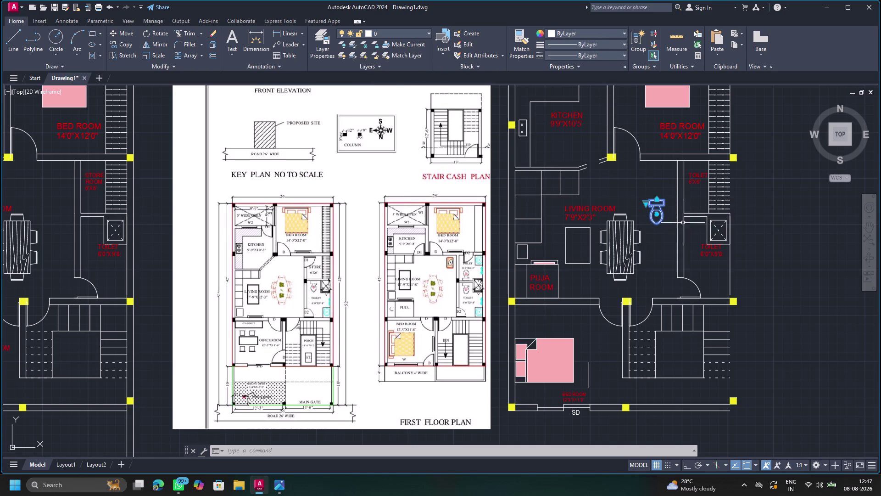
drag(656, 200, 687, 218)
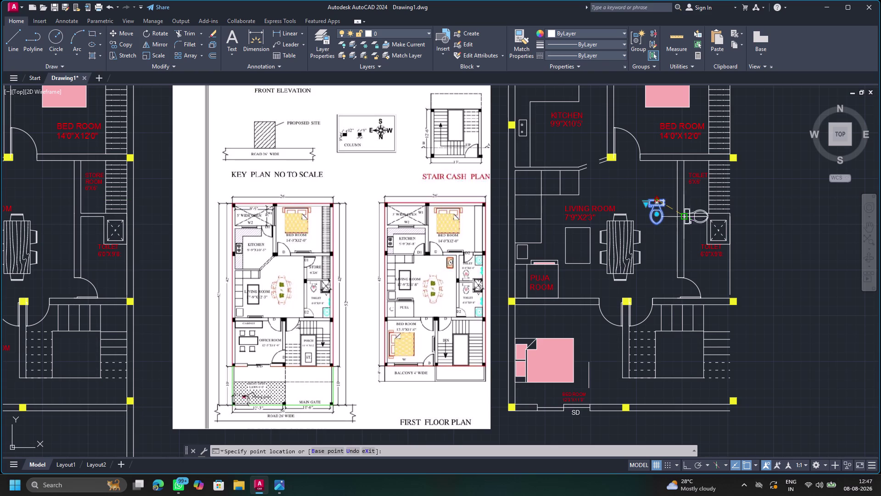
drag(687, 218, 694, 218)
click(693, 218)
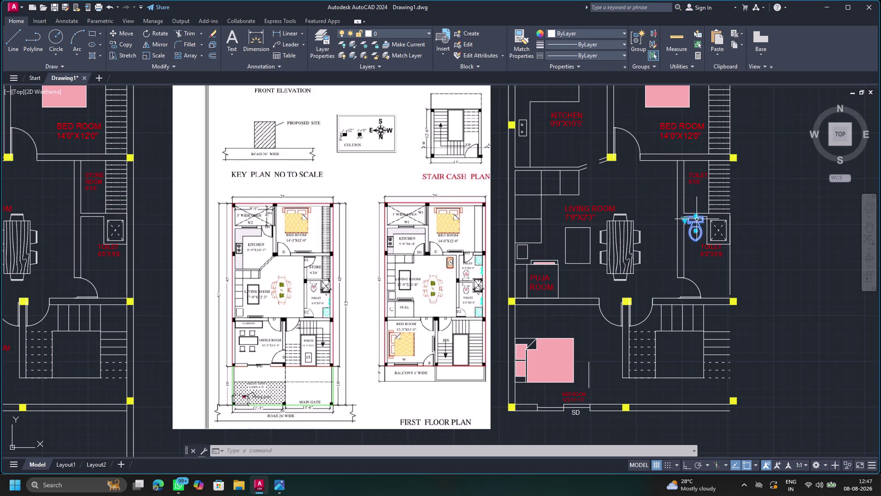
click(149, 45)
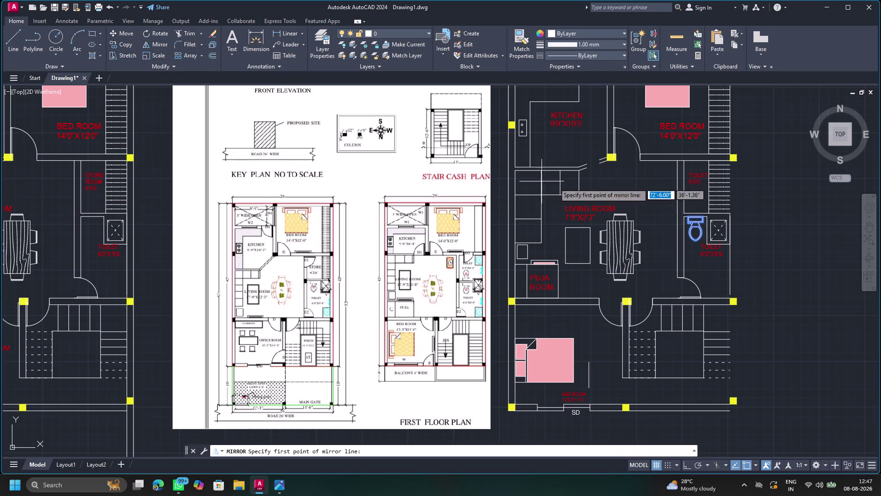
scroll(up, 3)
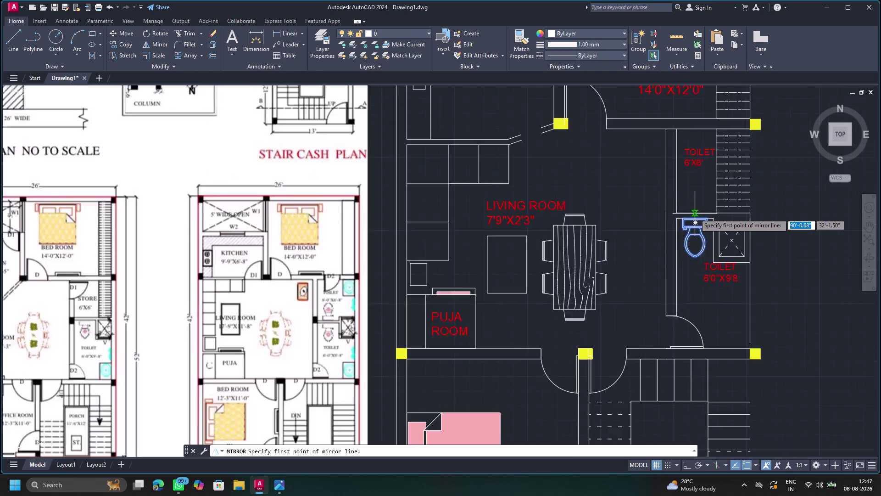
scroll(up, 3)
click(692, 212)
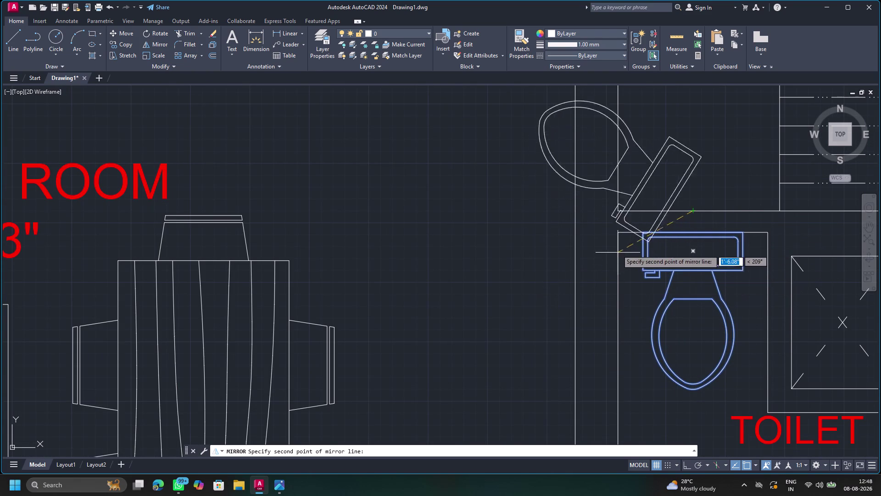
click(641, 211)
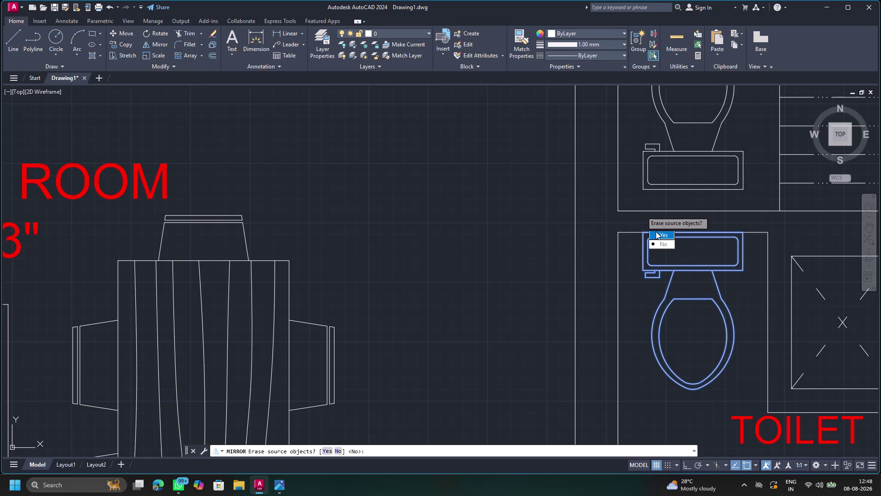
drag(659, 241, 641, 211)
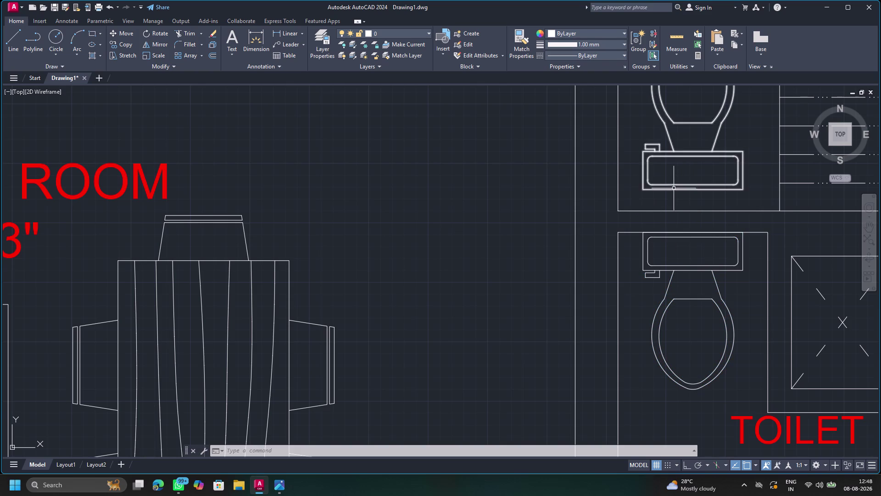
click(673, 189)
drag(693, 190, 695, 205)
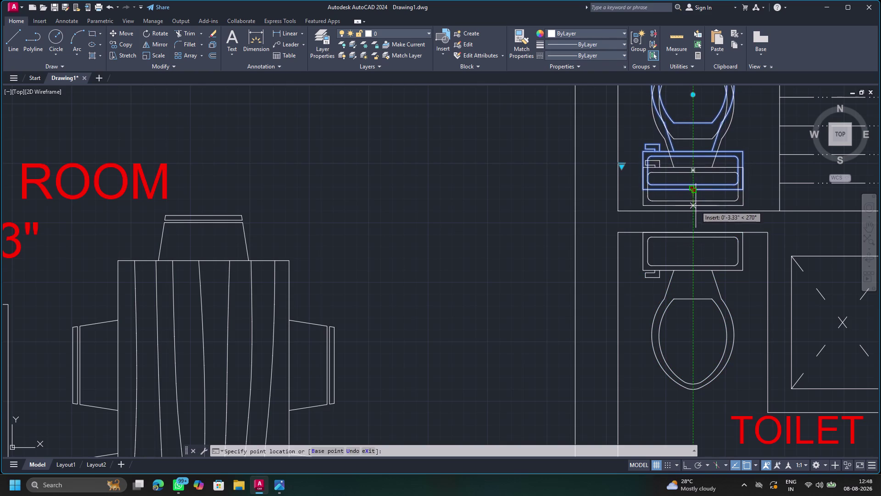
drag(696, 205, 696, 210)
click(696, 210)
key(Escape)
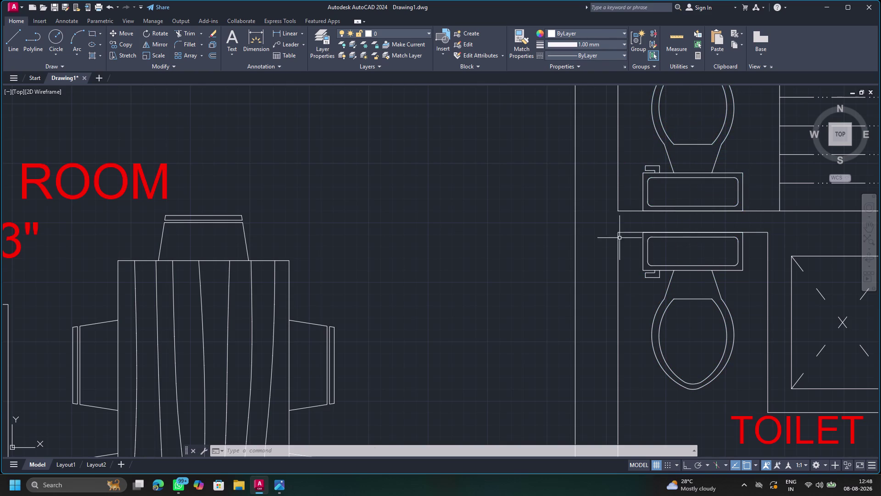
scroll(down, 3)
scroll(down, 3)
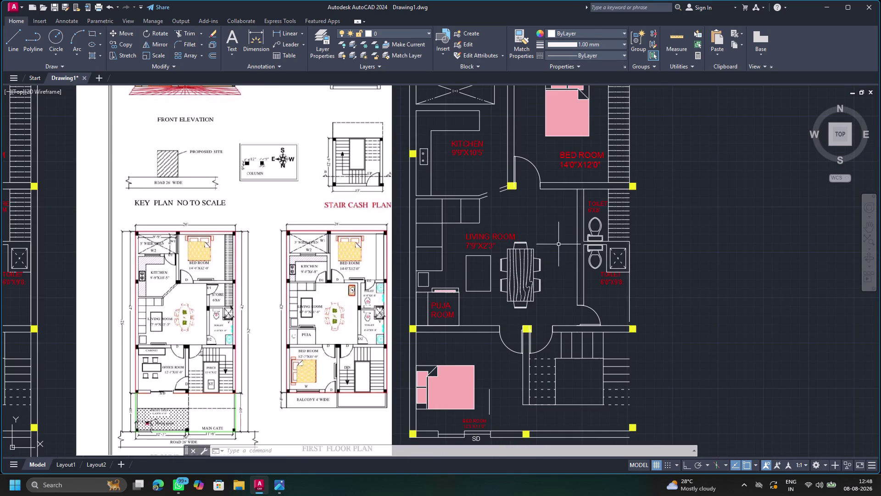
Set the living-room dining table set's object colour to Green.
click(528, 255)
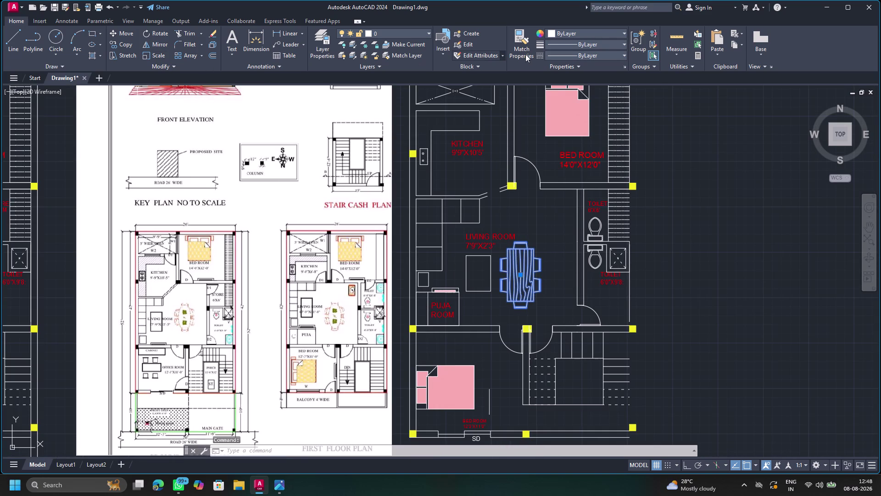
click(538, 31)
click(540, 33)
click(568, 32)
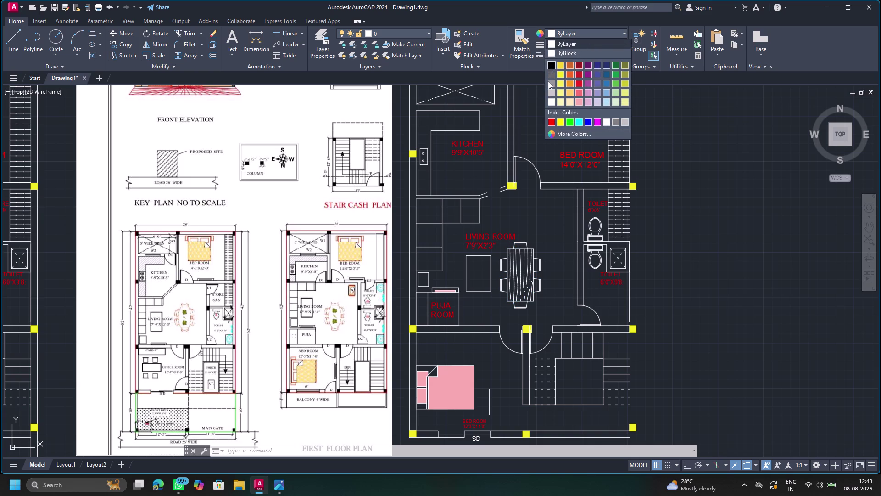
click(568, 123)
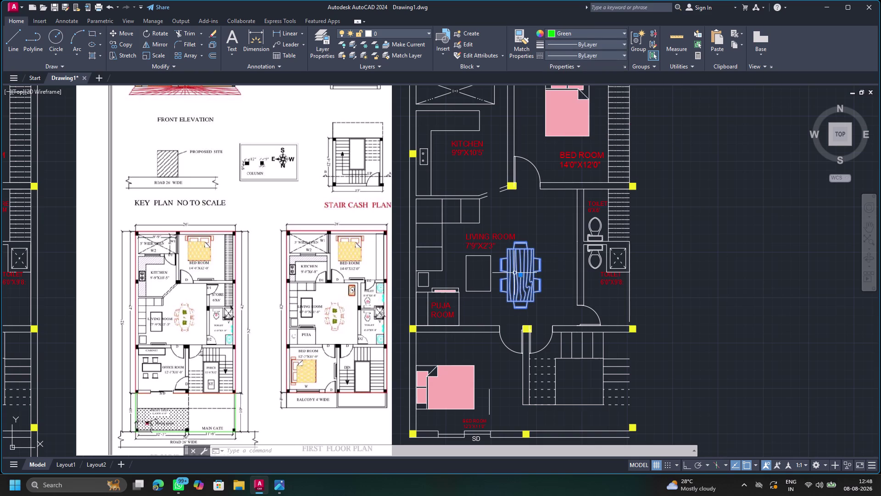
click(562, 32)
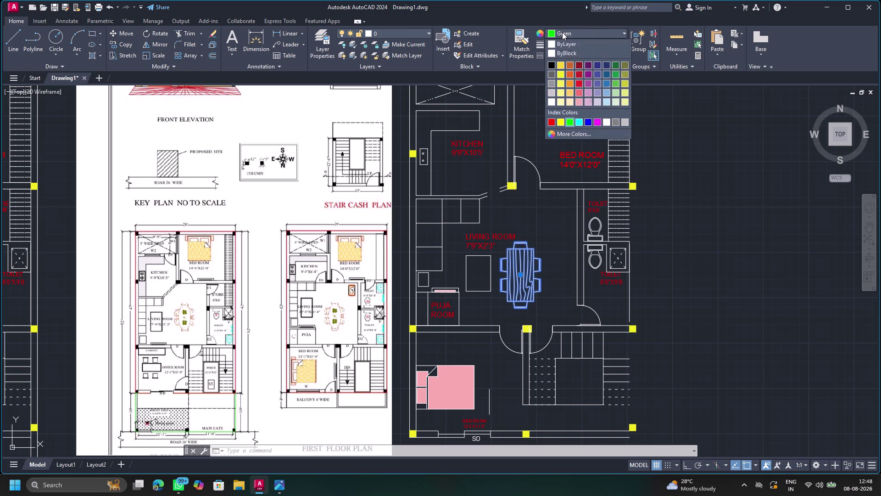
click(569, 123)
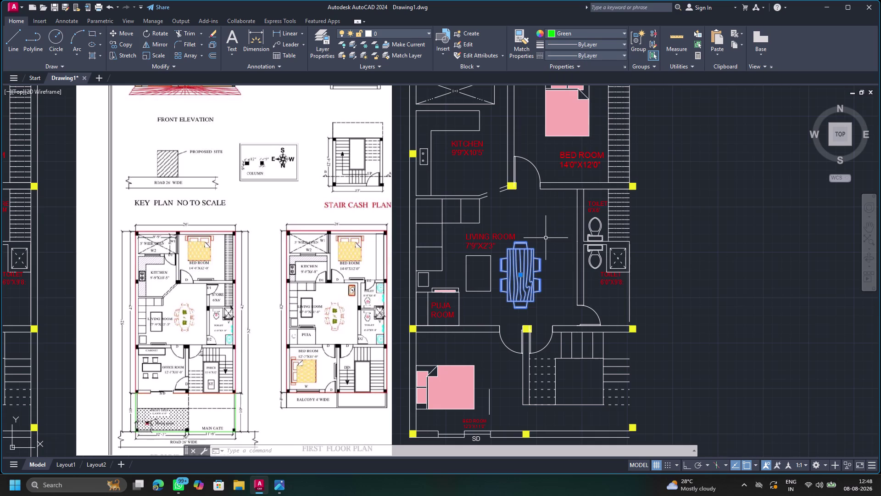
key(Escape)
Cancel the dining set's Block Editor, then reselect it and confirm its colour stays green.
click(526, 255)
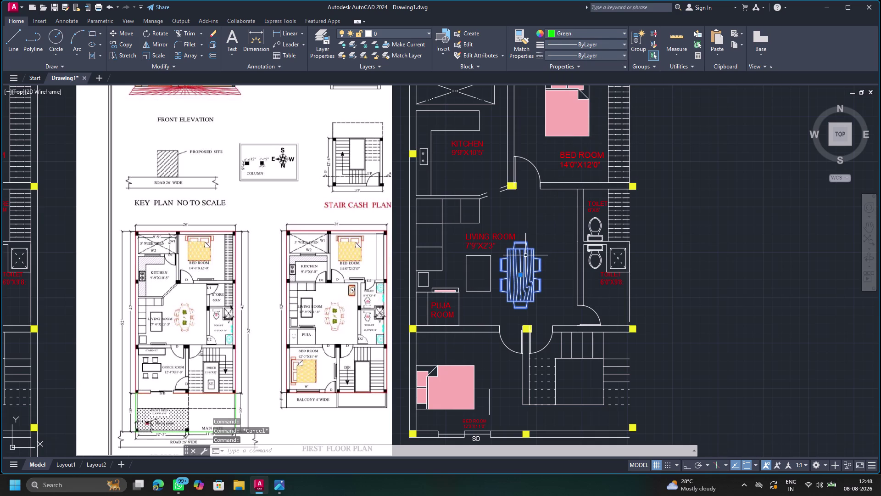
click(525, 255)
click(526, 255)
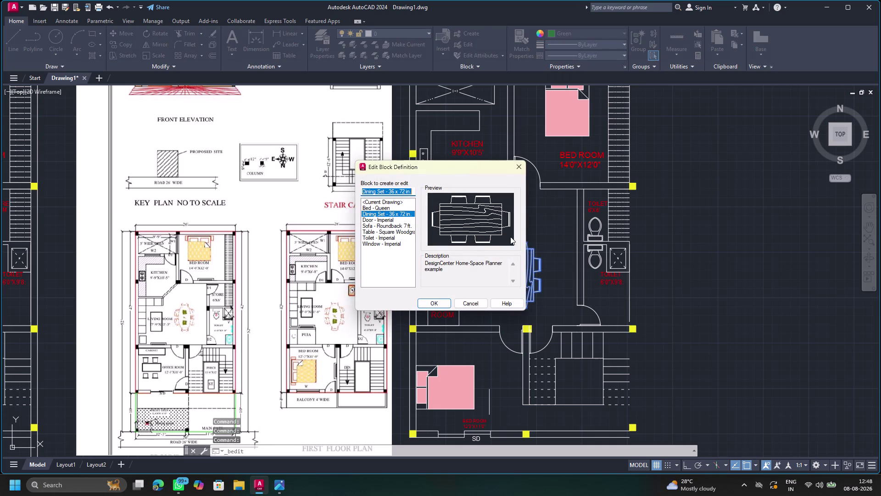
click(519, 168)
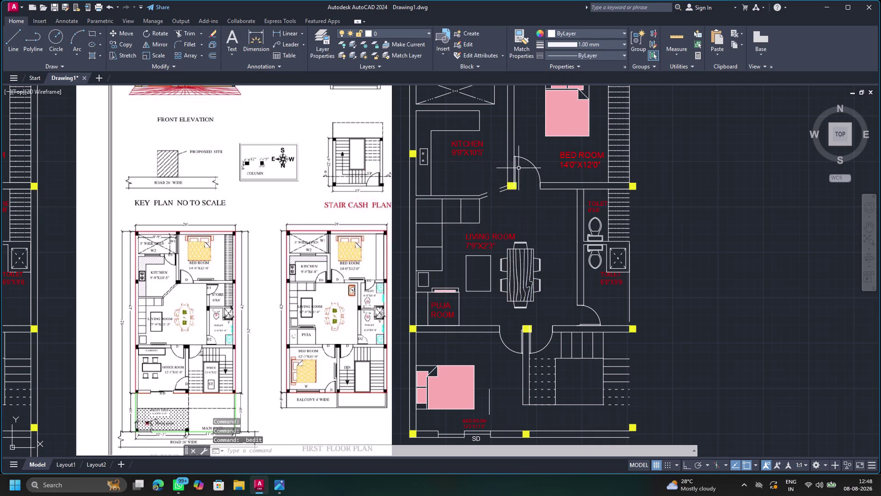
click(527, 269)
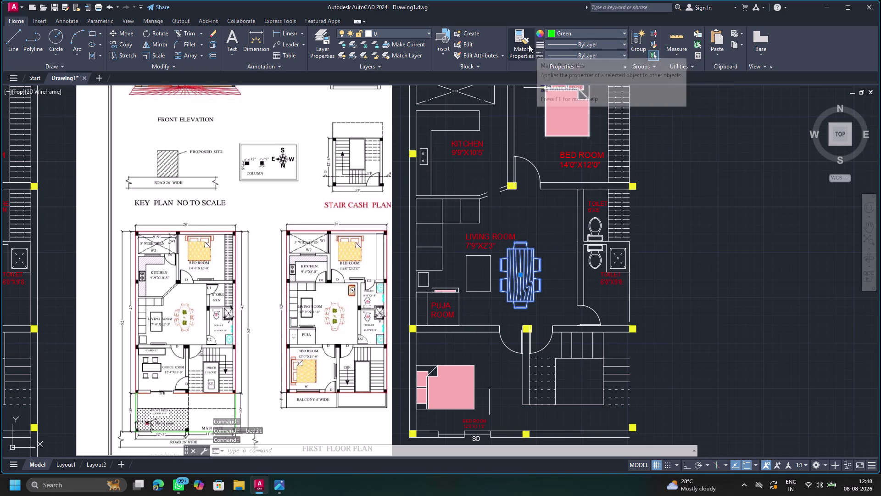
click(625, 31)
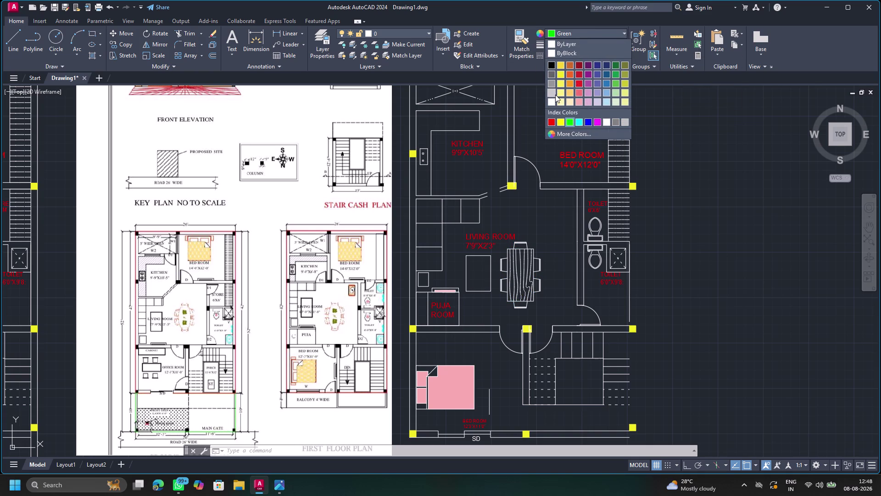
key(Escape)
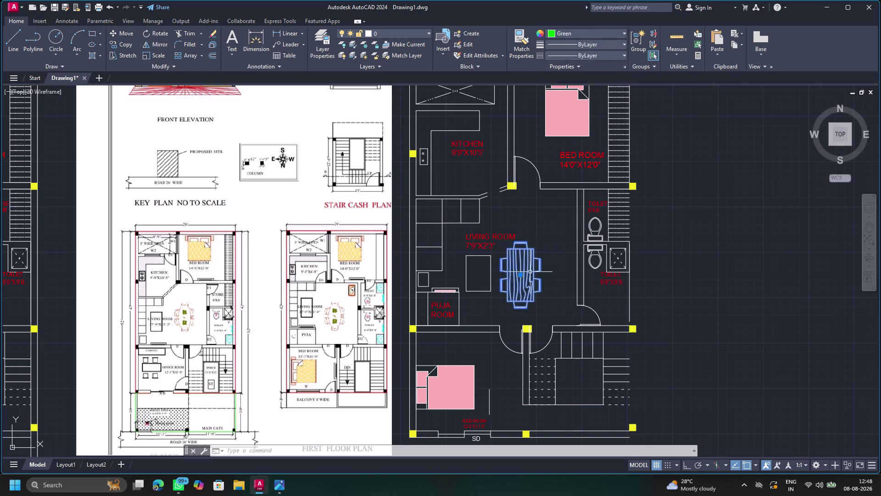
scroll(up, 3)
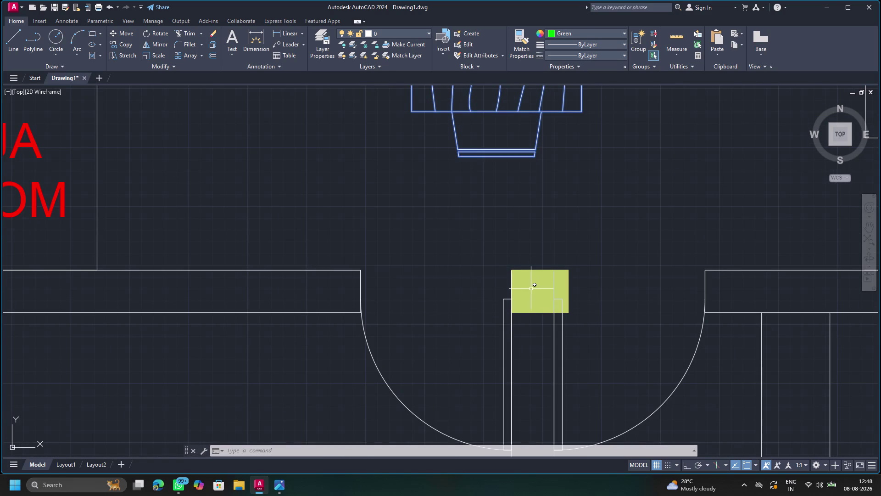
Grip-stretch the yellow column hatch down over the stair doorway jamb.
click(529, 283)
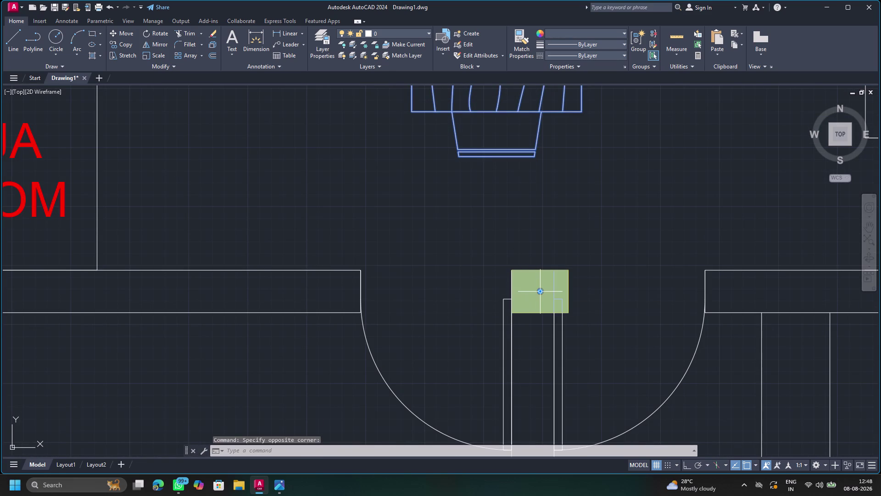
drag(541, 292, 532, 321)
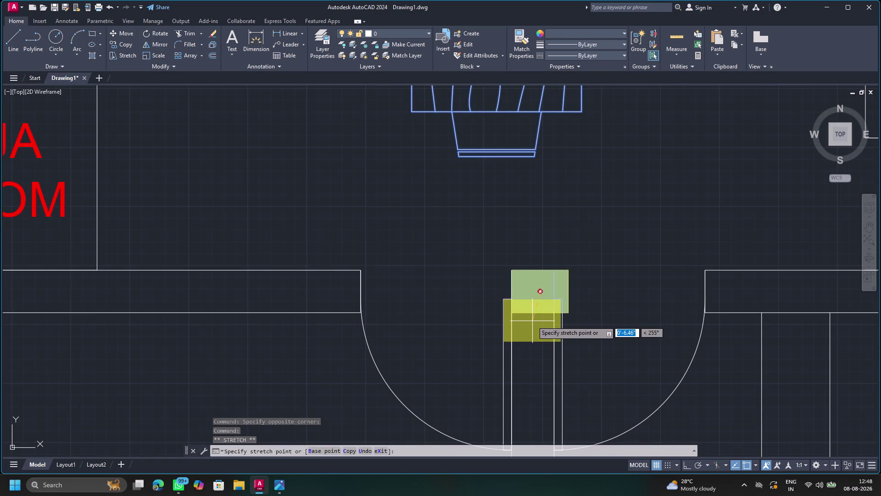
click(532, 321)
key(Escape)
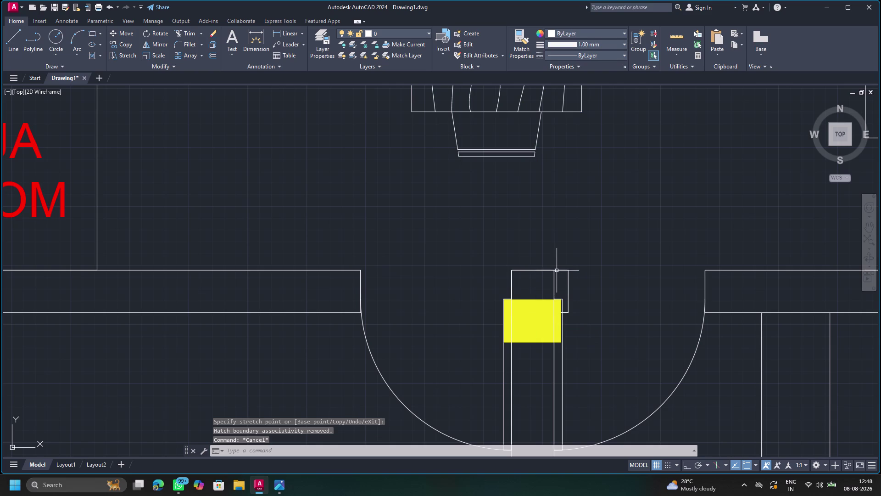
Erase the stray edge lines at the column, then undo to restore the hatch.
click(558, 270)
key(Delete)
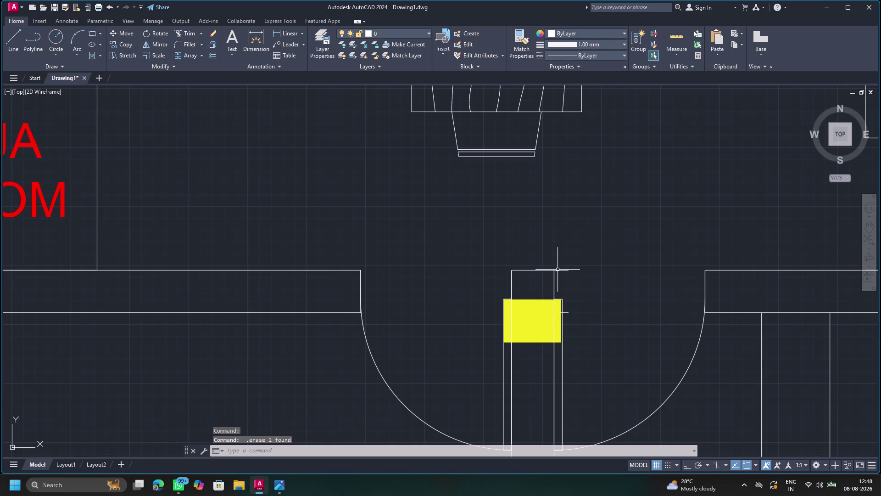
click(547, 269)
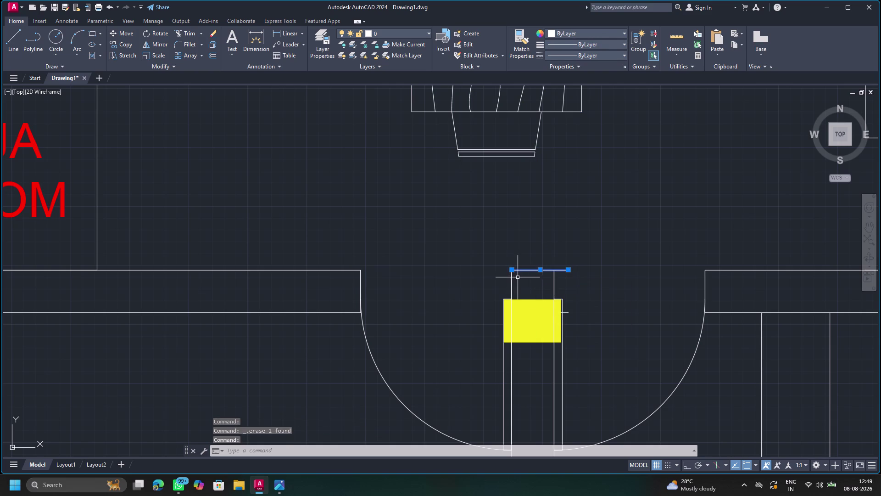
key(Delete)
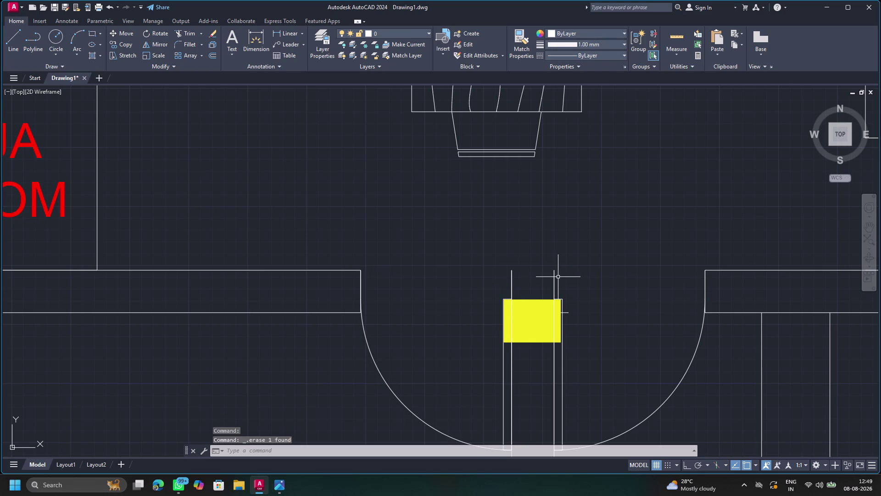
click(109, 4)
click(109, 4)
click(108, 5)
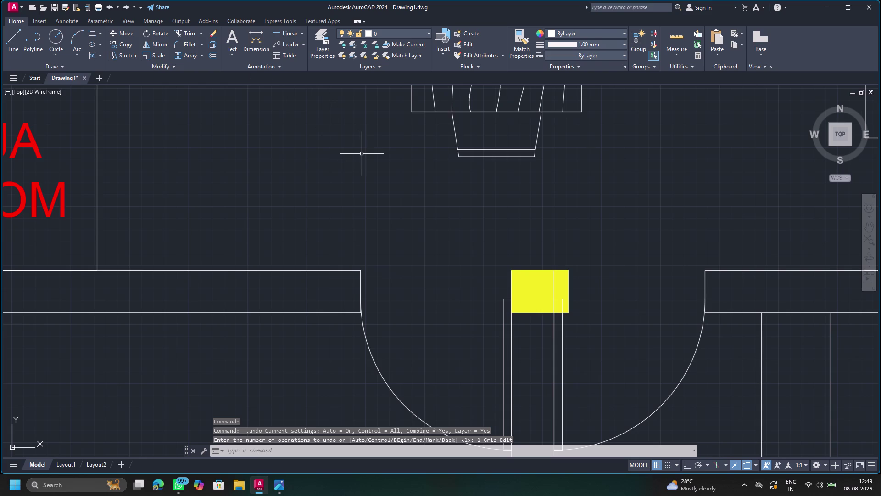
scroll(down, 3)
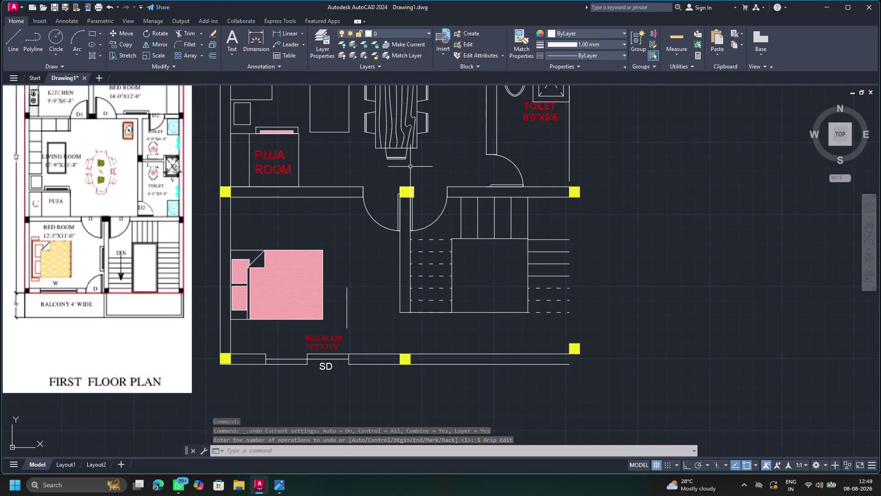
Select the door swing arc and yellow column hatch near the stair doorway.
scroll(up, 3)
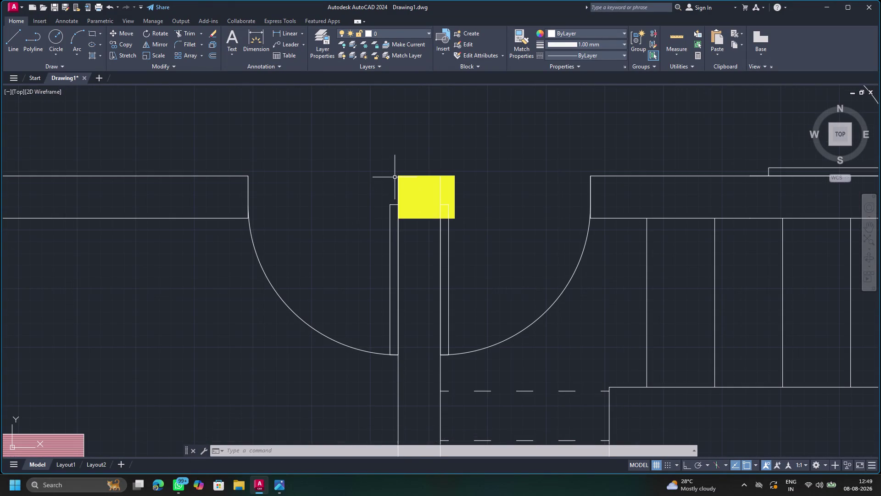
click(399, 176)
click(410, 180)
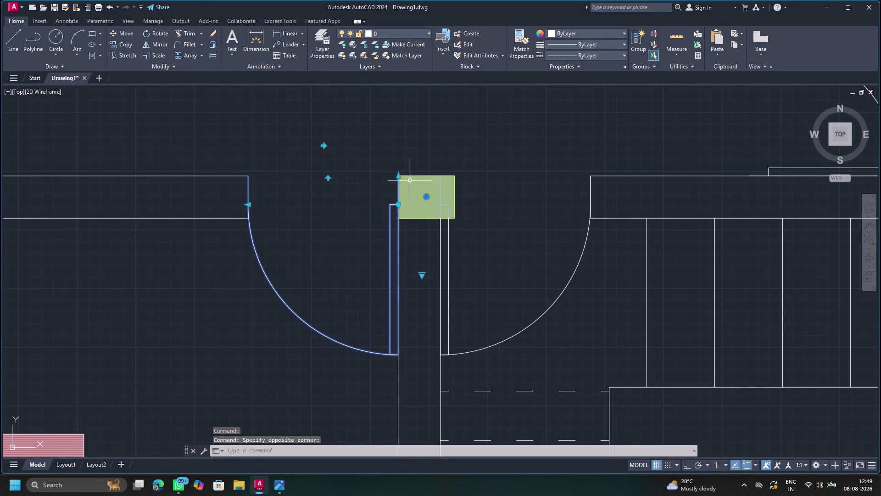
click(446, 181)
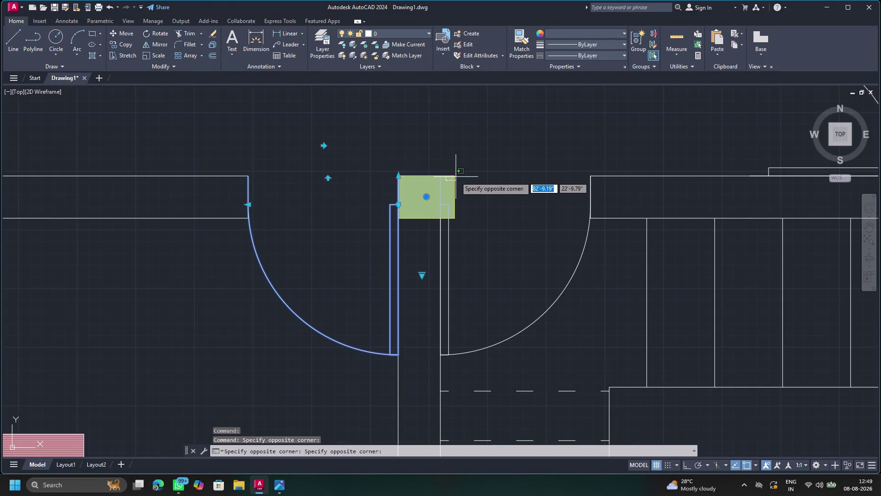
click(456, 177)
key(Escape)
click(452, 178)
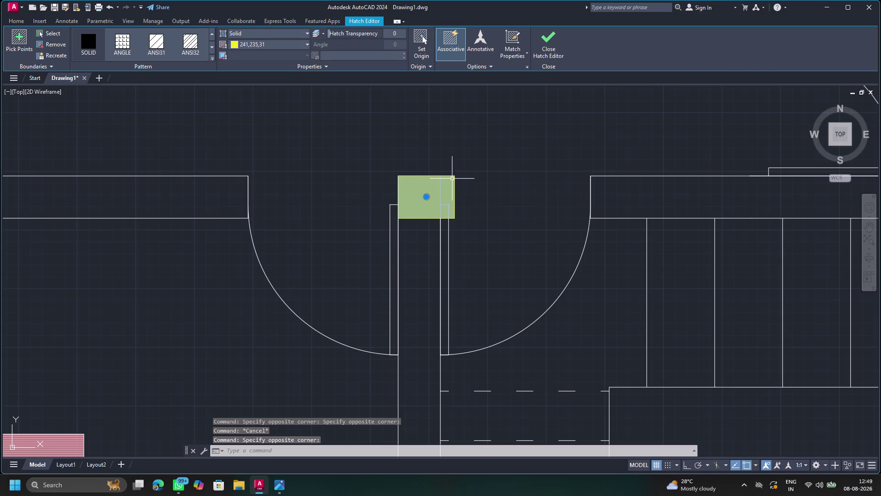
click(455, 177)
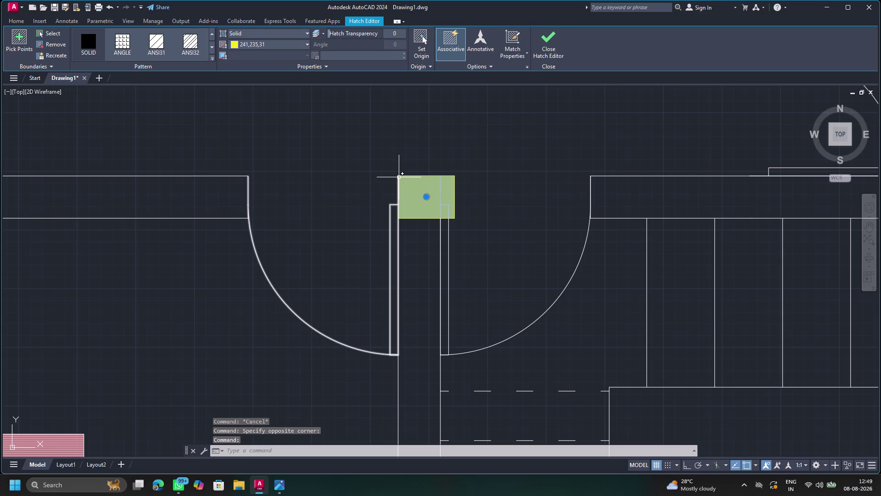
scroll(up, 3)
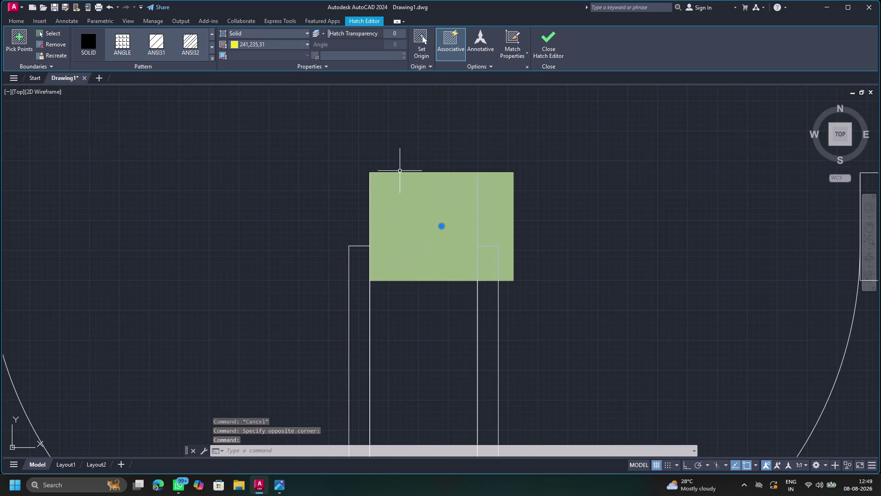
Move the yellow column square lower on the plan.
click(17, 19)
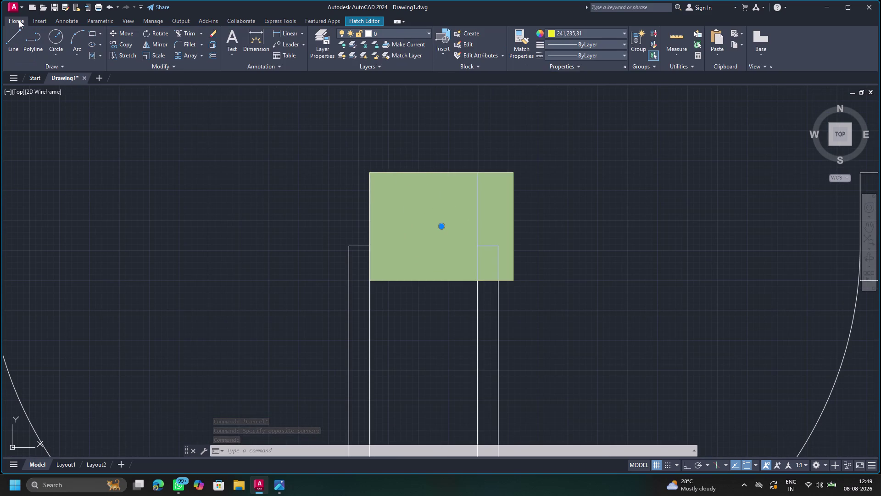
click(125, 35)
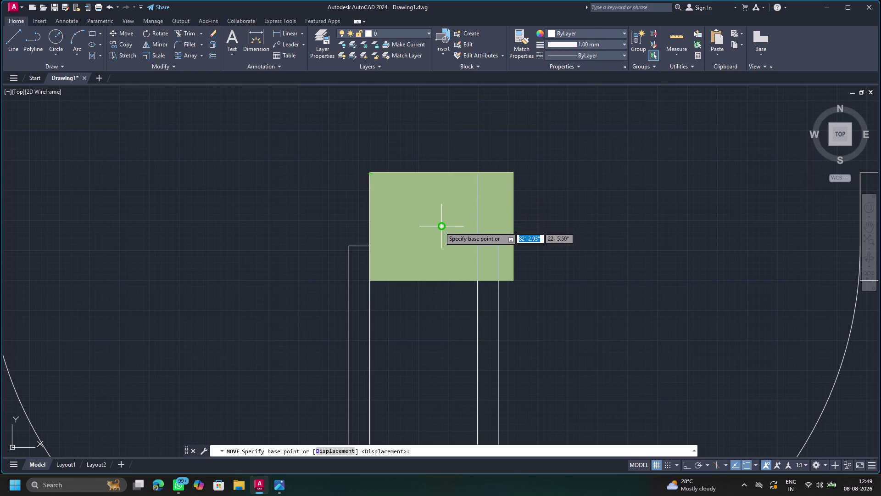
drag(440, 227, 423, 224)
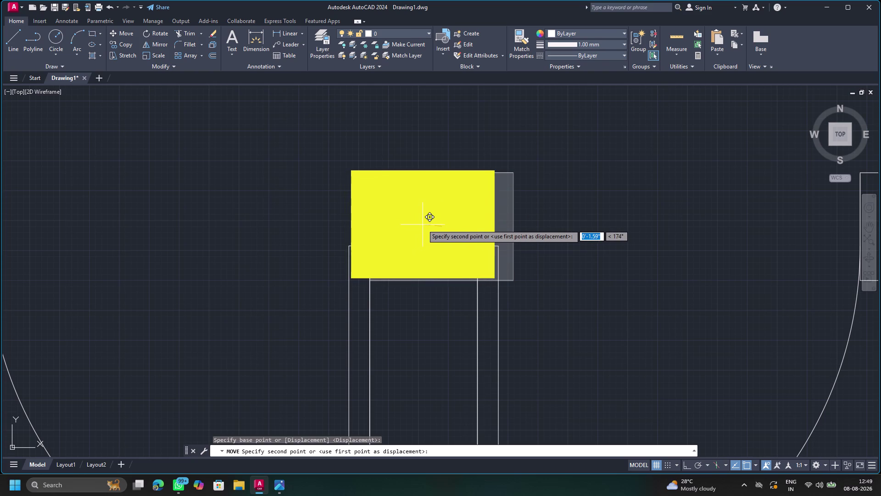
drag(422, 224, 422, 263)
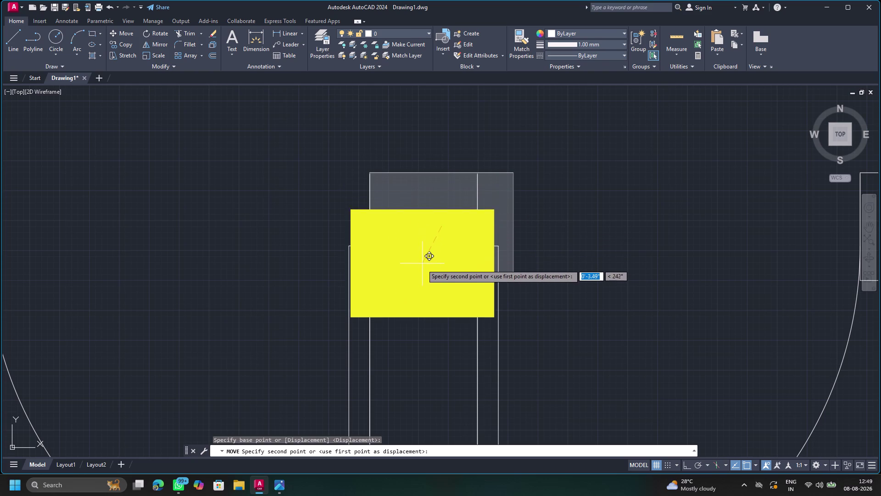
drag(422, 263, 423, 297)
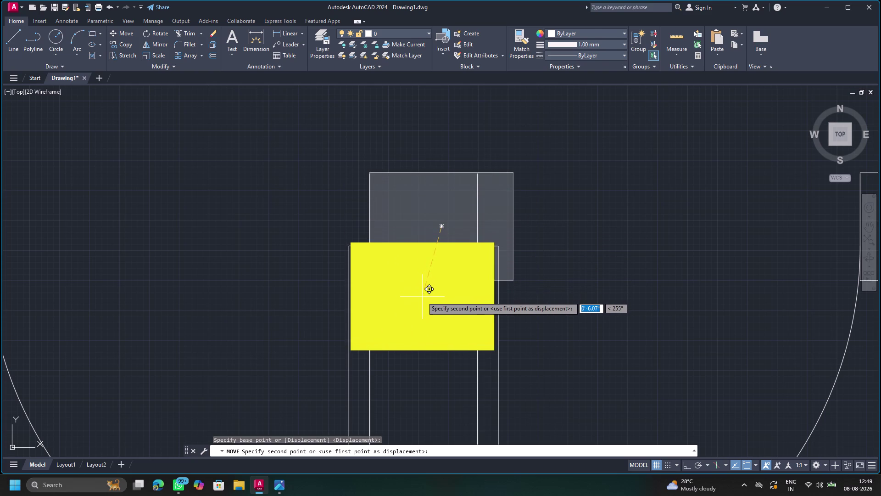
drag(422, 296, 422, 296)
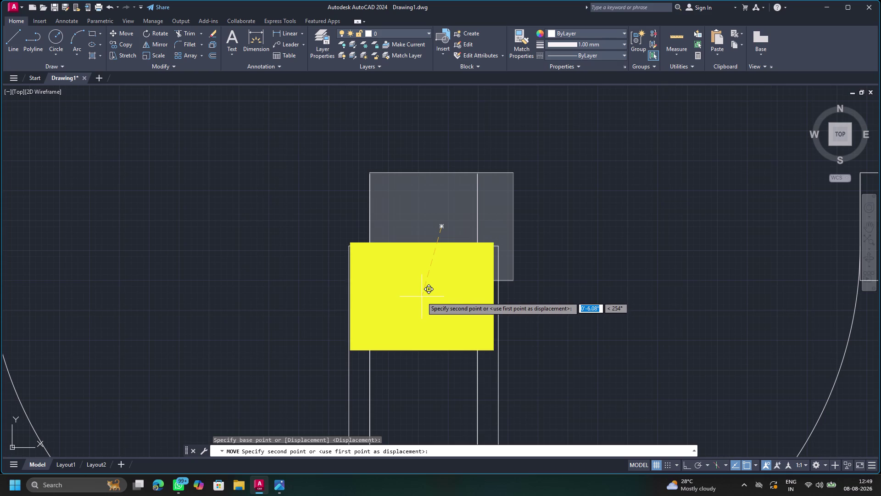
click(421, 296)
key(Escape)
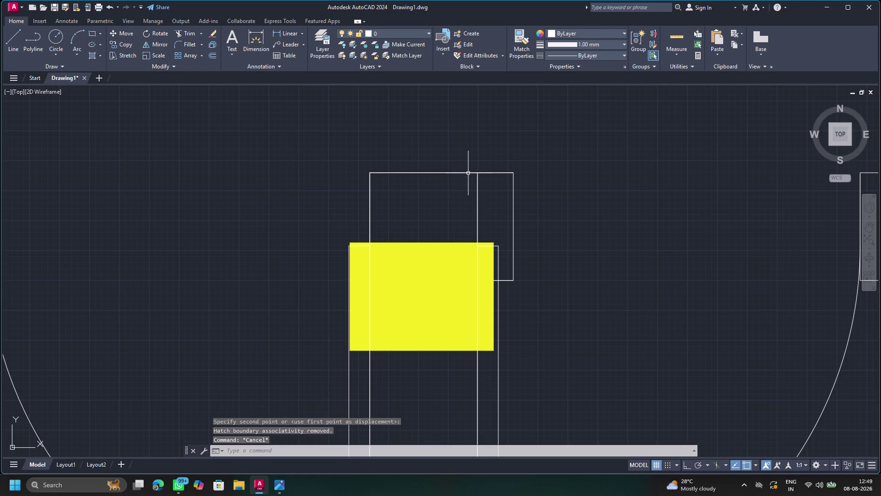
Cancel a window selection over the top wall lines and undo the column move.
click(469, 171)
drag(469, 172, 457, 196)
click(467, 183)
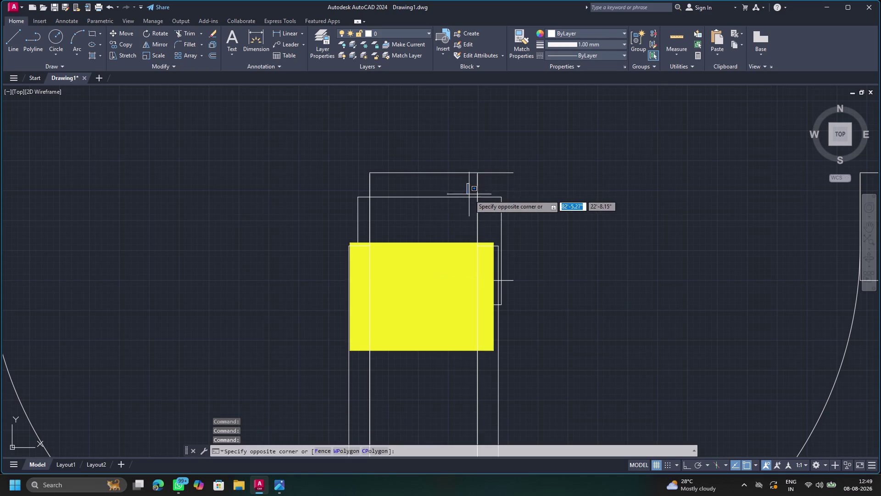
key(Escape)
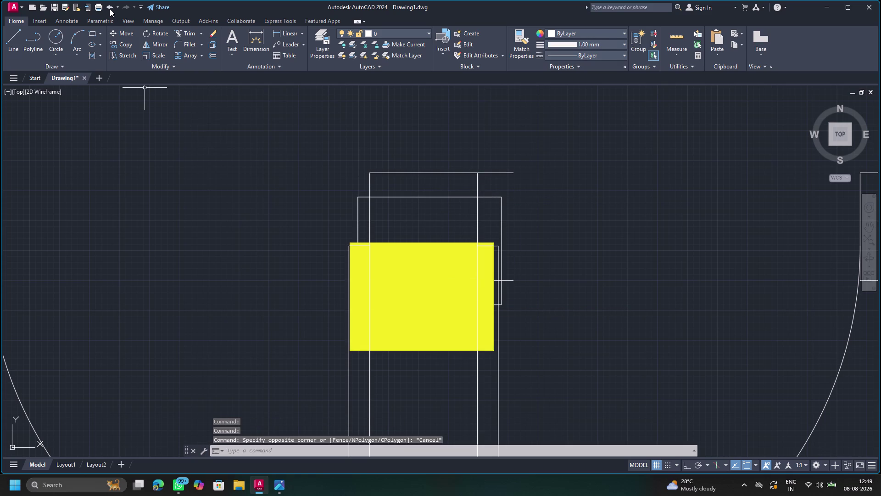
double_click(110, 8)
scroll(down, 3)
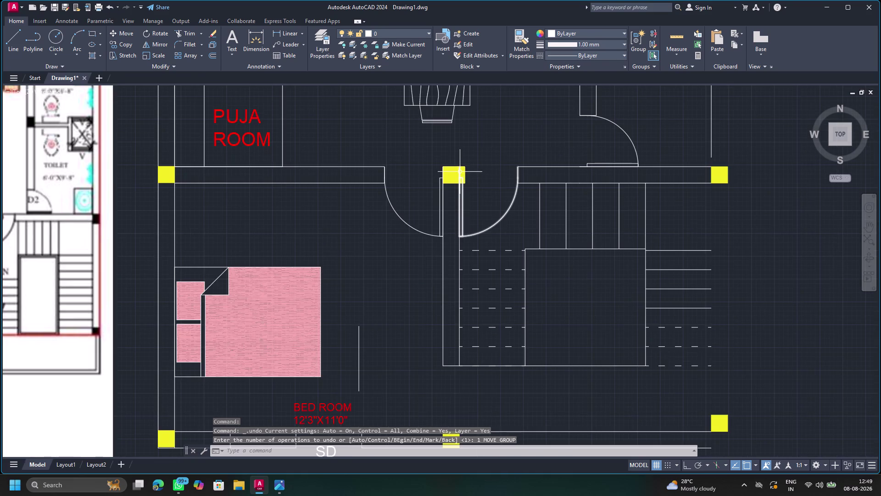
scroll(down, 3)
middle_drag(479, 148, 427, 224)
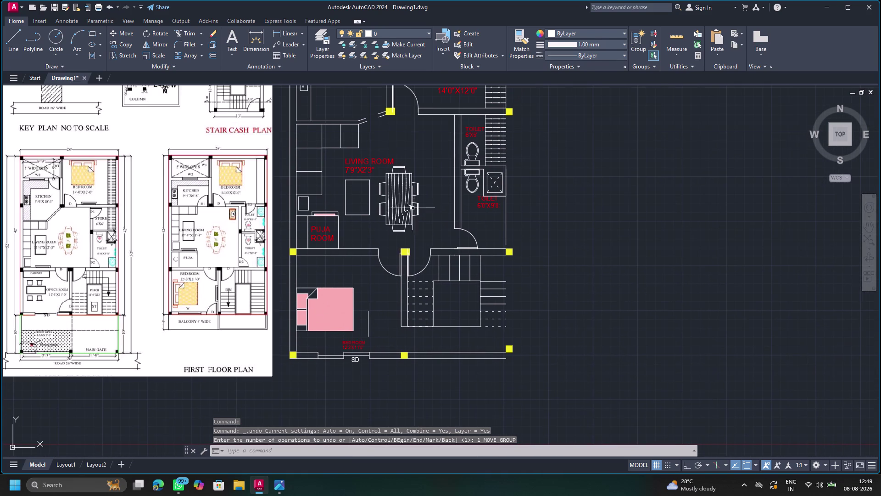
click(408, 195)
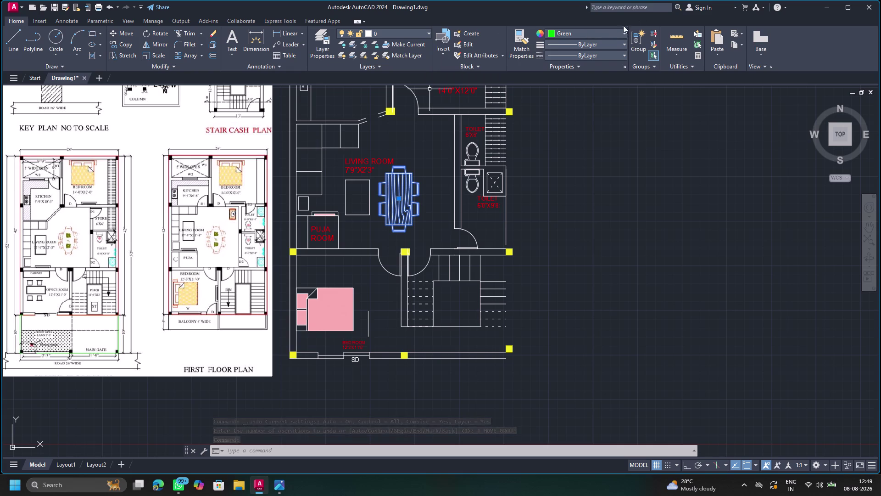
click(576, 66)
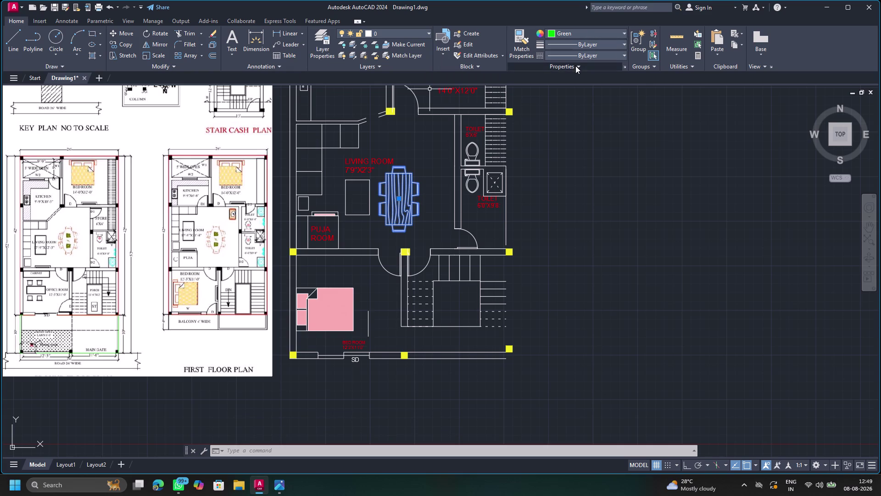
click(575, 66)
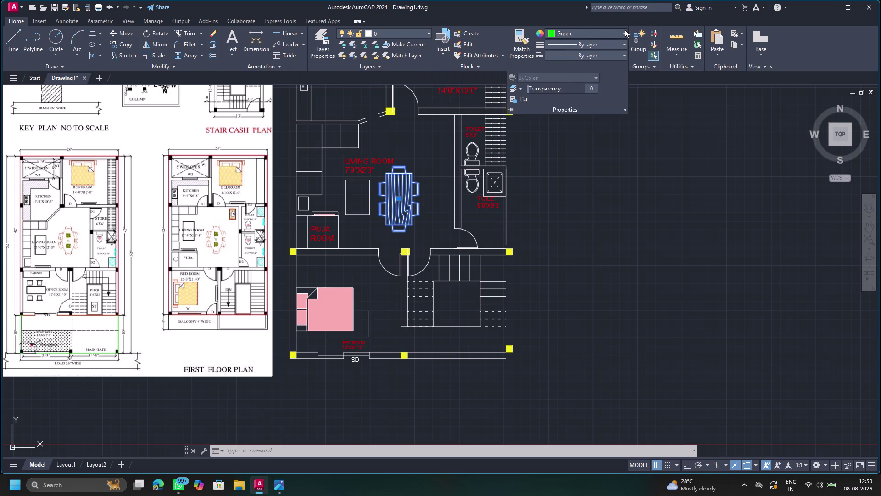
click(625, 30)
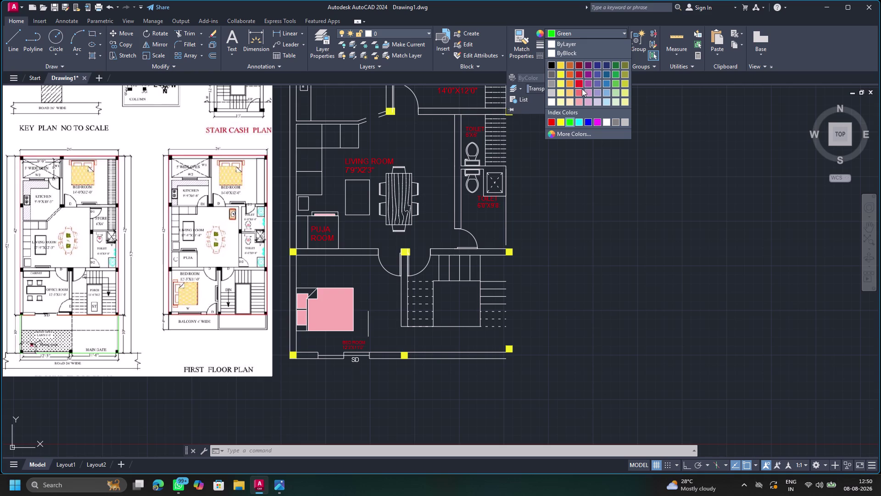
key(Escape)
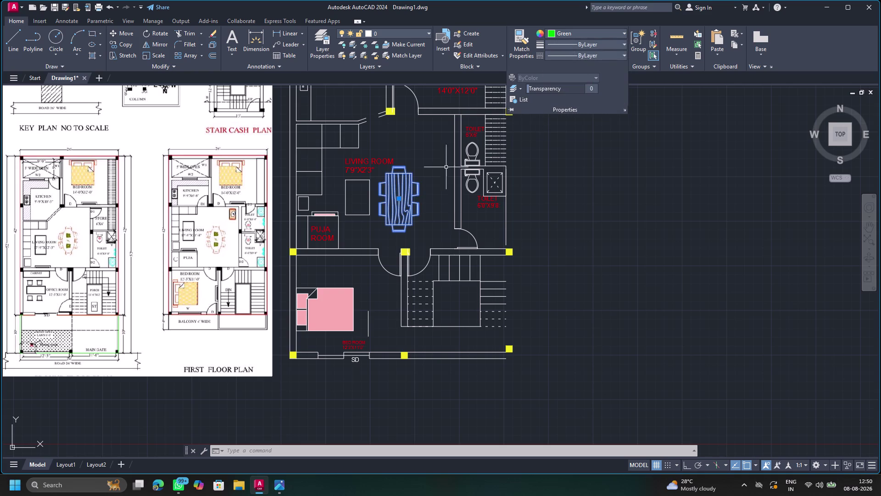
key(Escape)
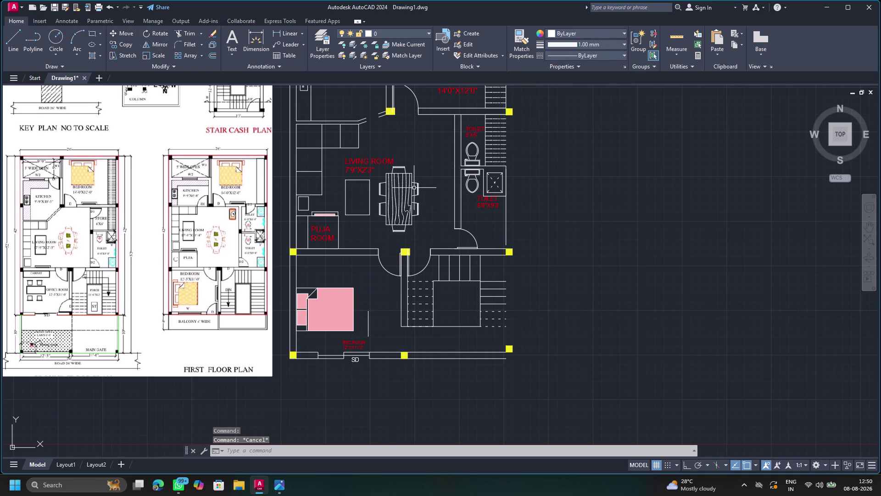
click(403, 192)
key(Escape)
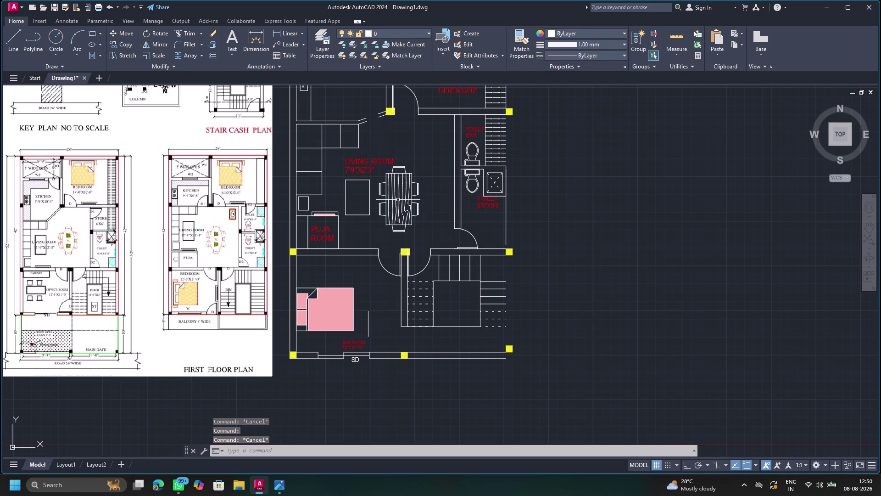
click(398, 200)
key(Escape)
Draw a small rectangle near the toilet below the upper bedroom wall.
scroll(down, 3)
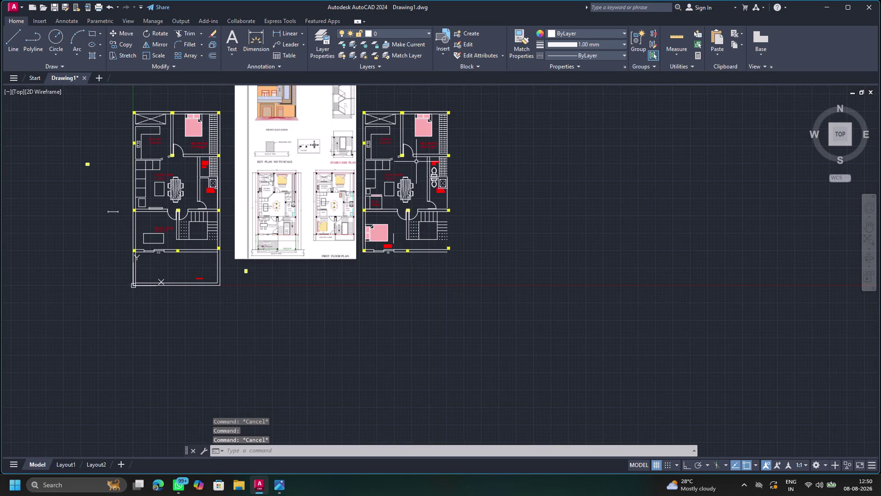
scroll(up, 3)
scroll(down, 3)
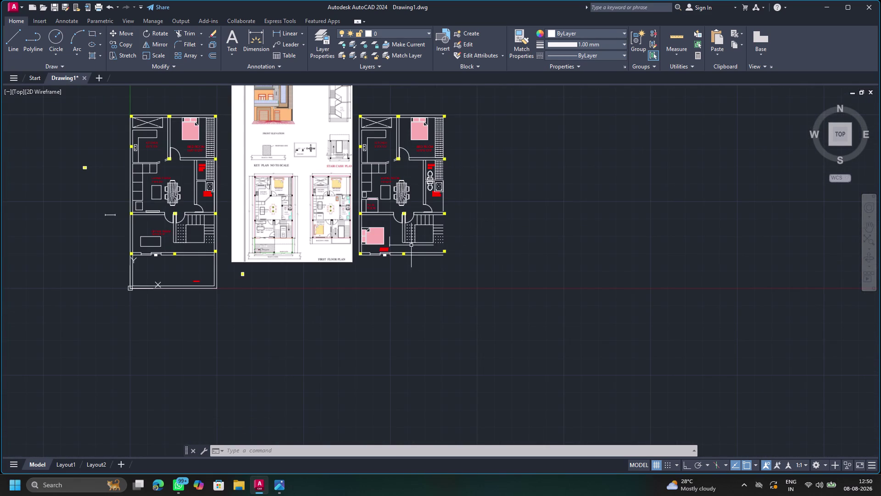
scroll(up, 3)
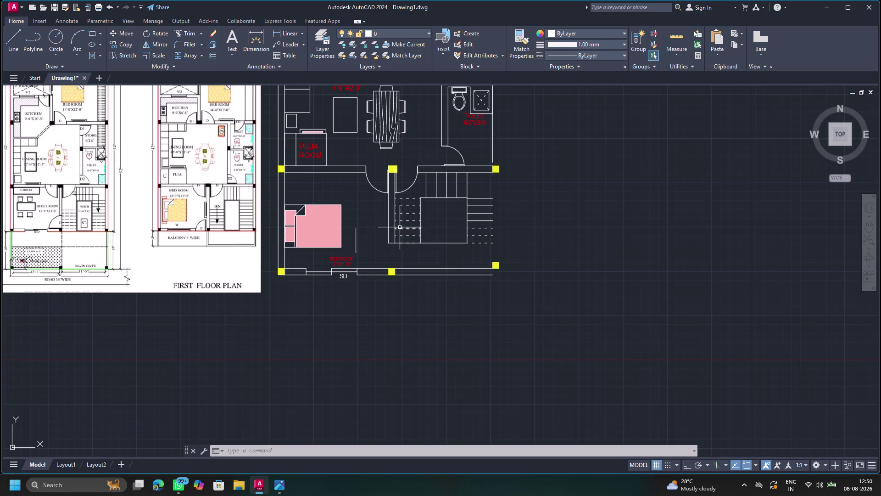
scroll(down, 3)
scroll(up, 3)
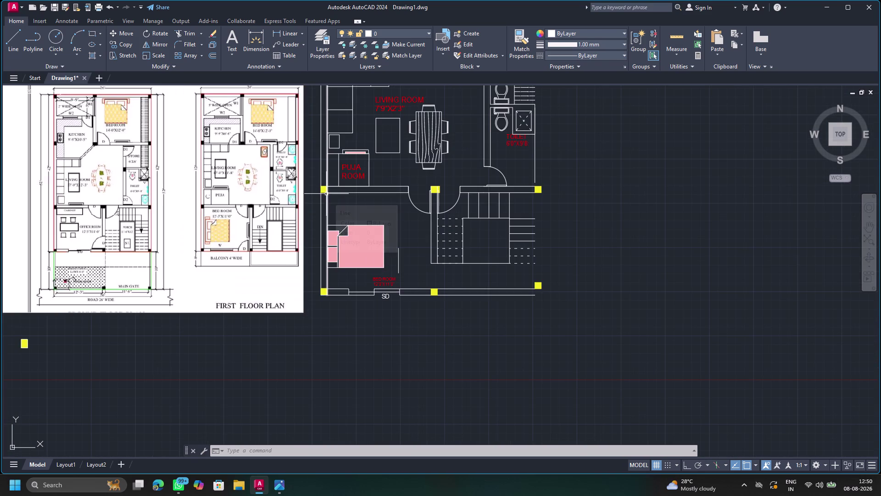
middle_drag(326, 193, 307, 270)
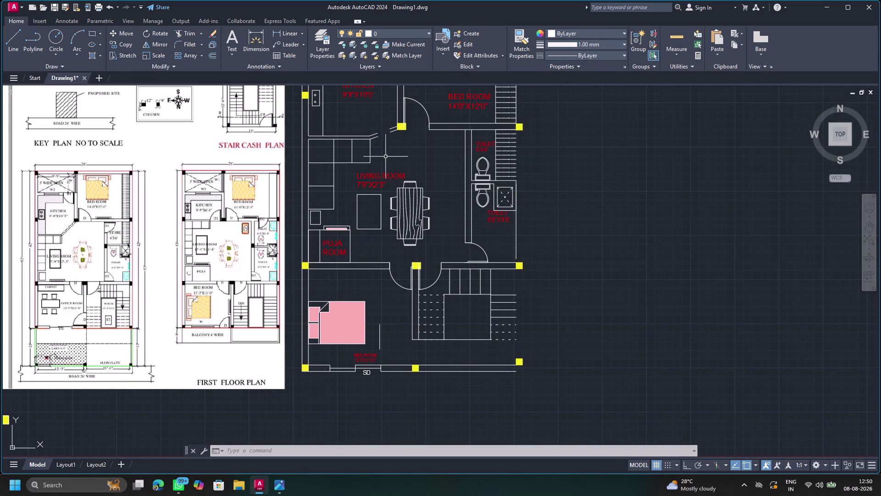
click(92, 33)
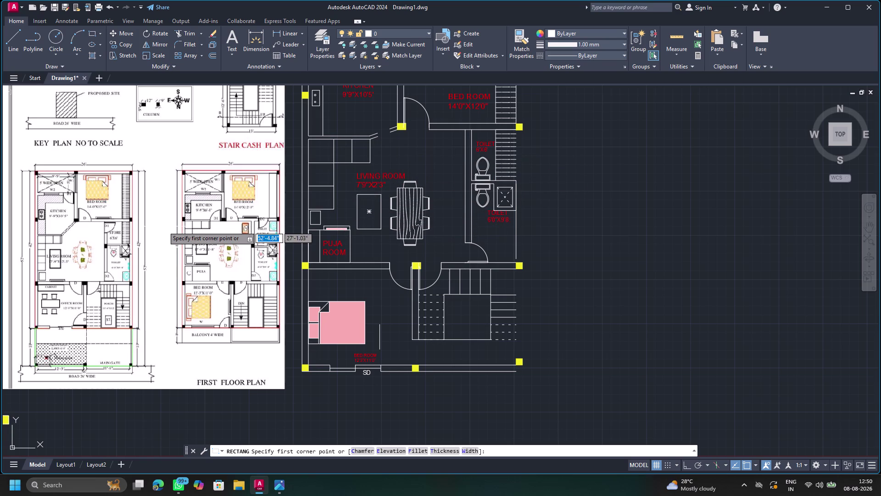
click(451, 132)
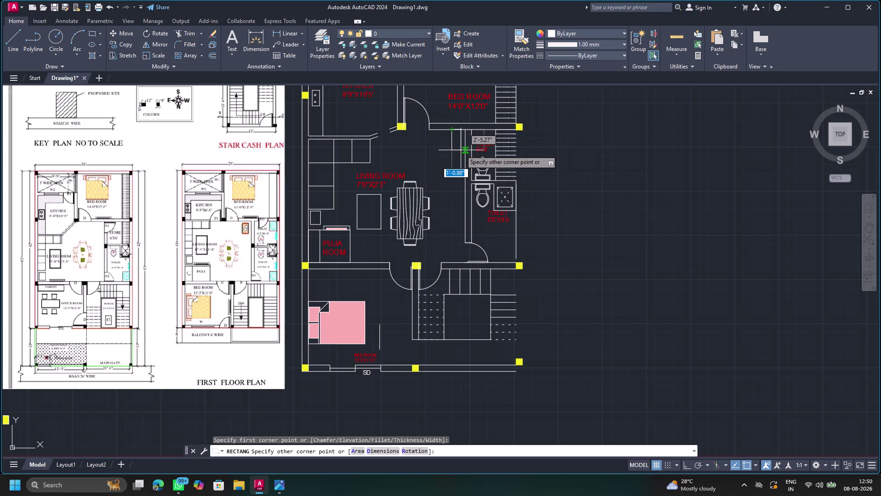
click(464, 140)
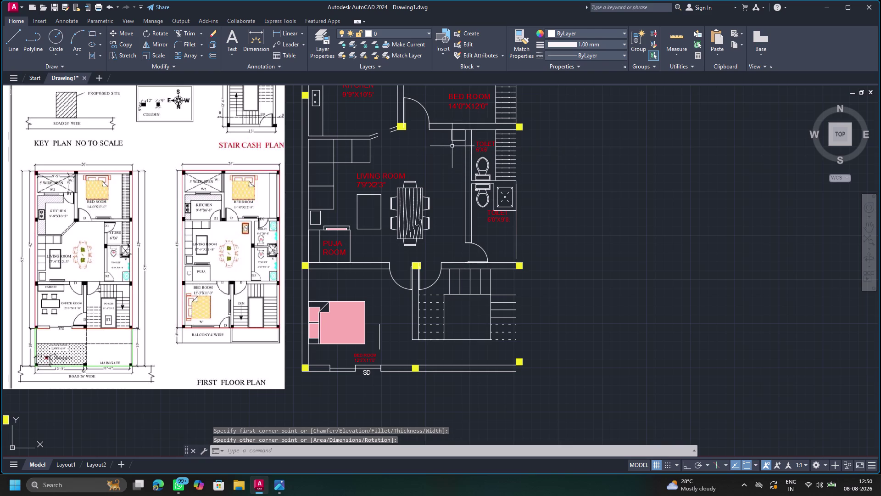
Undo the accidental grip reshape of the small square.
click(453, 140)
drag(453, 141, 450, 145)
click(449, 145)
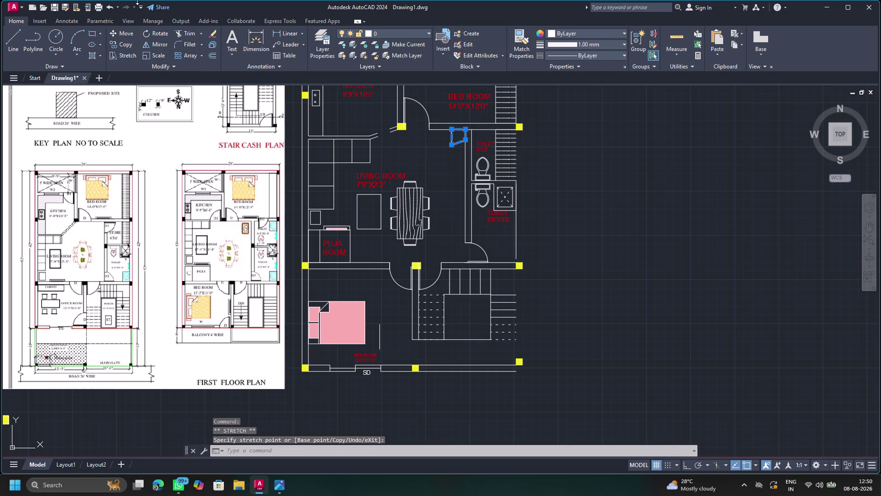
click(114, 7)
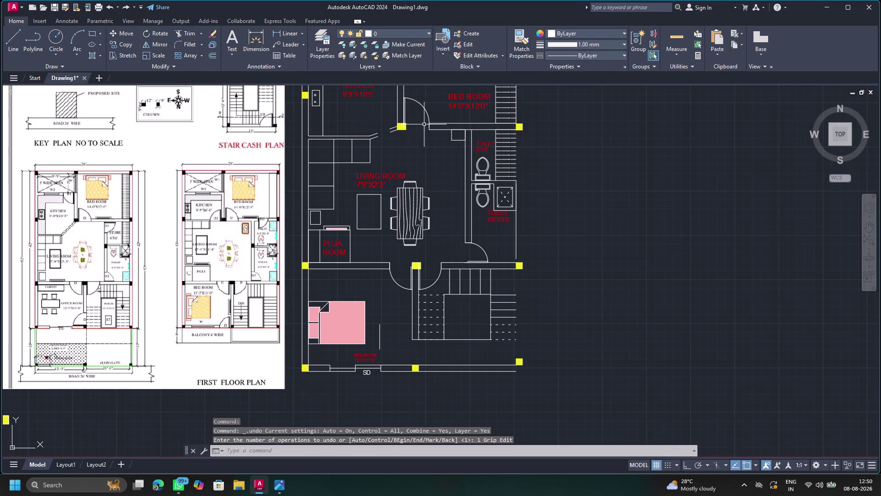
click(452, 135)
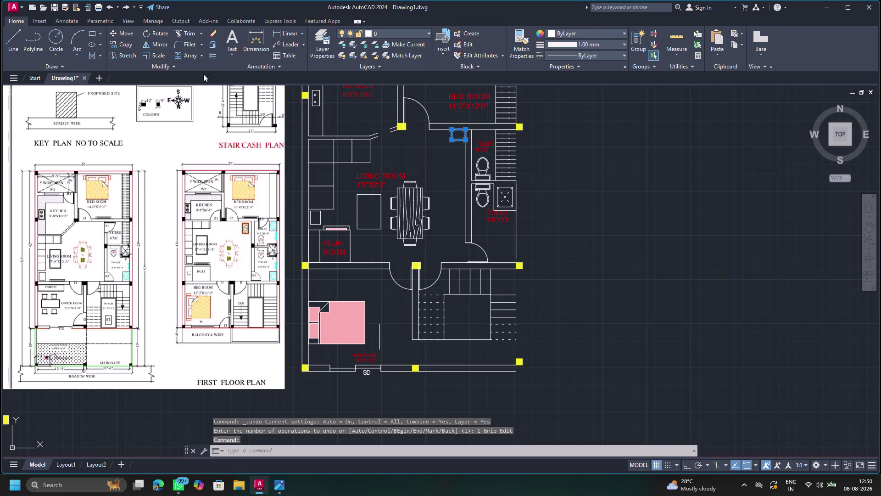
Move the small square slightly into place beside the toilet.
click(126, 32)
drag(452, 140, 448, 146)
click(446, 144)
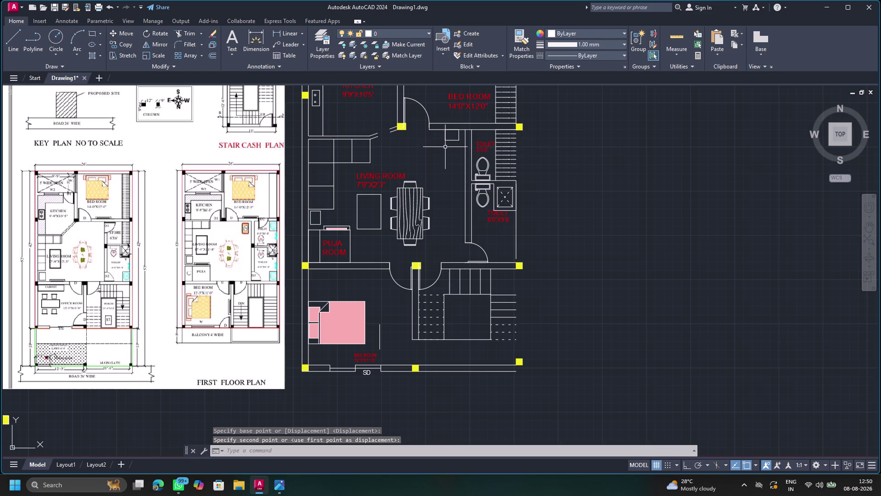
click(445, 140)
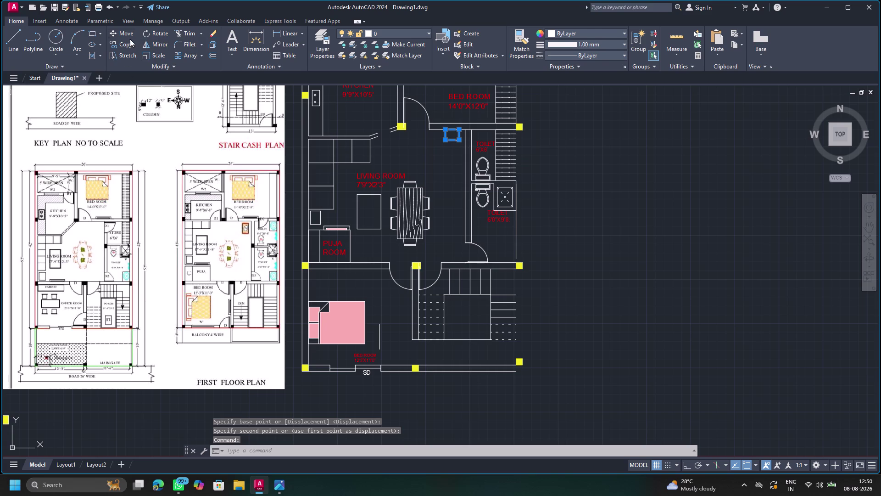
click(126, 33)
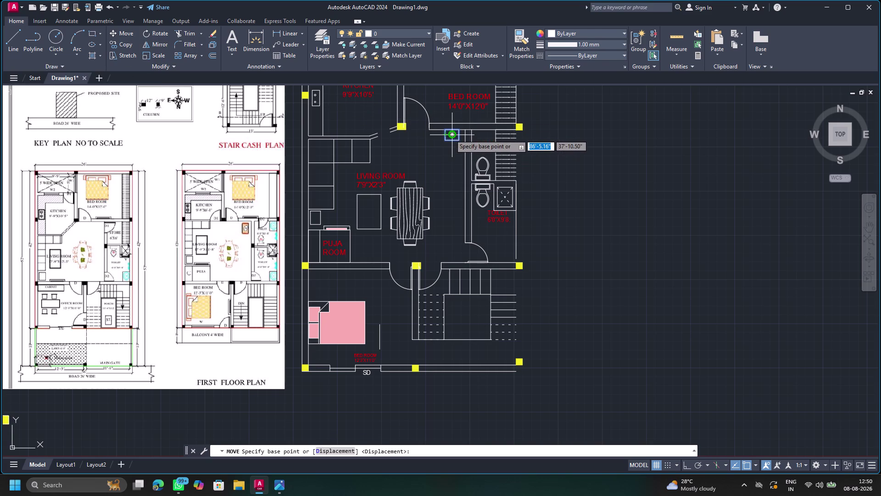
click(450, 134)
drag(453, 137, 453, 142)
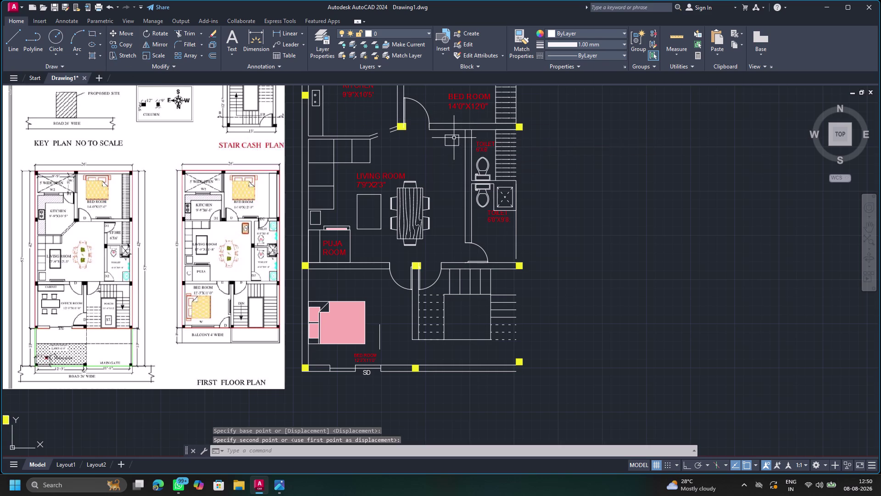
key(Escape)
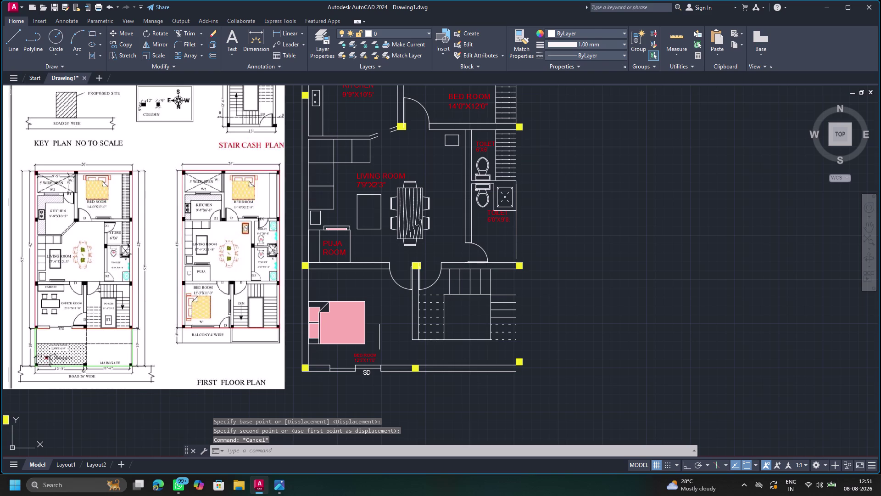
click(48, 41)
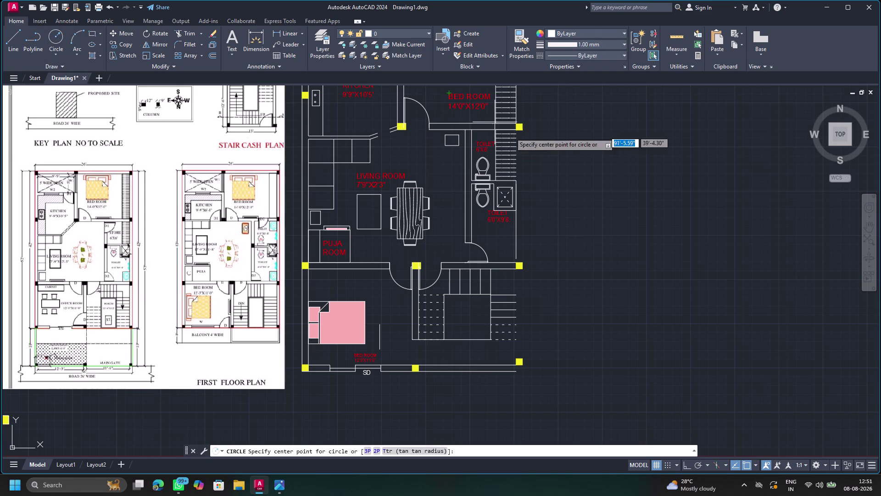
Draw a small circle centred inside the square fixture above the toilet.
scroll(up, 3)
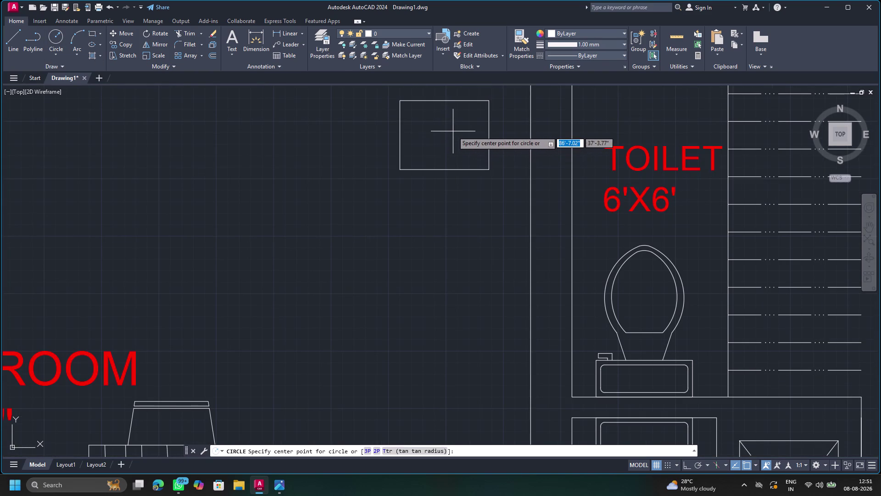
click(445, 134)
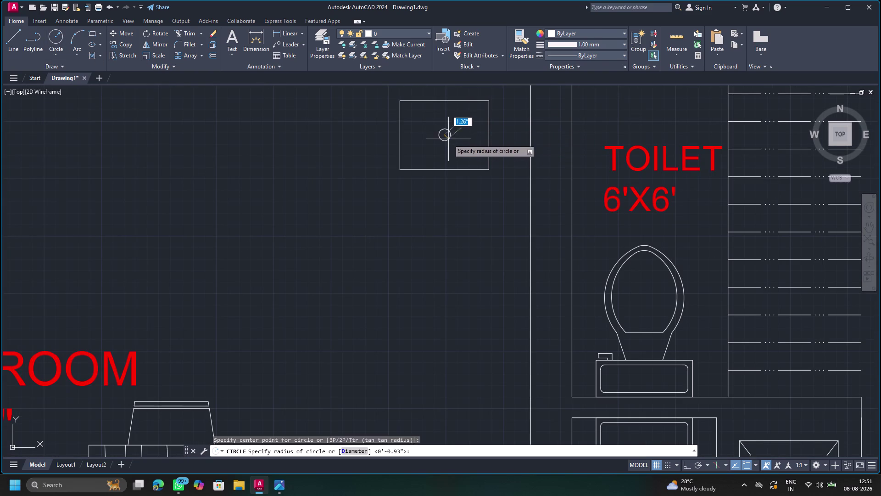
click(450, 144)
key(Escape)
scroll(down, 3)
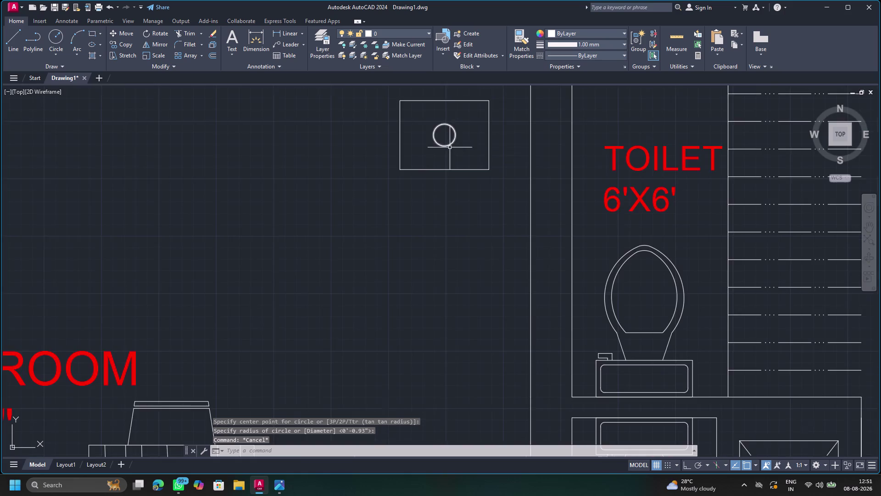
scroll(down, 3)
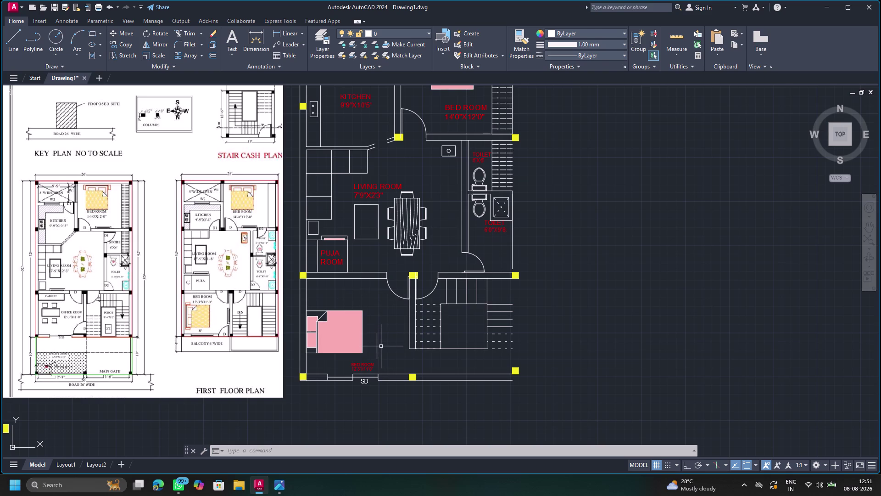
Move the bottom room's red label up just below PUJA ROOM.
click(368, 367)
drag(354, 364, 332, 287)
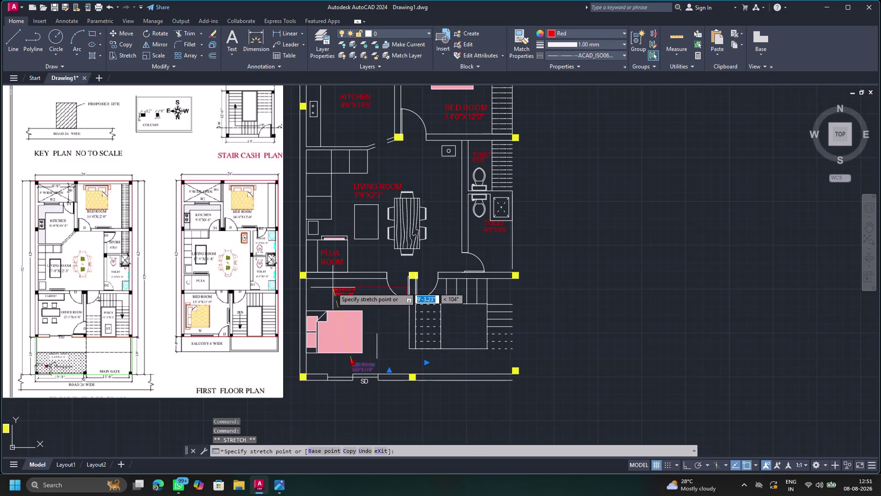
drag(332, 287, 331, 285)
click(330, 287)
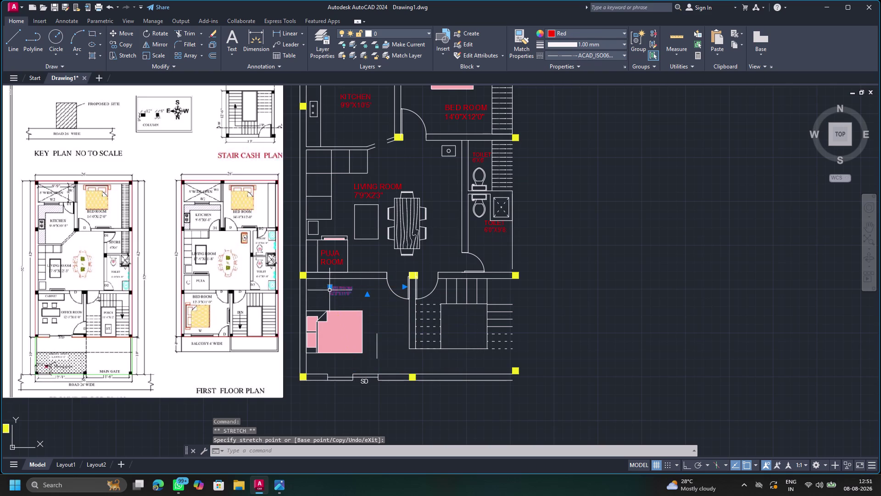
click(332, 298)
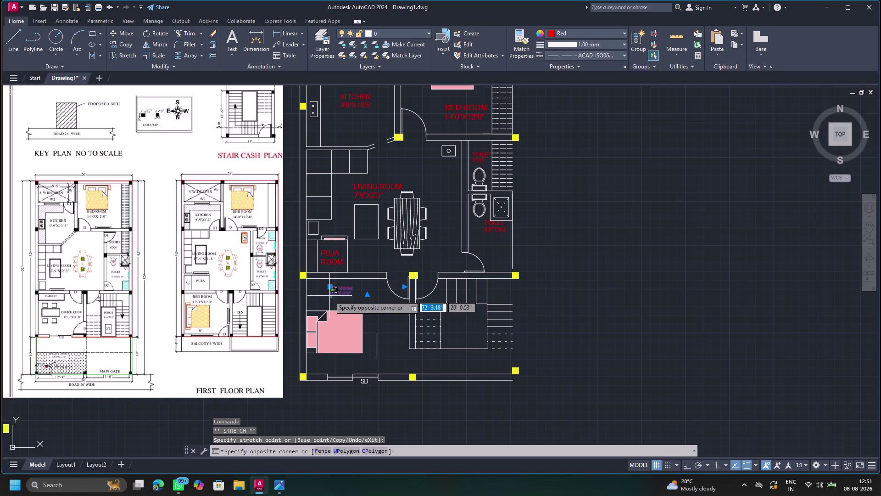
key(Escape)
click(331, 286)
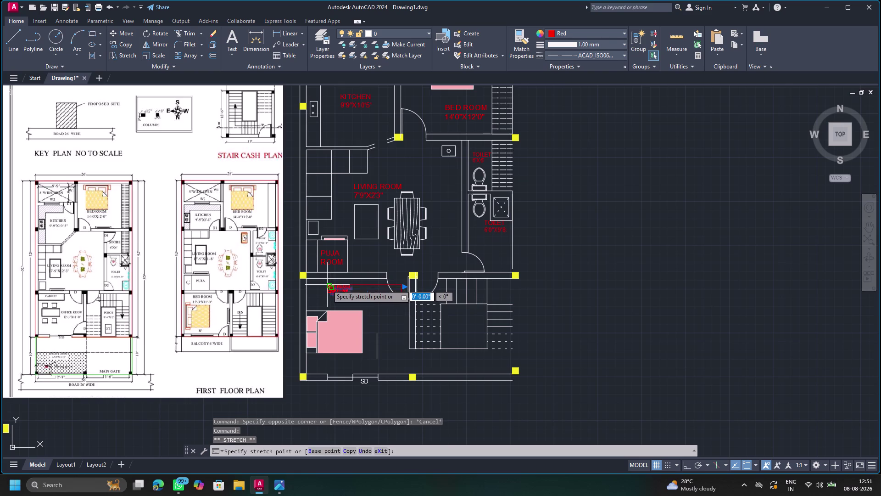
key(Escape)
key(Escape)
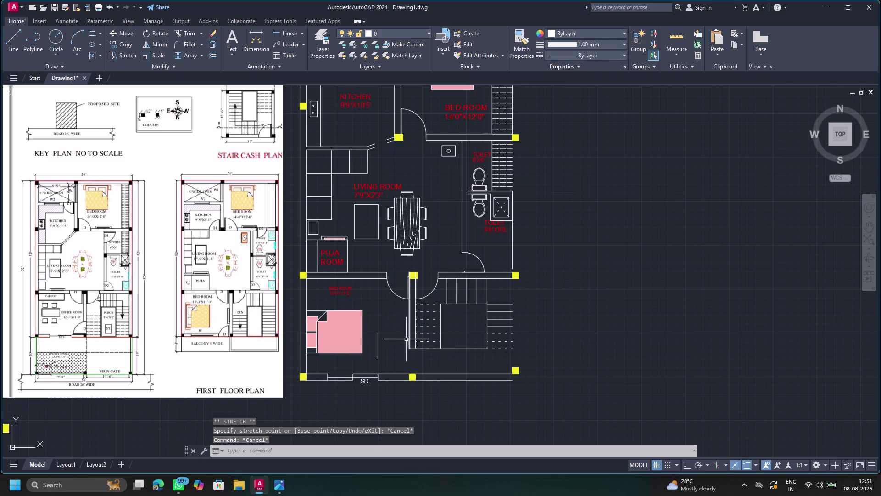
Erase the short vertical line right of the lower bedroom's bed, then zoom out.
click(377, 345)
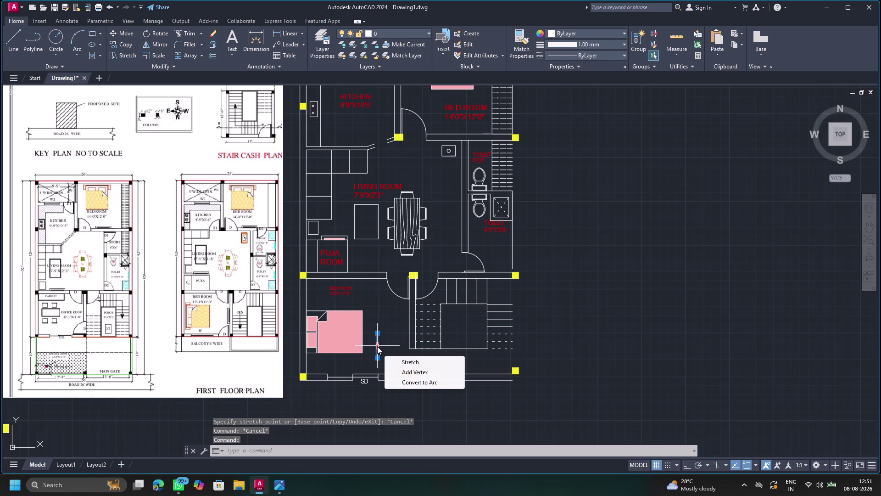
key(Delete)
key(Escape)
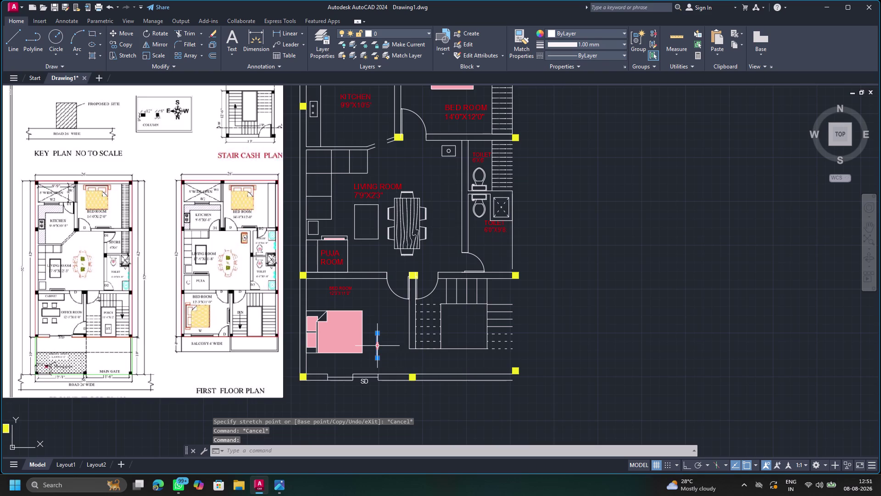
key(Delete)
scroll(down, 3)
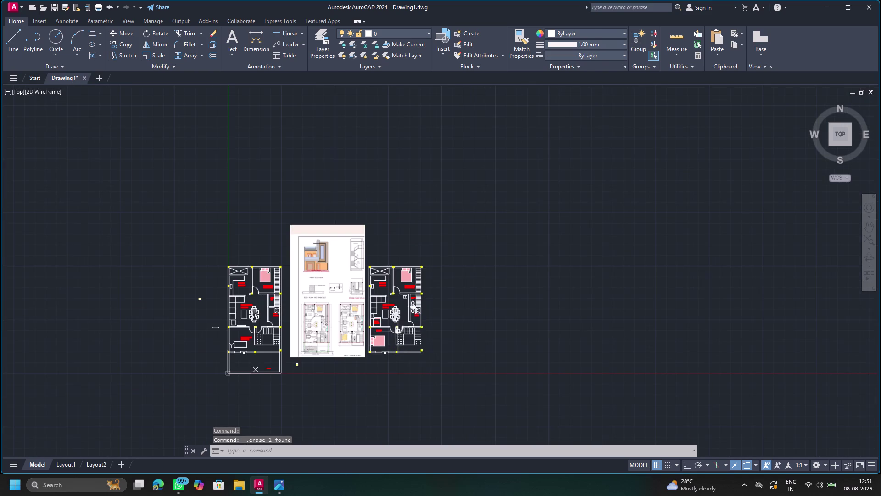
scroll(up, 3)
scroll(down, 3)
scroll(down, 3)
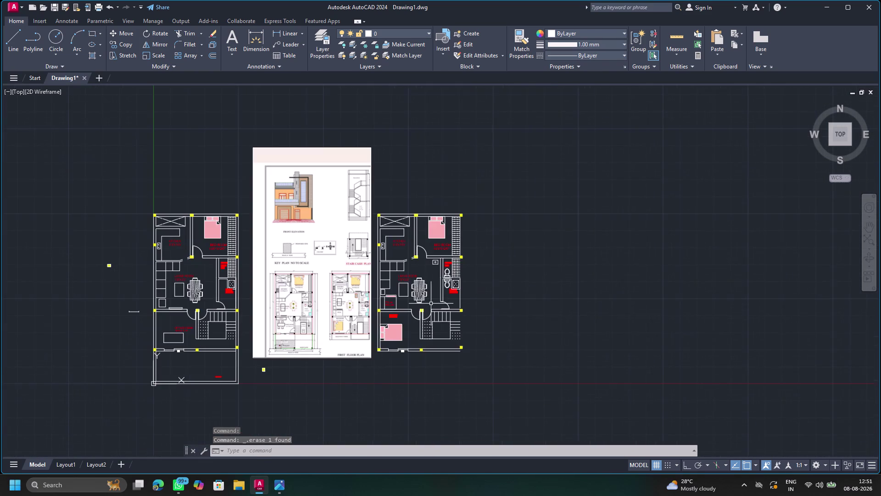
scroll(up, 3)
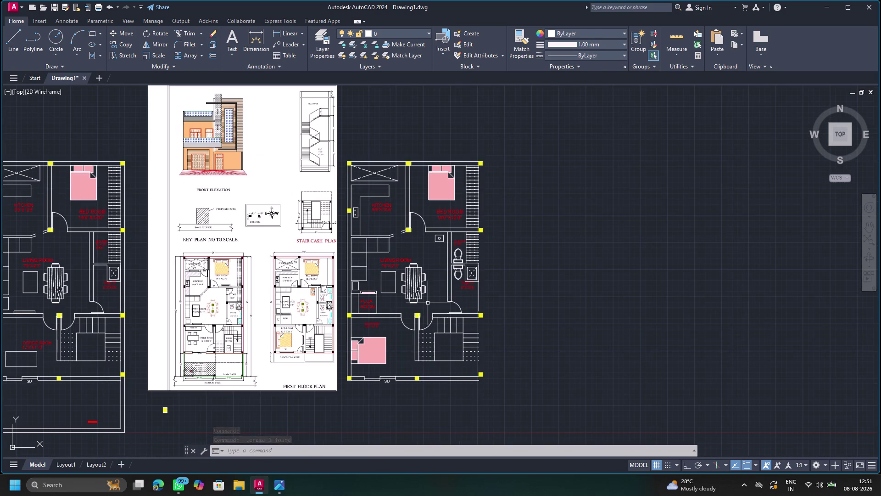
scroll(up, 3)
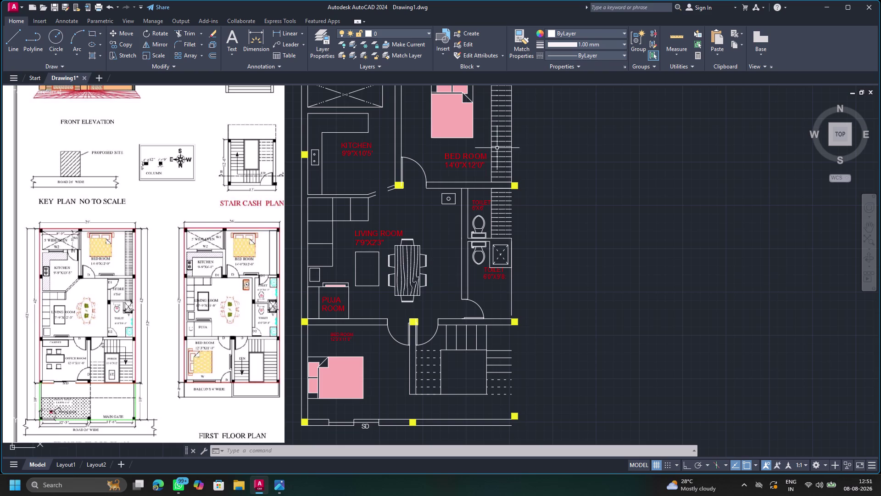
scroll(down, 3)
middle_drag(492, 144, 489, 146)
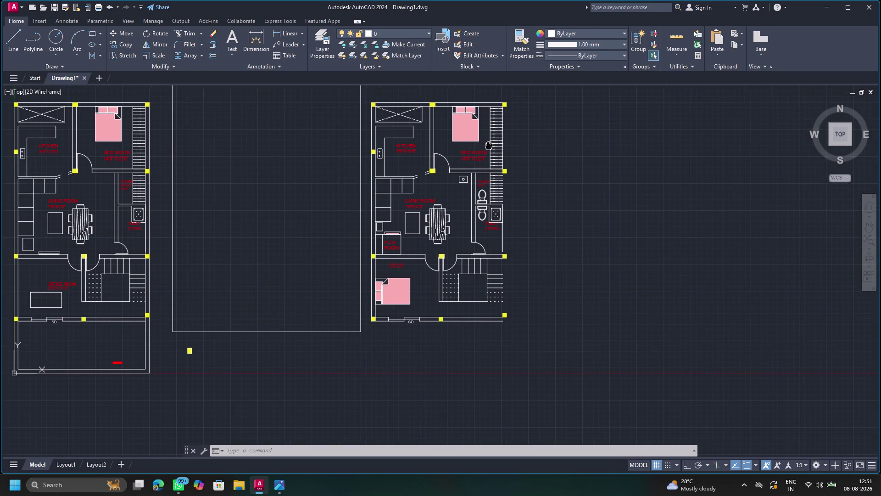
Trim away the stair lines crossing into the bedroom.
middle_drag(489, 145, 458, 162)
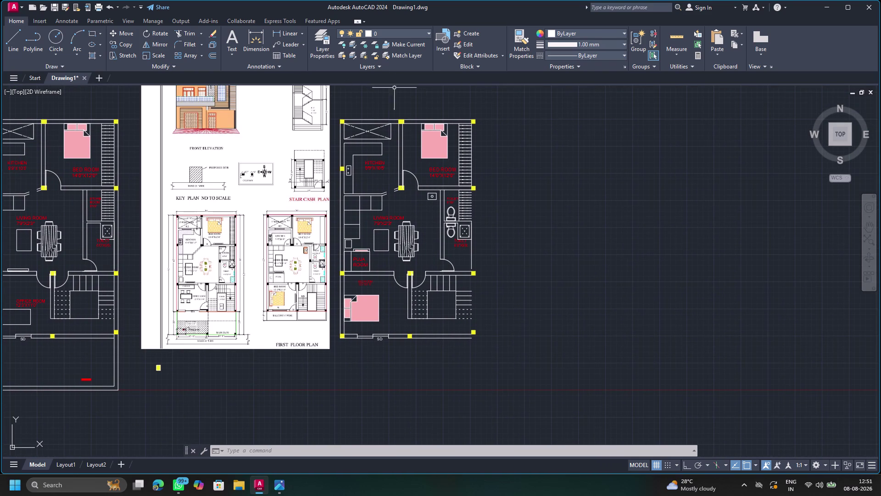
click(200, 35)
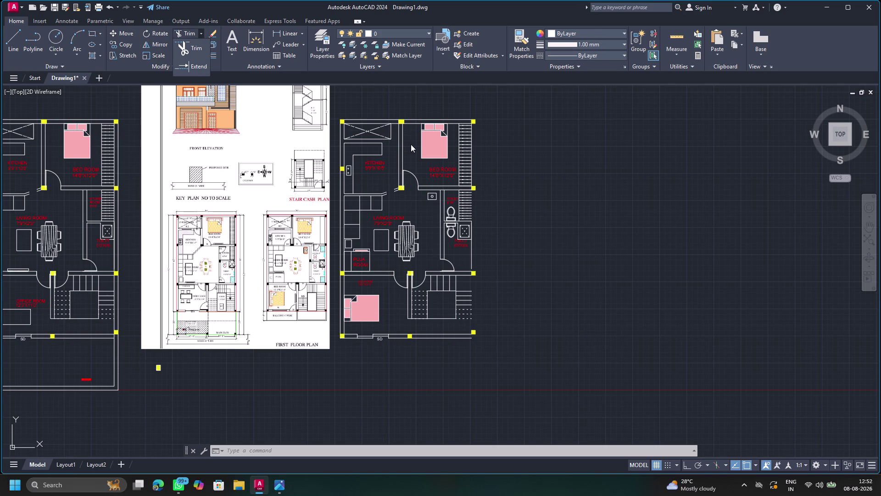
click(187, 44)
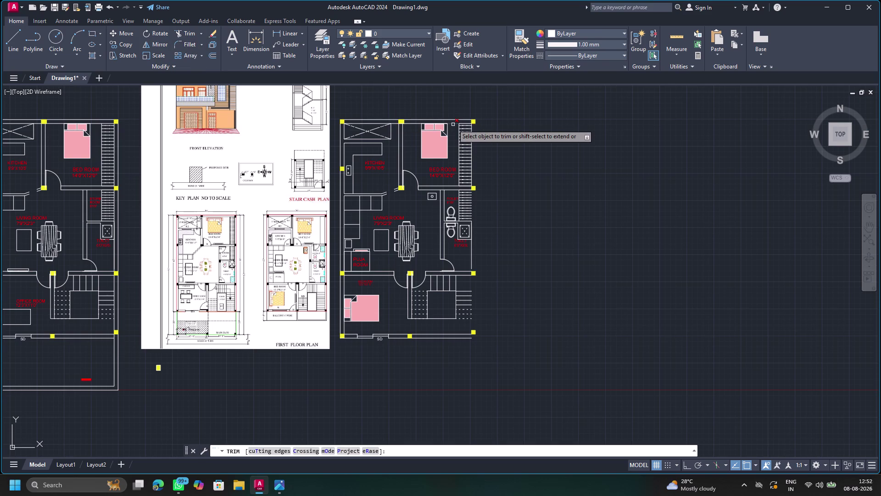
scroll(up, 3)
drag(465, 116, 454, 340)
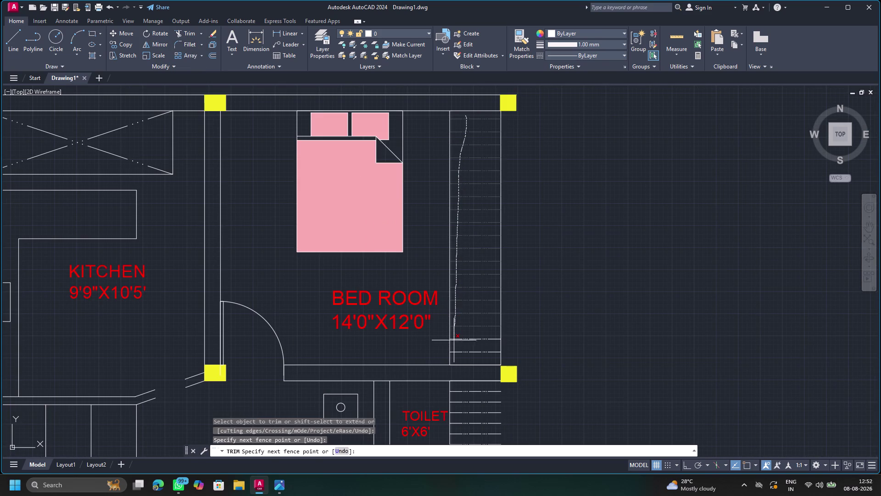
drag(454, 340, 455, 352)
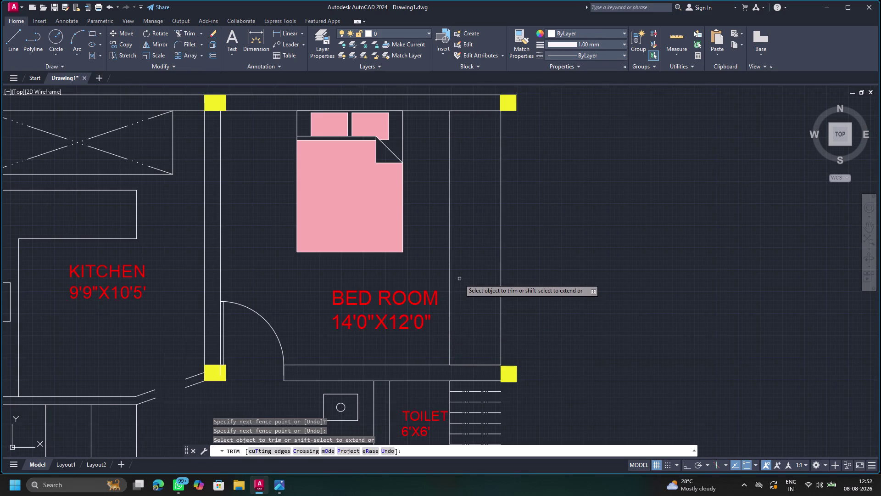
scroll(down, 3)
scroll(down, 3)
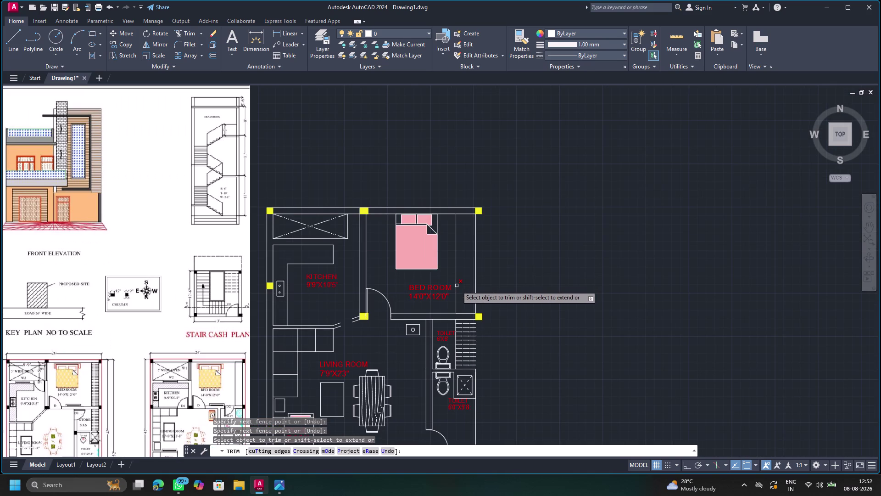
Trim the leftover stair line pieces beside the upper toilet.
middle_drag(457, 285, 462, 161)
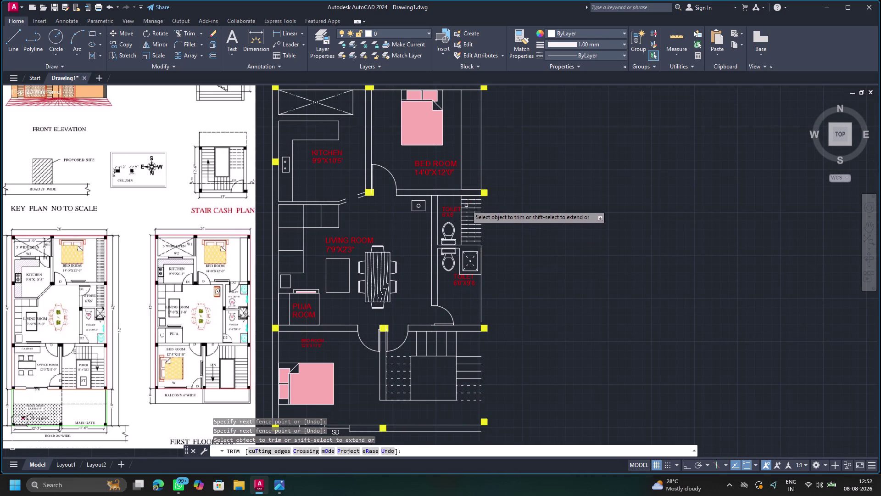
drag(467, 199, 467, 233)
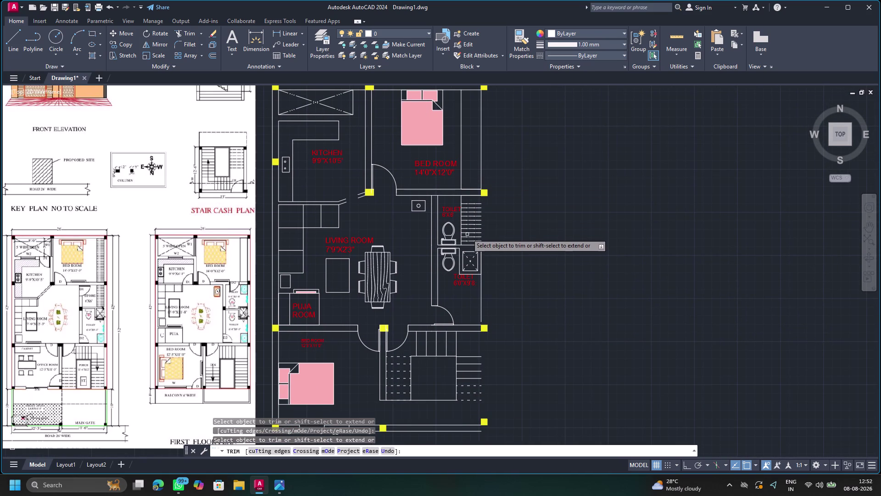
drag(467, 233, 467, 230)
drag(465, 201, 469, 243)
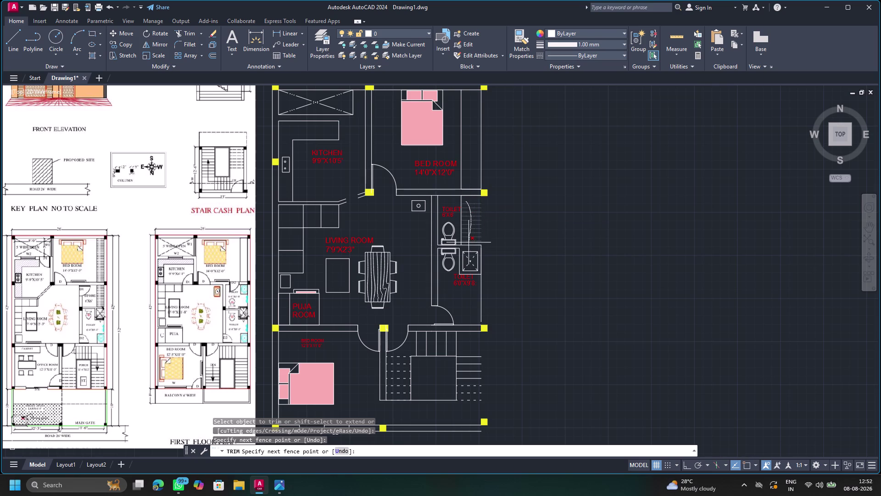
drag(468, 243, 467, 242)
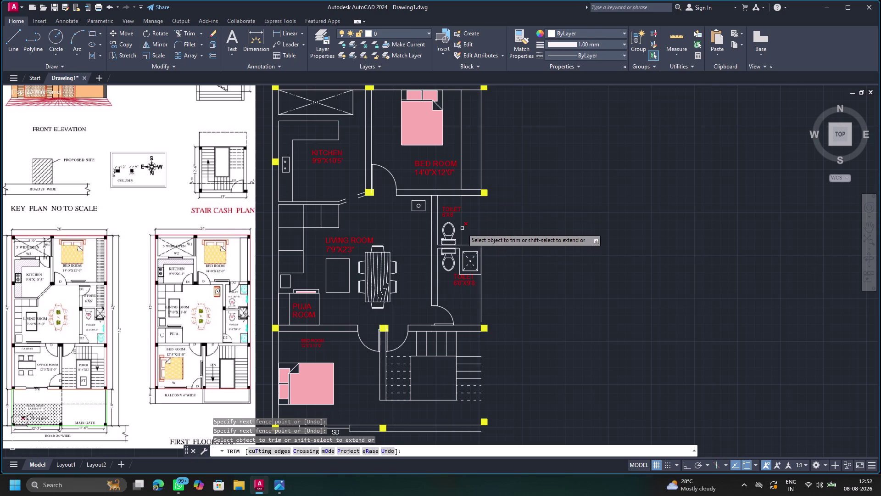
click(462, 229)
key(Escape)
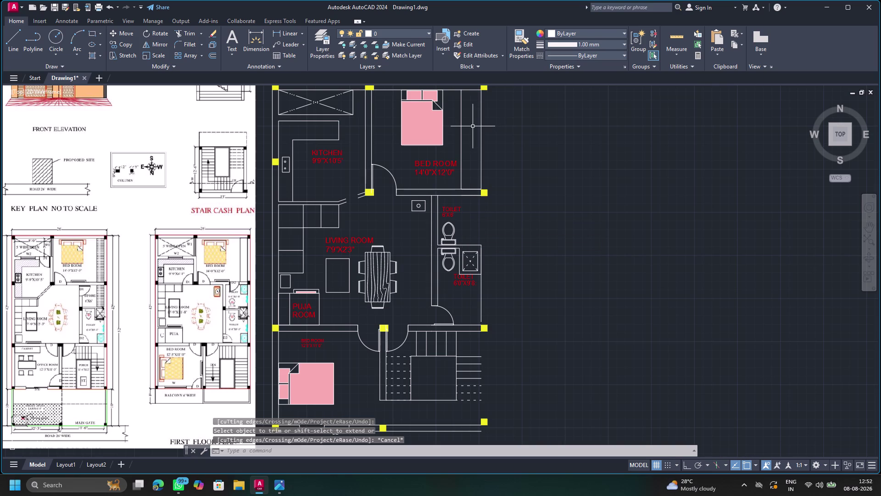
Extend the toilet wall line to its boundary.
key(Escape)
key(e)
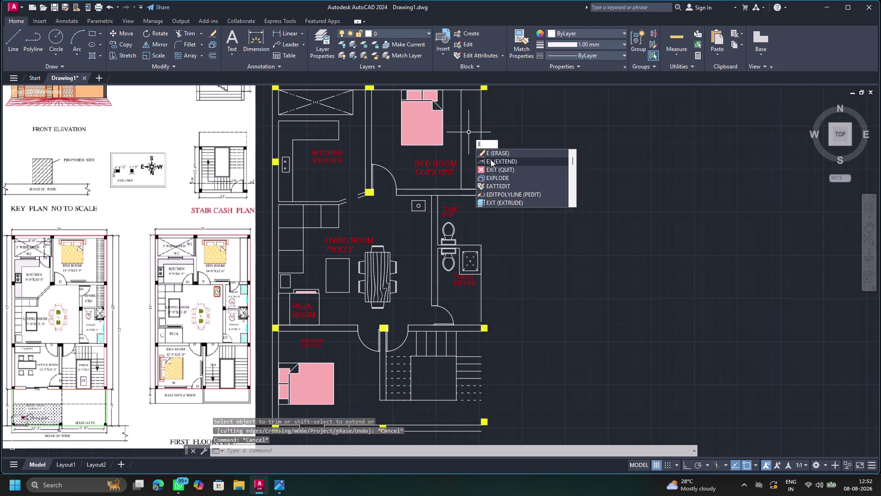
click(490, 159)
click(480, 161)
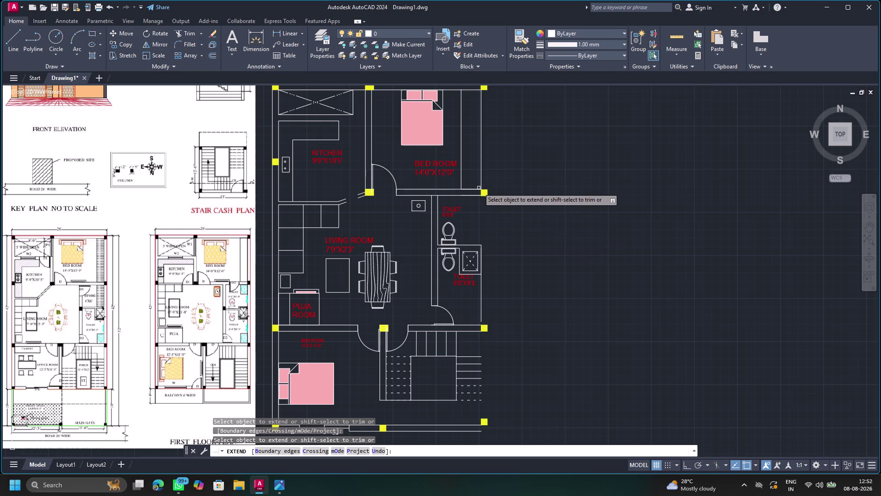
click(482, 178)
key(Escape)
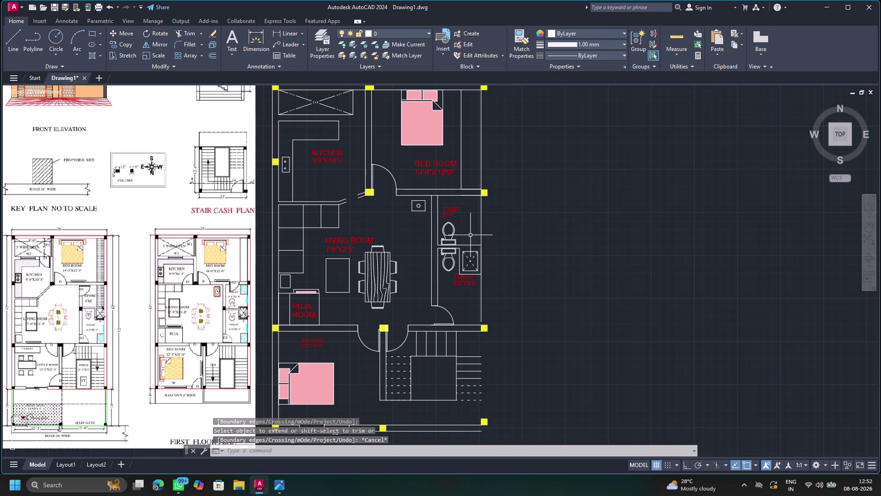
scroll(up, 3)
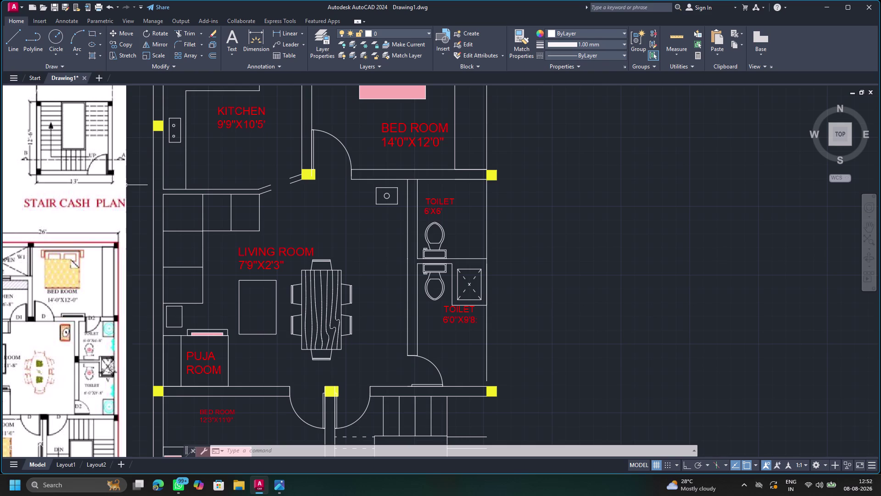
Draw a short vertical wall line below the bedroom door; the trim attempt is cancelled.
click(15, 48)
click(455, 166)
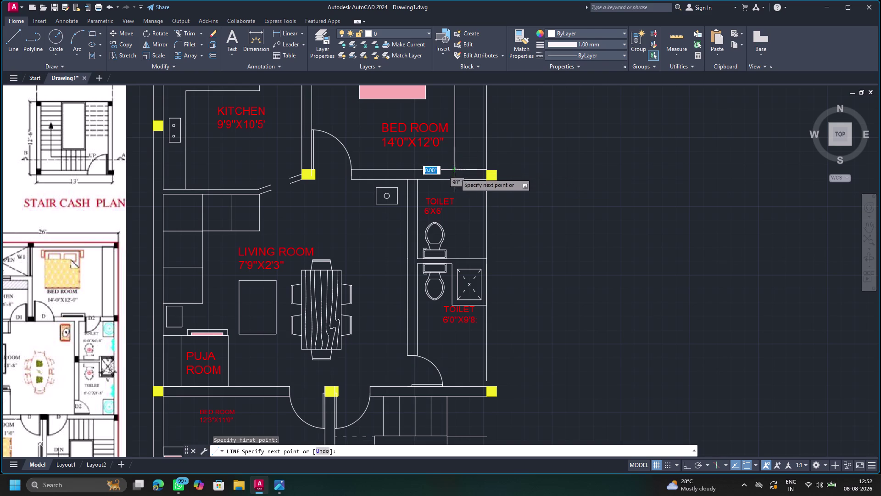
click(456, 181)
key(Escape)
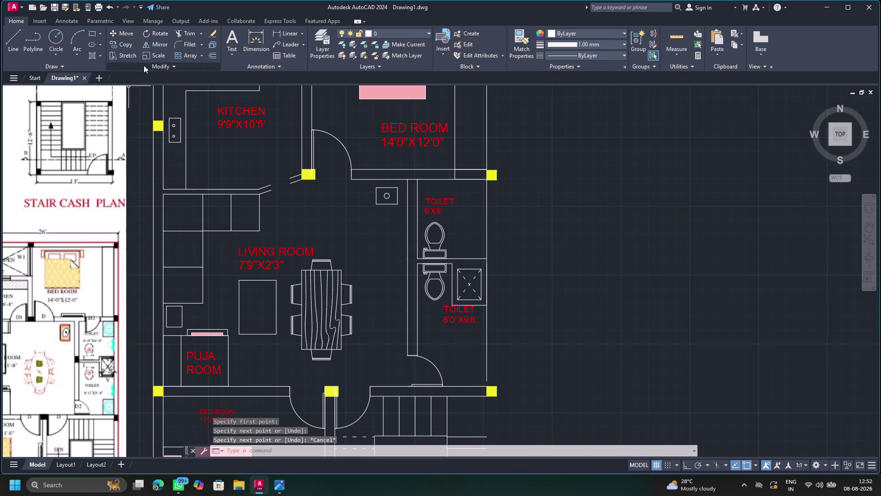
click(181, 35)
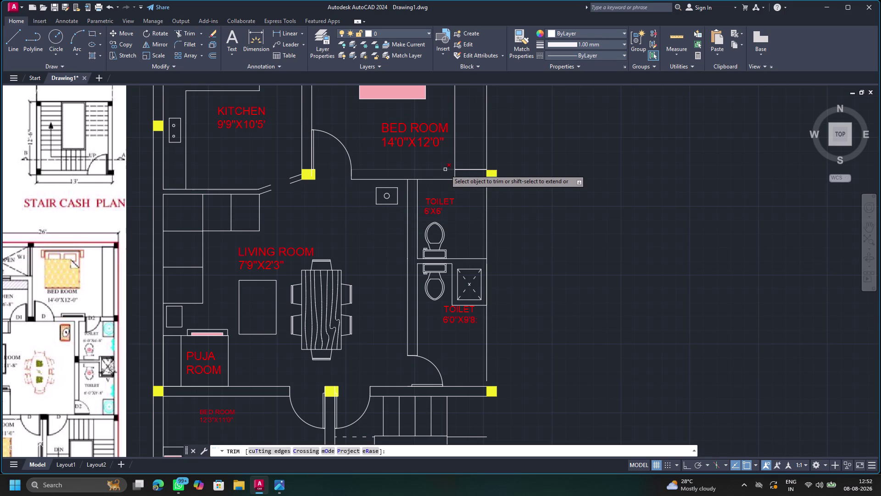
key(Escape)
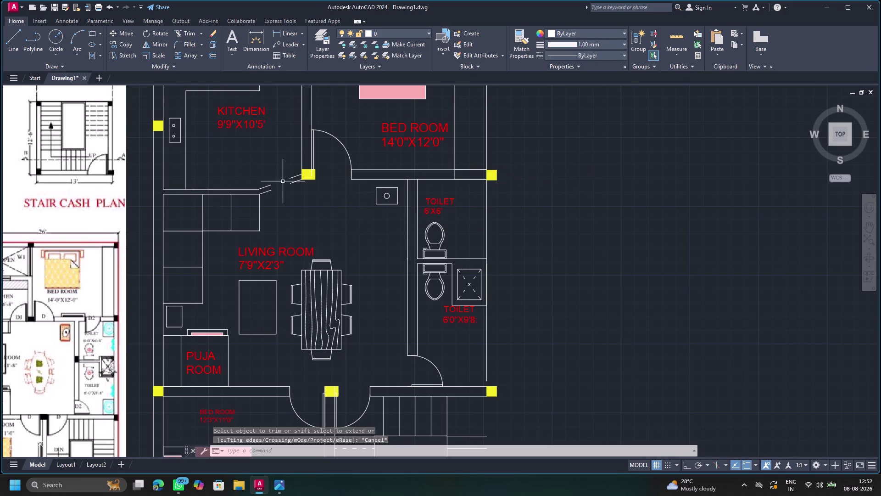
Draw a second wall line below the bedroom and trim away the stray wall segments.
click(12, 32)
click(421, 167)
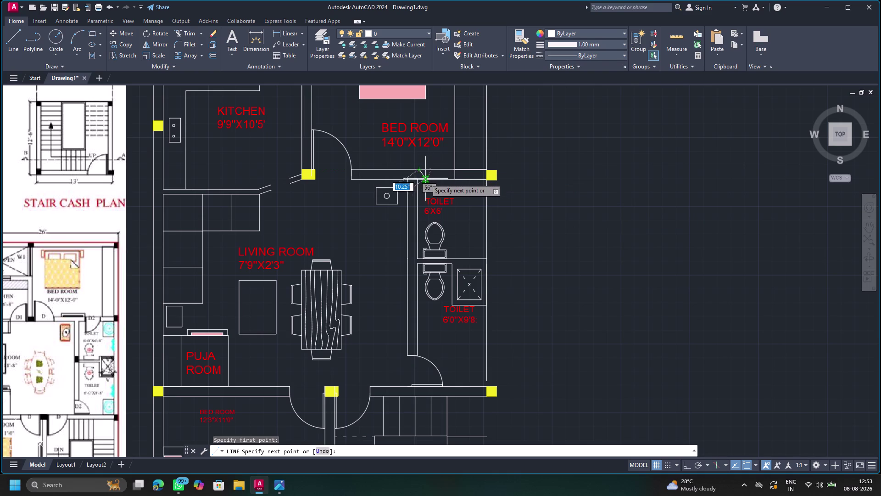
click(420, 180)
key(Escape)
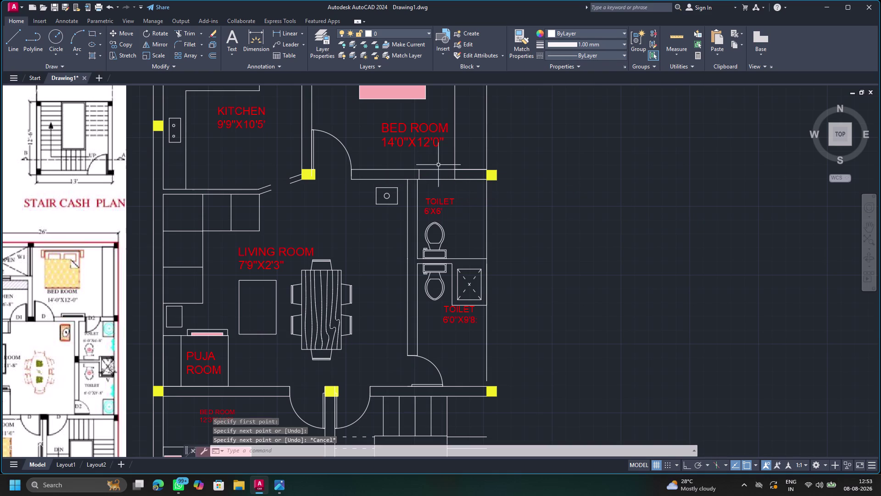
click(187, 32)
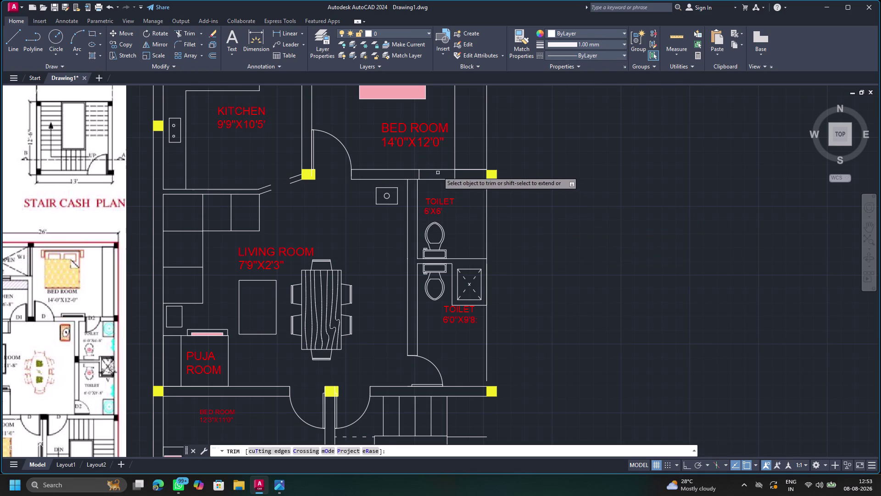
drag(438, 162, 445, 188)
key(Escape)
scroll(down, 3)
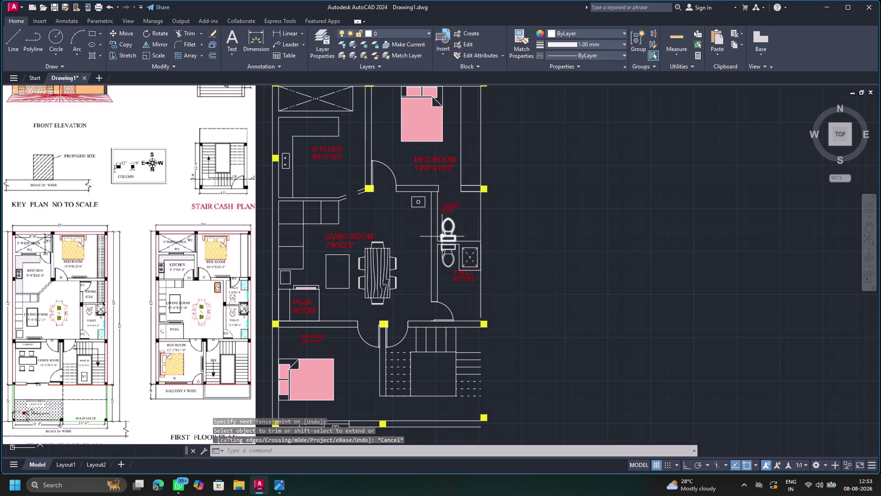
key(Escape)
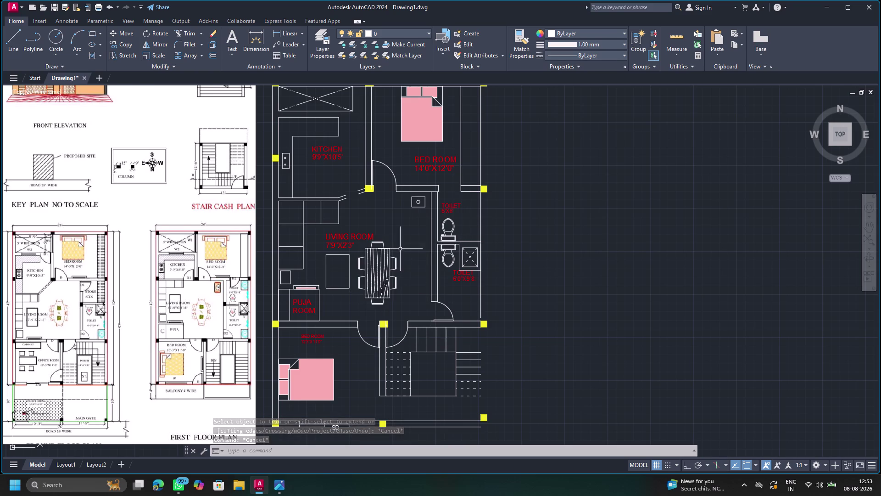
Zoom and pan to centre the living room and puja room in view.
scroll(down, 3)
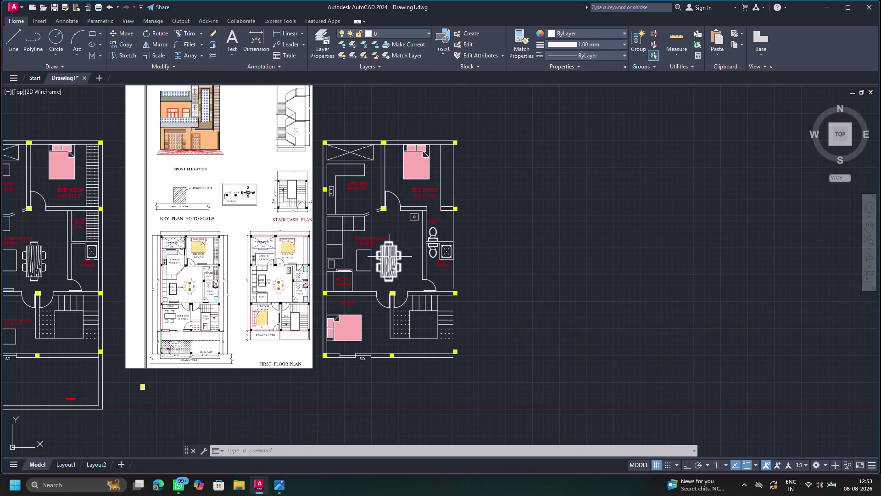
scroll(down, 3)
scroll(up, 3)
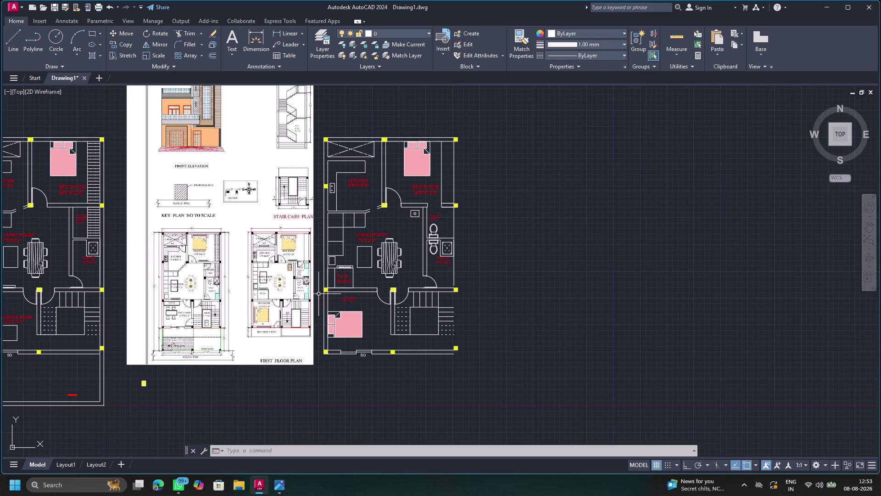
scroll(up, 3)
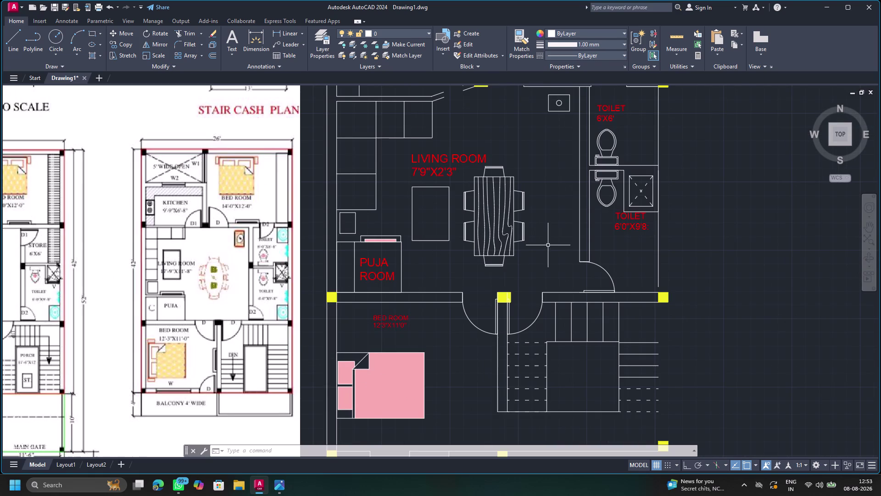
middle_drag(535, 241, 501, 249)
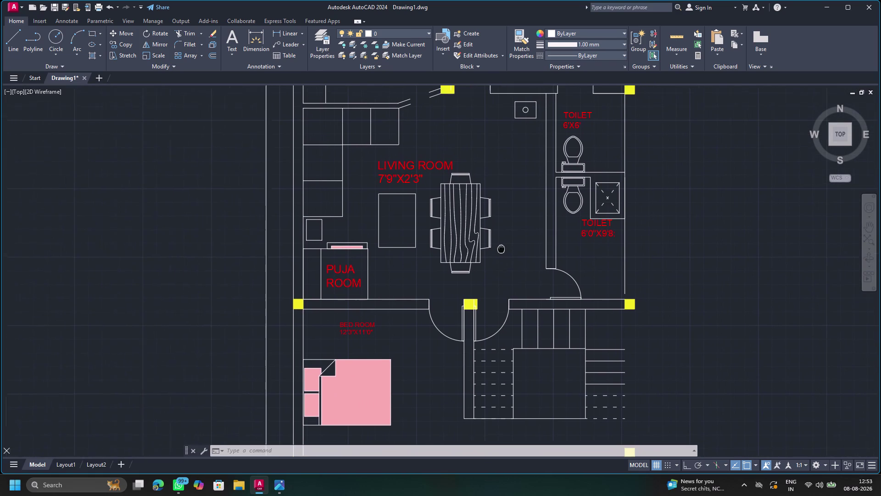
middle_drag(501, 249, 496, 251)
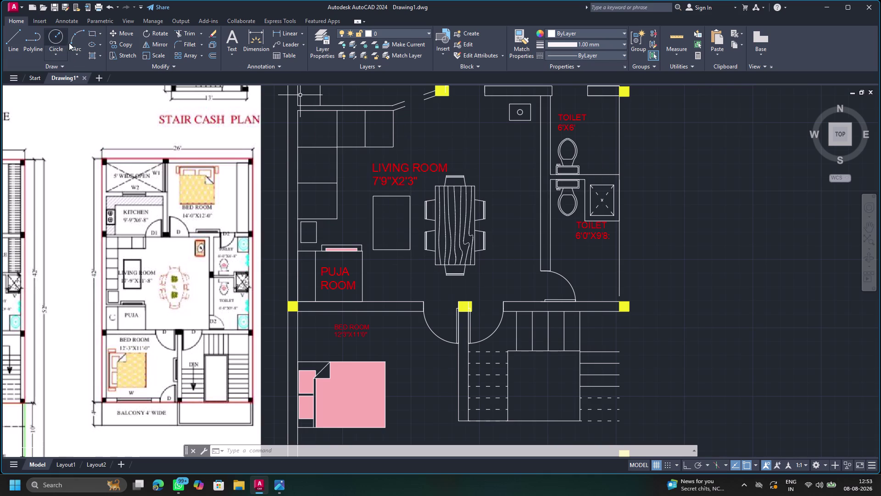
Draw the basin outline lines near the lower toilet corner, running down toward the wall.
click(92, 33)
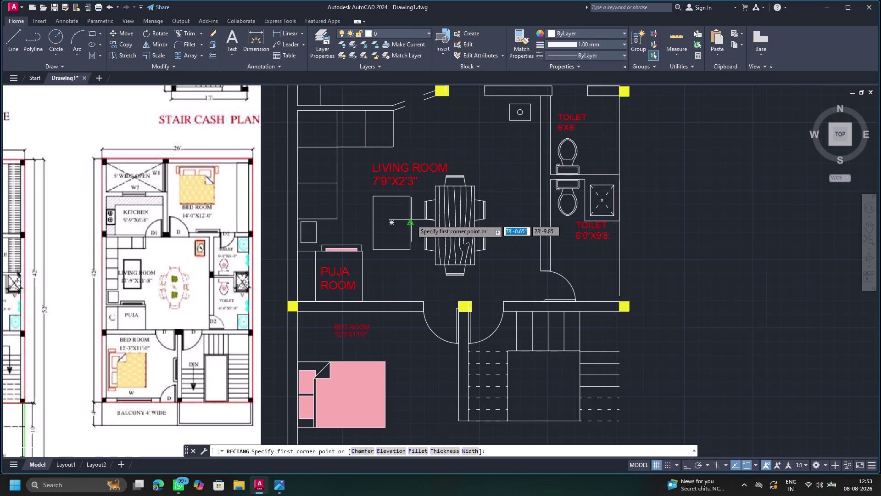
key(Escape)
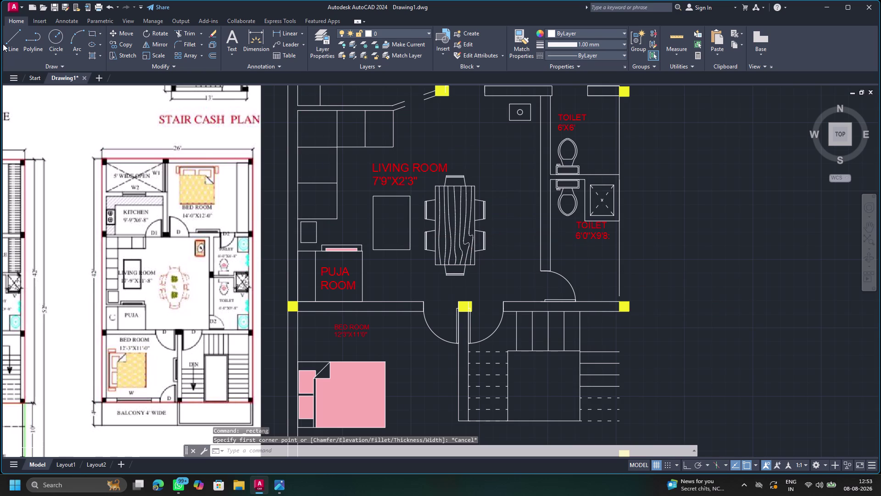
click(6, 37)
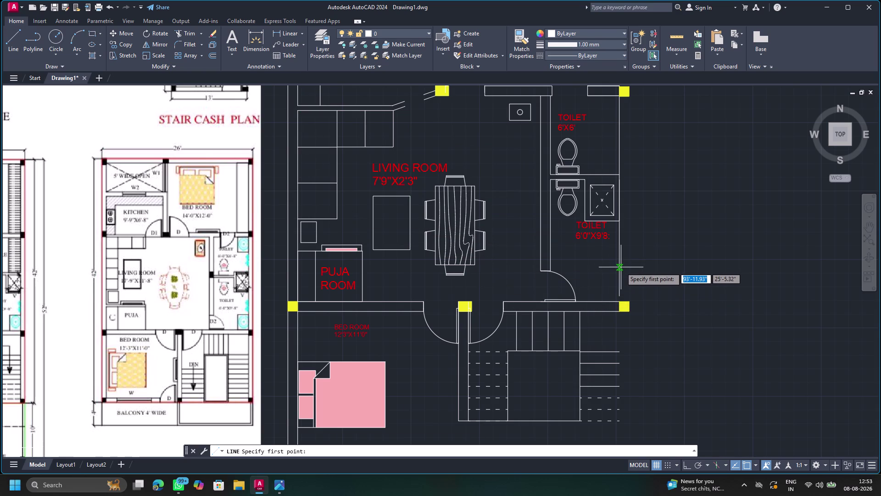
click(618, 260)
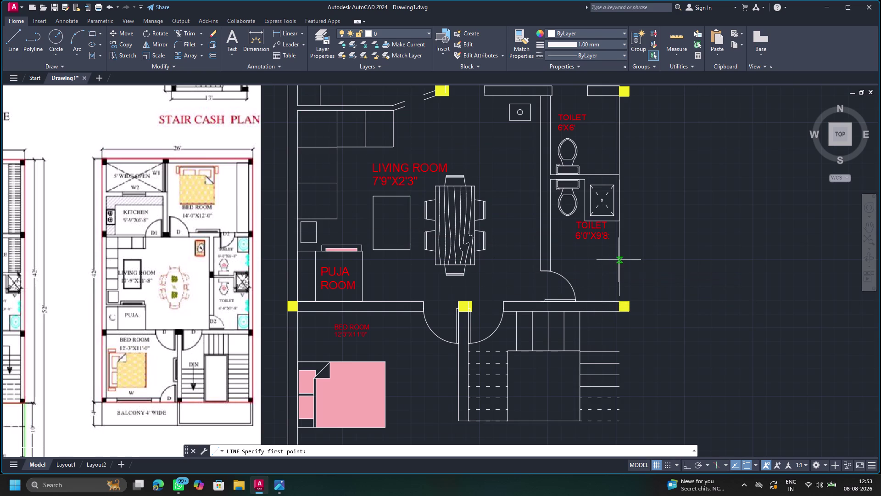
click(593, 260)
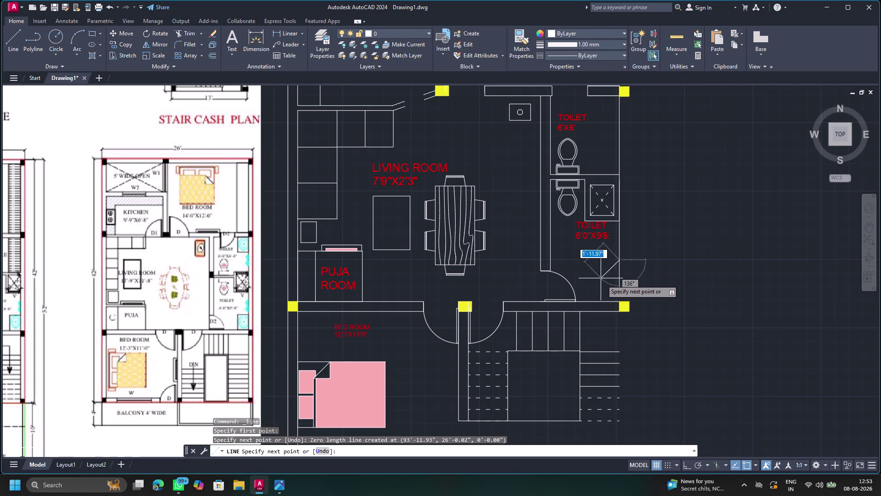
click(593, 260)
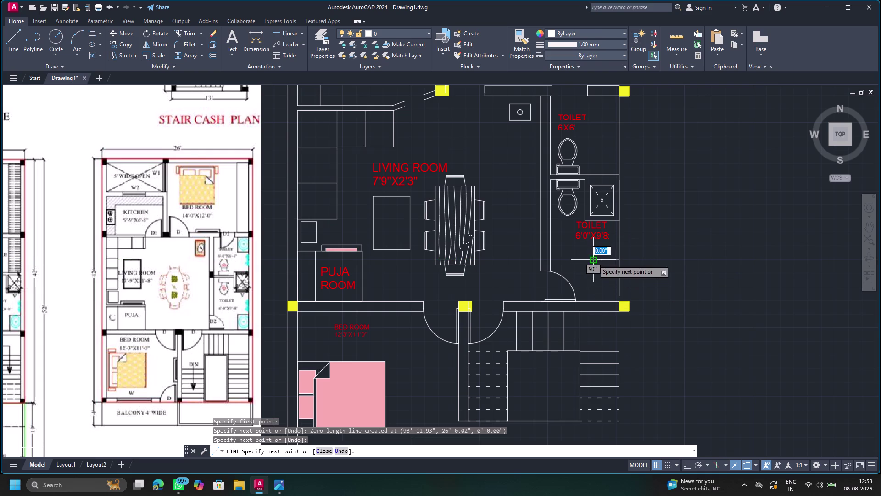
click(594, 304)
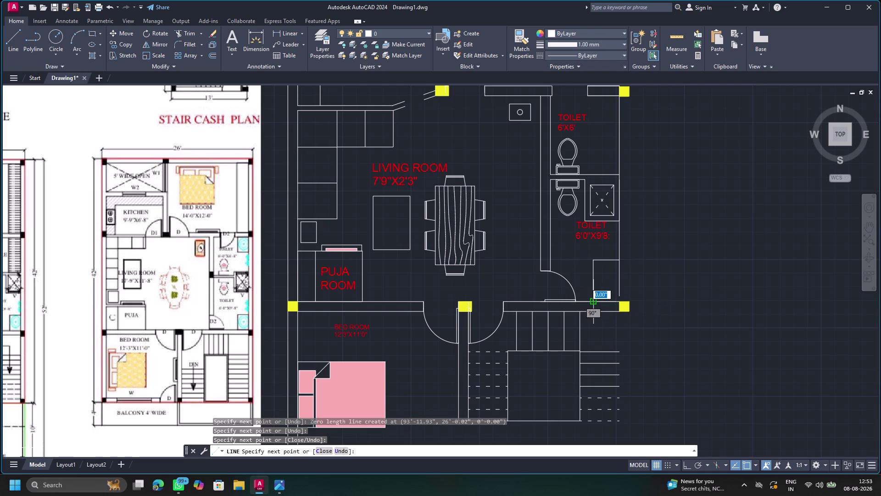
key(Escape)
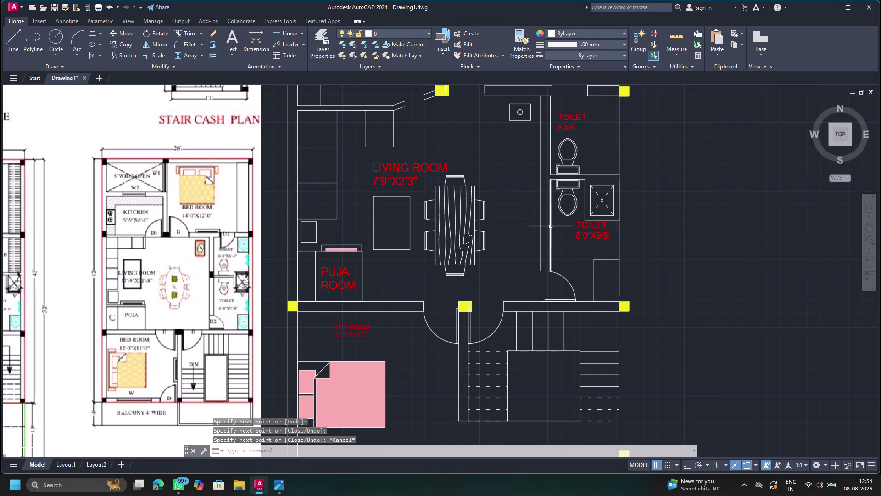
Extend the outline to the wall and draw the round basin circle in the corner.
key(e)
click(601, 252)
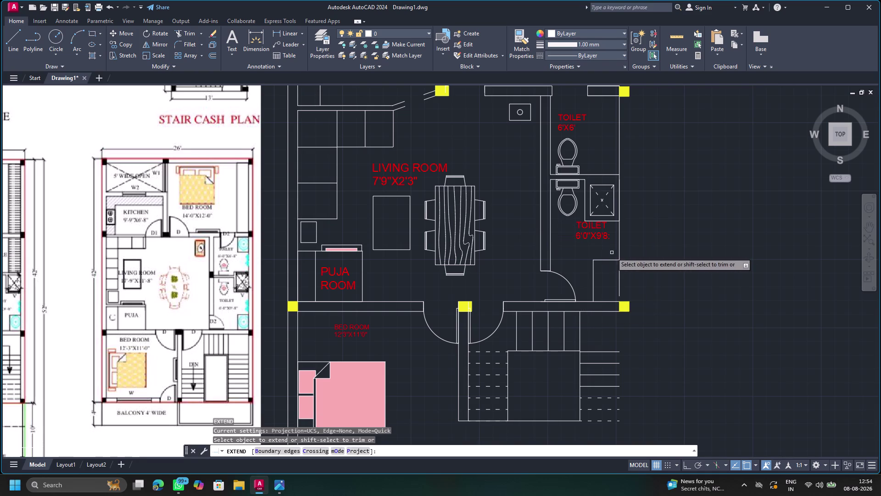
click(620, 271)
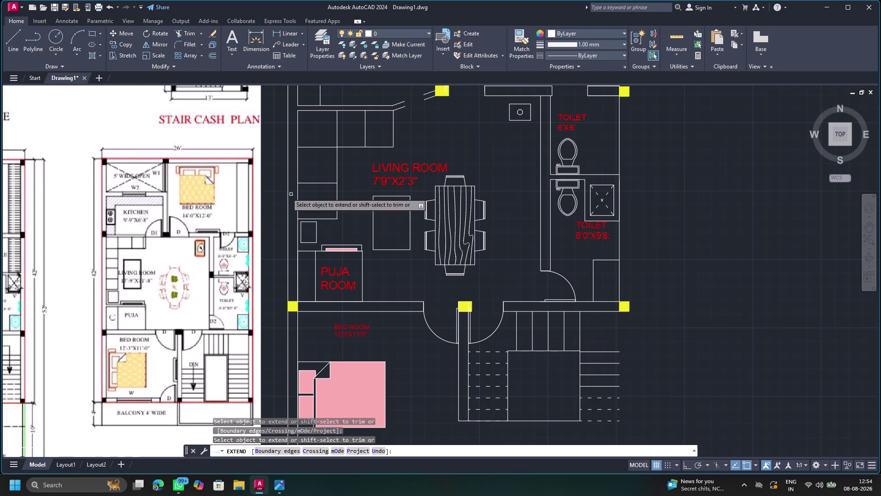
click(49, 38)
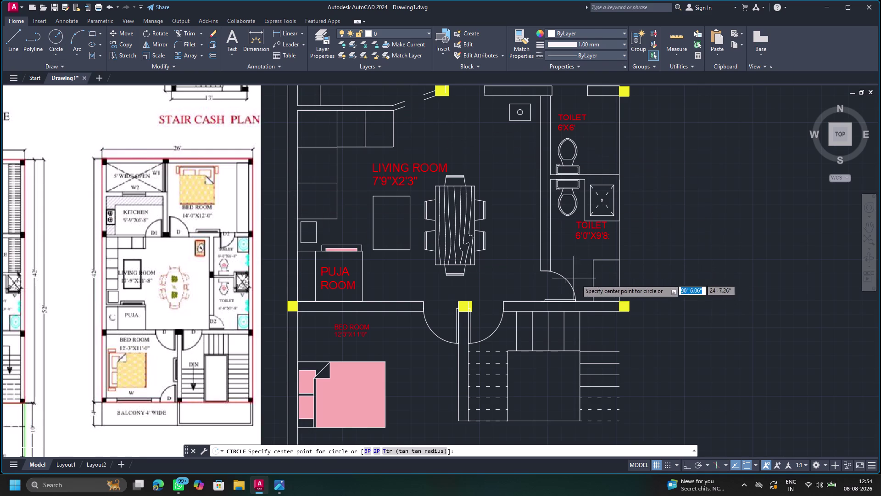
click(606, 279)
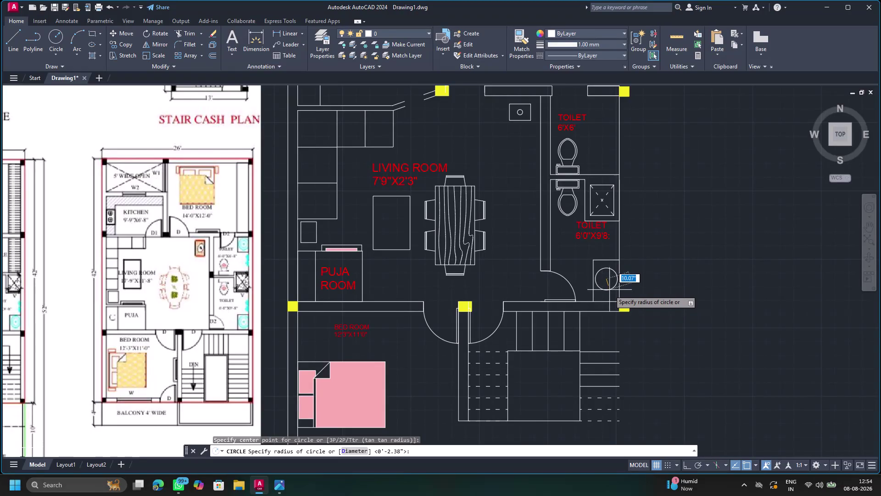
click(609, 289)
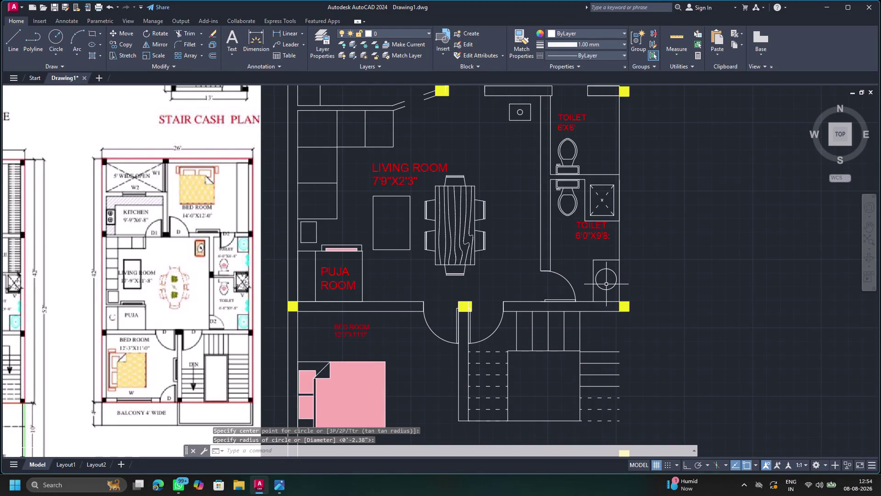
key(Escape)
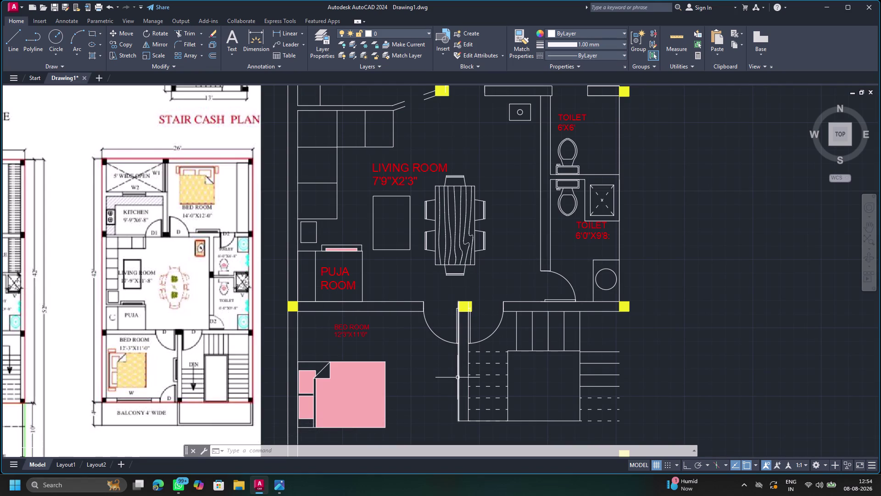
Select the kitchen door swing and delete it.
scroll(down, 3)
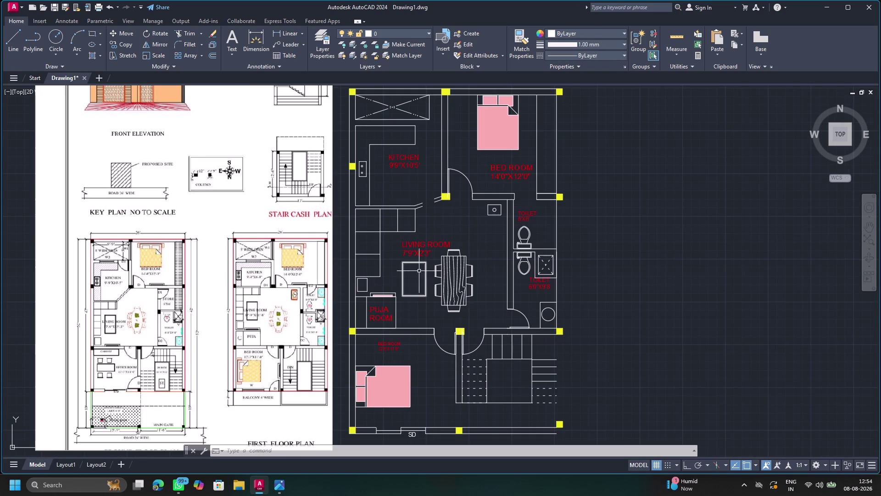
click(419, 203)
click(418, 209)
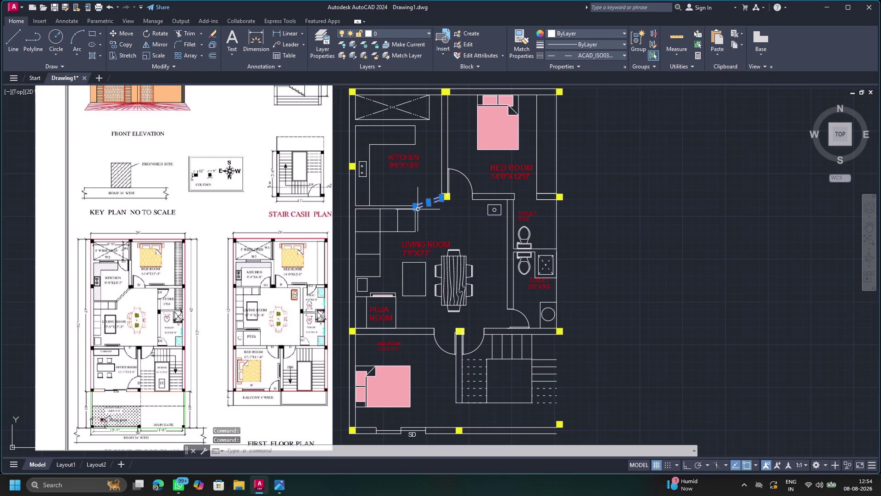
key(Delete)
scroll(up, 3)
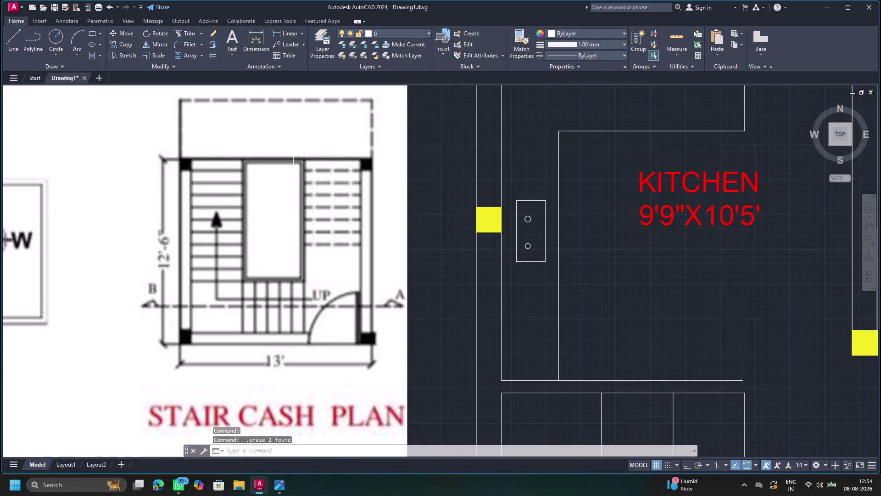
scroll(down, 3)
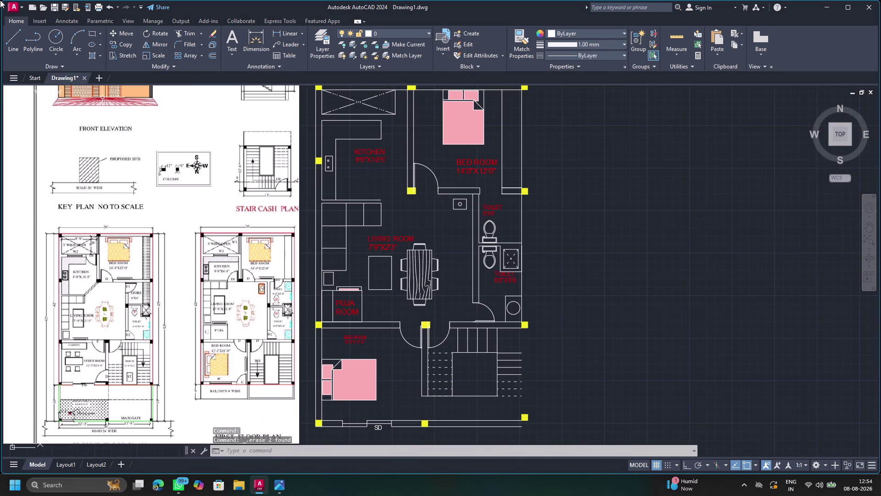
Draw short wall line segments at the kitchen counter corner.
click(14, 37)
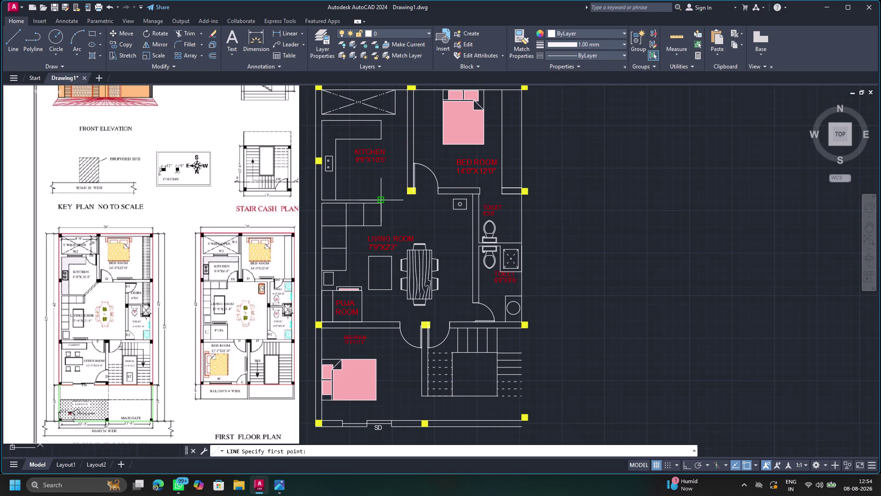
scroll(up, 3)
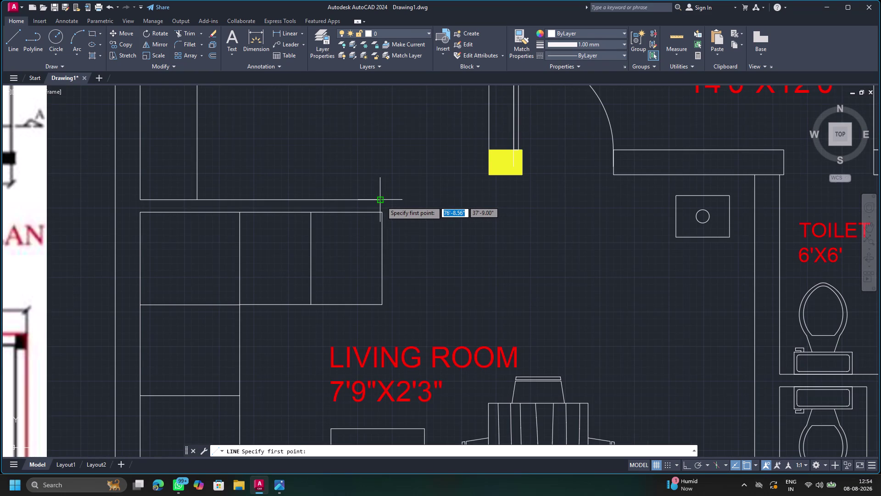
click(383, 211)
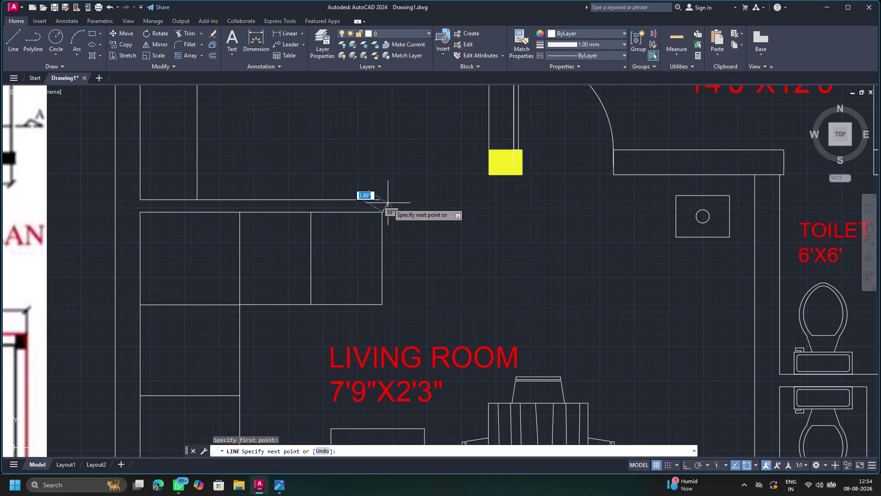
click(384, 199)
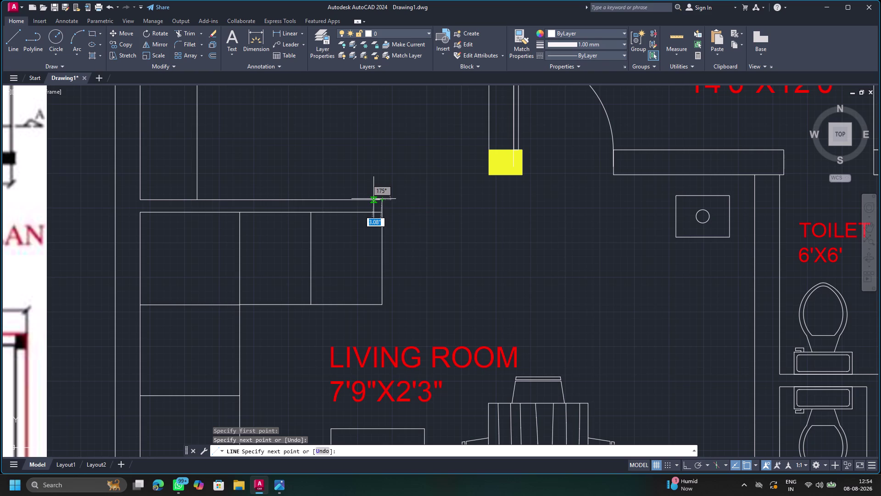
click(374, 199)
key(Escape)
scroll(up, 3)
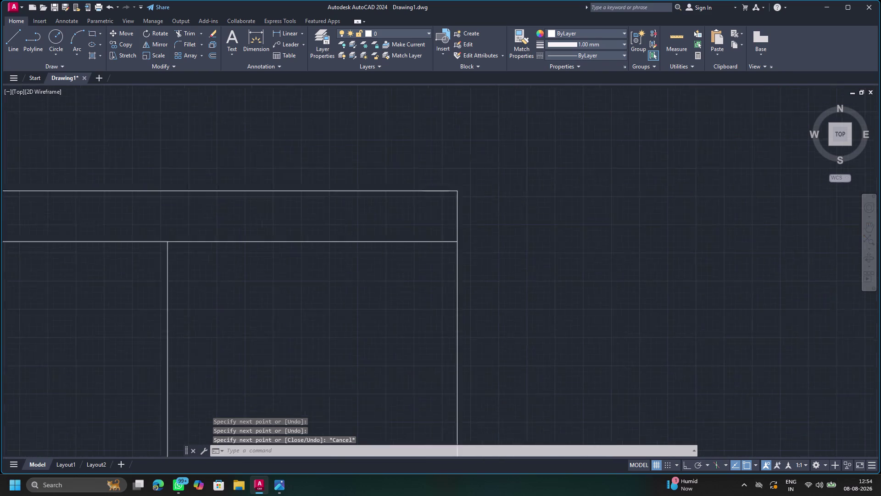
scroll(down, 3)
middle_drag(495, 192, 431, 181)
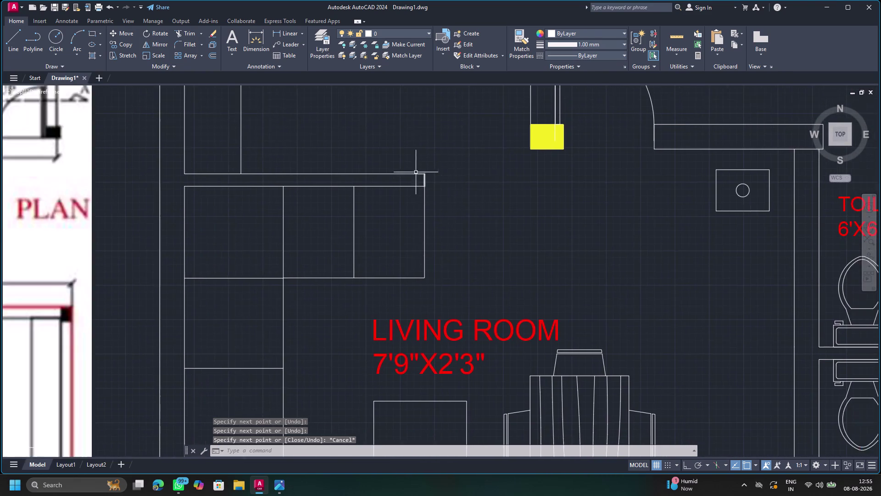
scroll(down, 3)
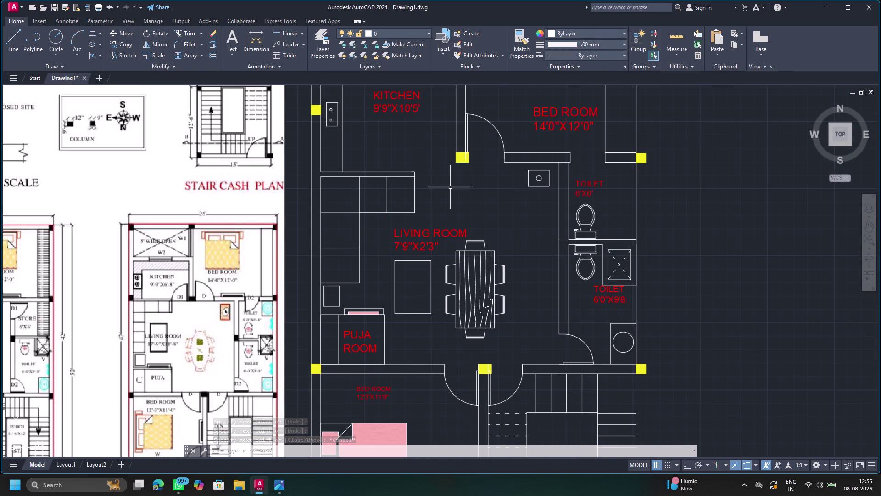
Copy the bedroom door to the kitchen opening.
click(495, 128)
click(116, 42)
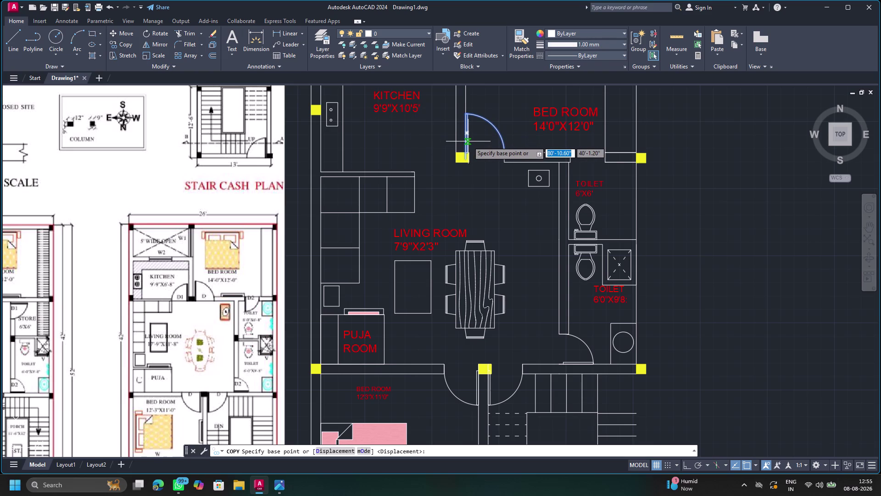
drag(466, 143, 456, 148)
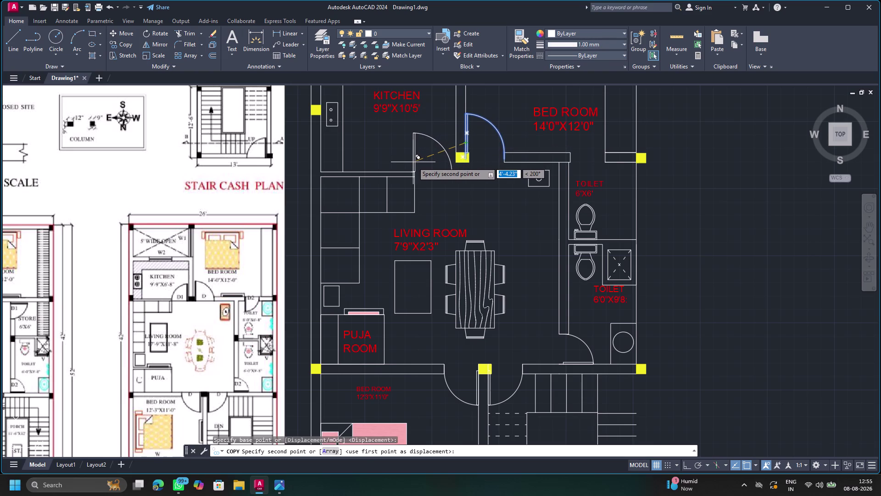
click(413, 162)
key(Escape)
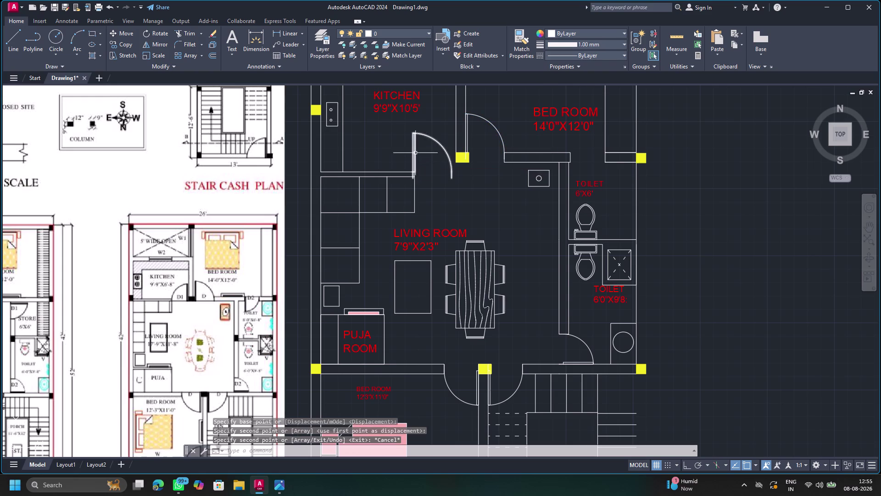
Select the copied door and flip its swing to open toward the kitchen.
click(415, 156)
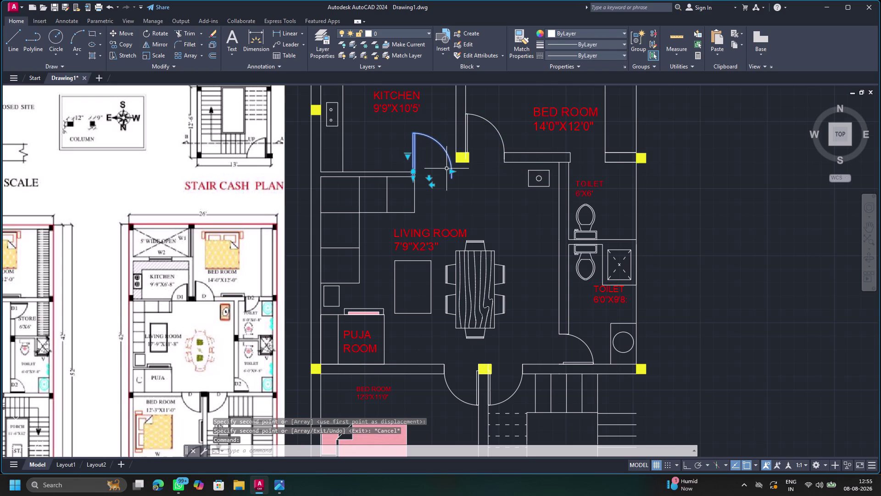
click(430, 179)
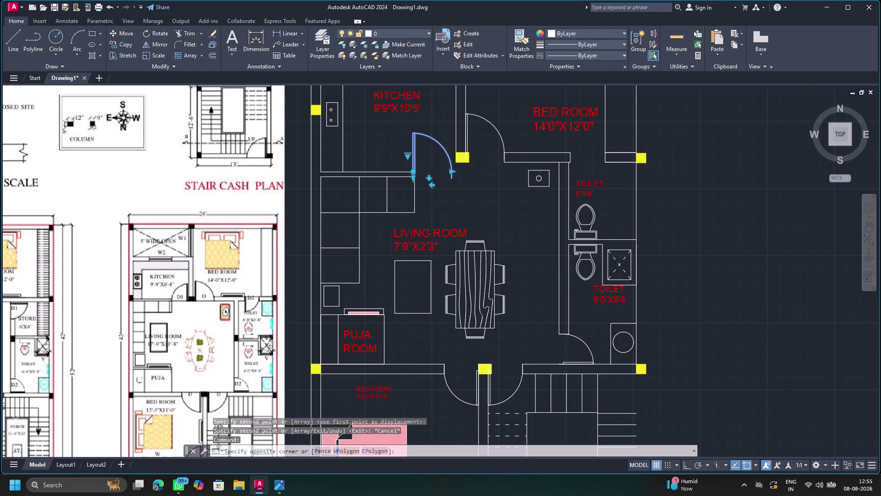
click(428, 178)
click(427, 179)
click(428, 179)
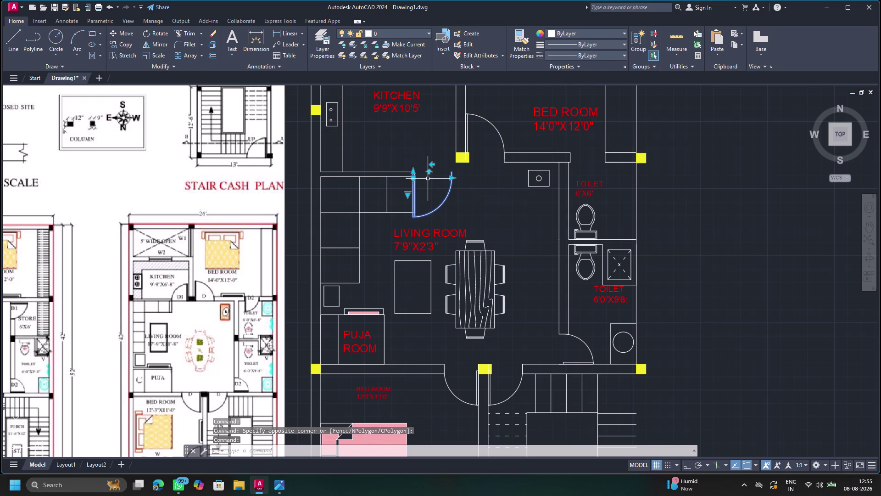
click(427, 170)
click(434, 183)
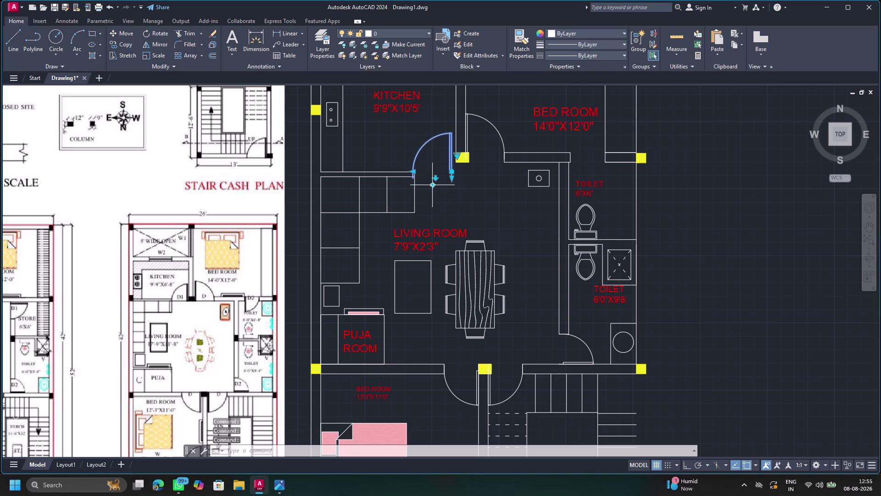
click(452, 134)
Grip-move the door leaf against the wall by the column.
drag(452, 134, 456, 123)
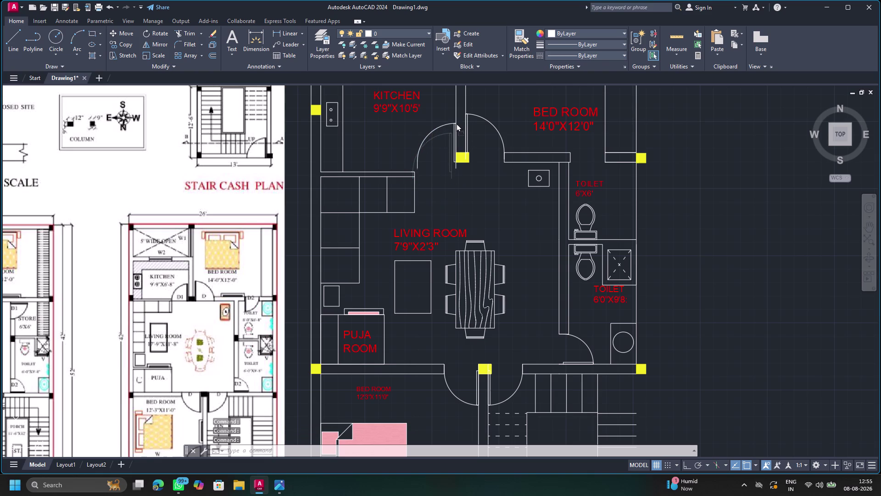
drag(456, 123, 458, 123)
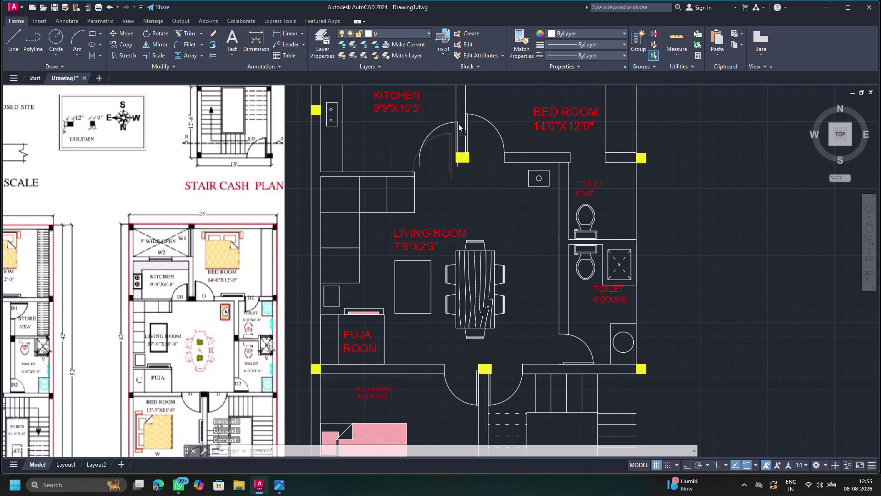
drag(458, 123, 455, 124)
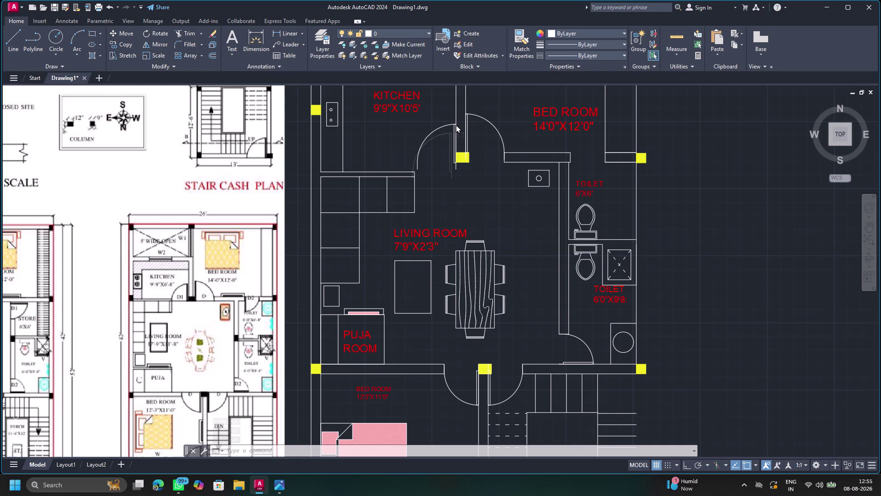
drag(455, 124, 456, 122)
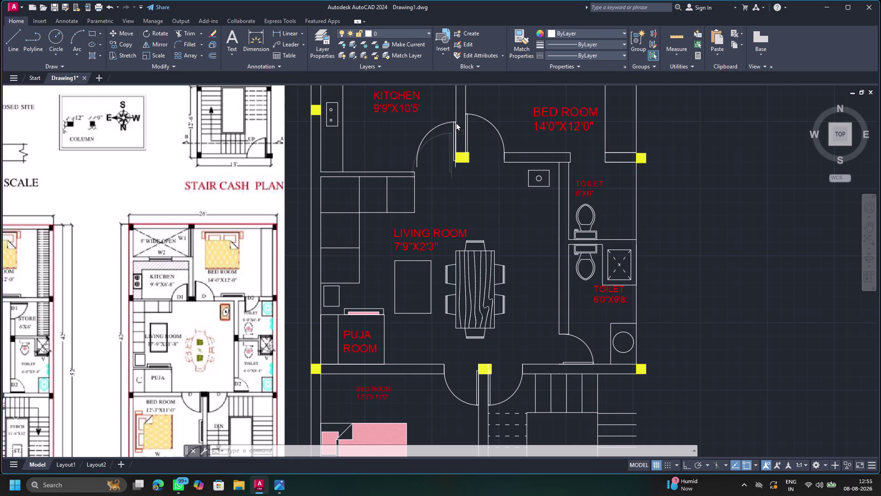
drag(455, 122, 456, 125)
scroll(up, 3)
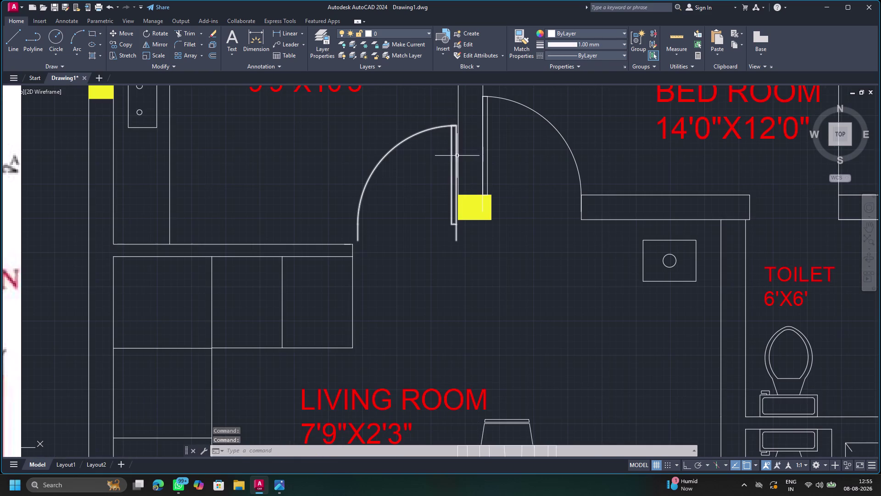
Stretch both ends of the kitchen door swing arc to meet the wall.
click(454, 224)
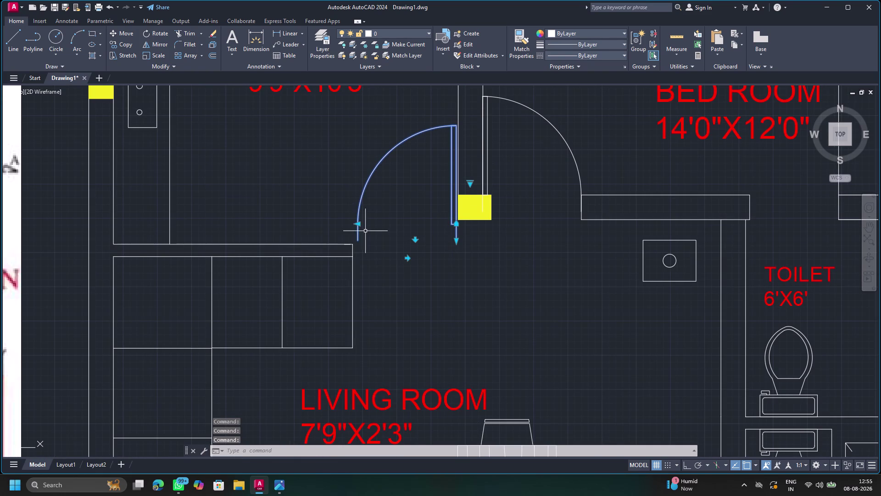
drag(456, 224, 455, 221)
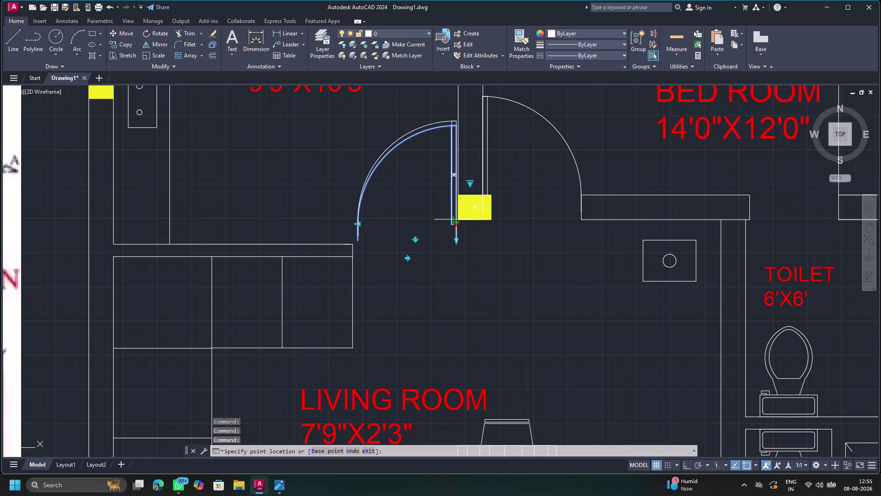
drag(456, 221, 458, 214)
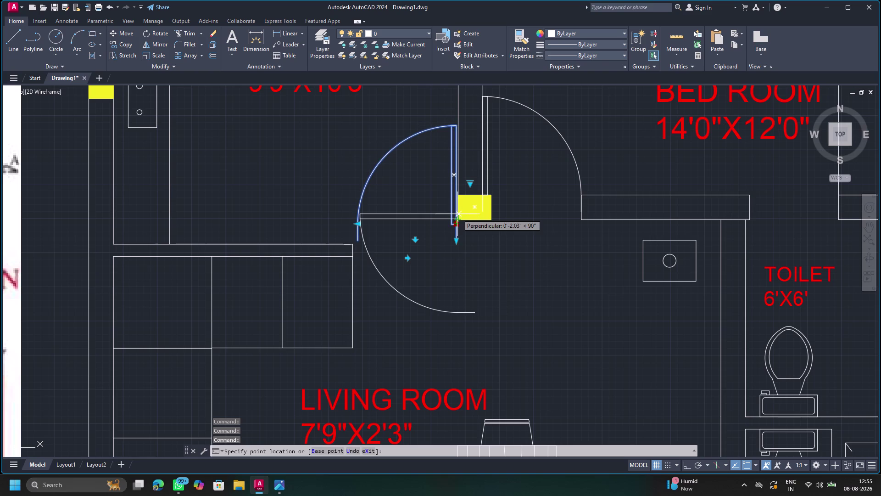
drag(458, 213, 457, 215)
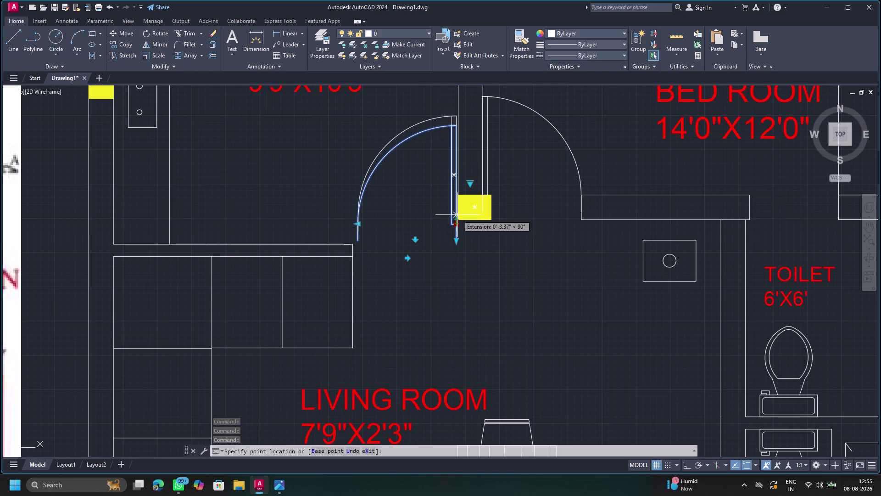
click(457, 215)
click(355, 215)
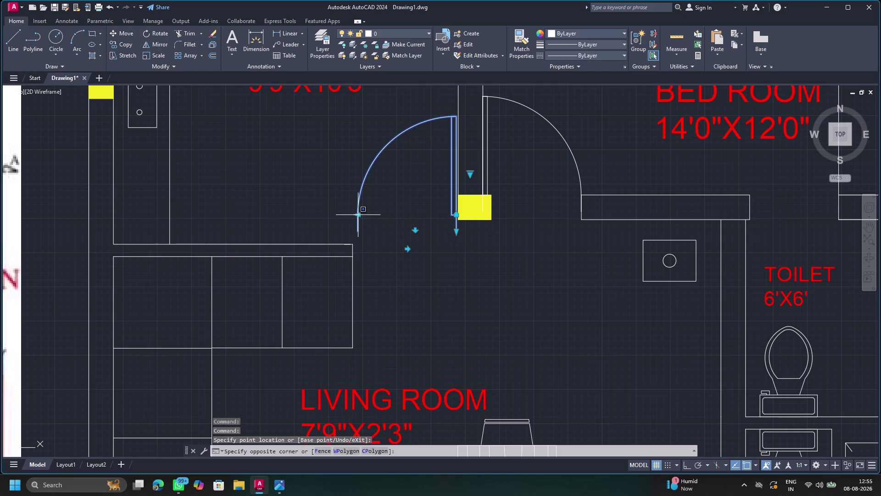
drag(360, 215, 348, 220)
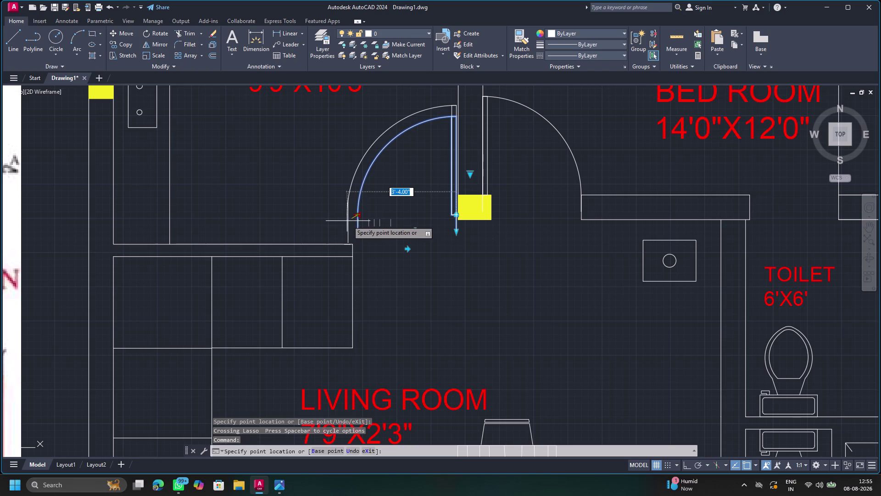
drag(348, 221, 353, 243)
click(353, 243)
drag(359, 215, 354, 235)
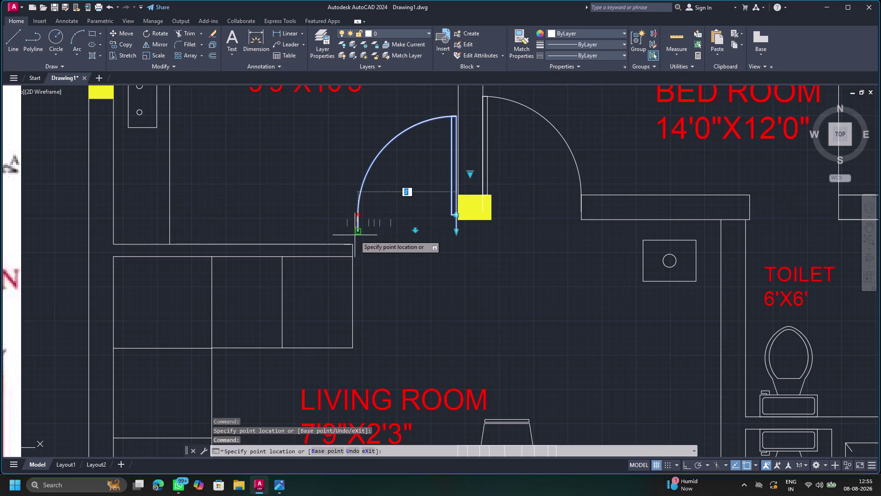
drag(354, 235, 352, 235)
click(352, 235)
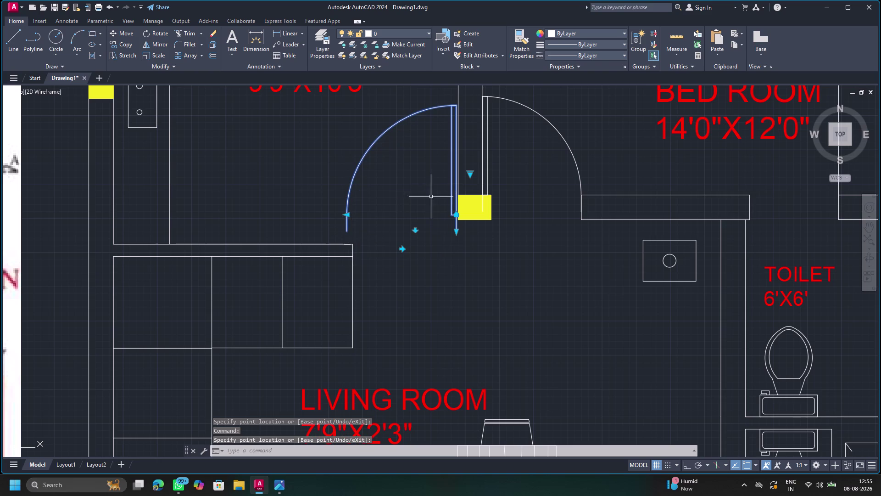
Lengthen the door leaf's bottom end down to the wall.
drag(456, 217, 459, 221)
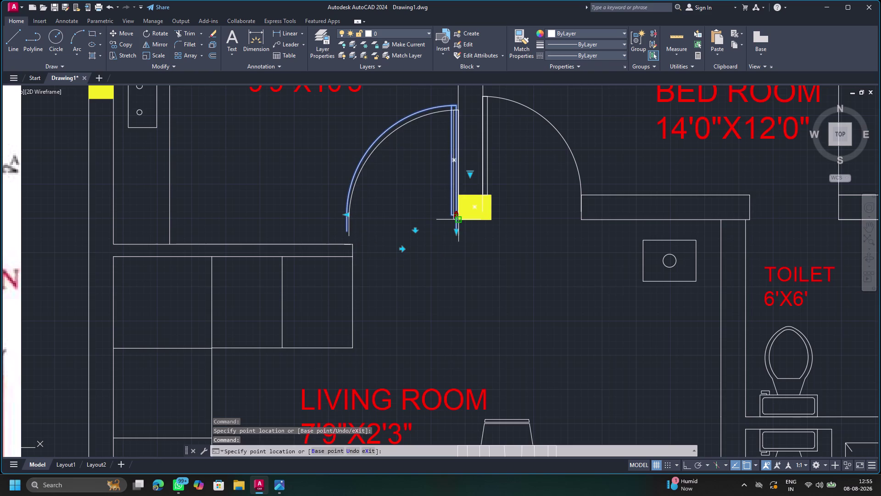
drag(460, 220, 460, 223)
drag(460, 224, 460, 230)
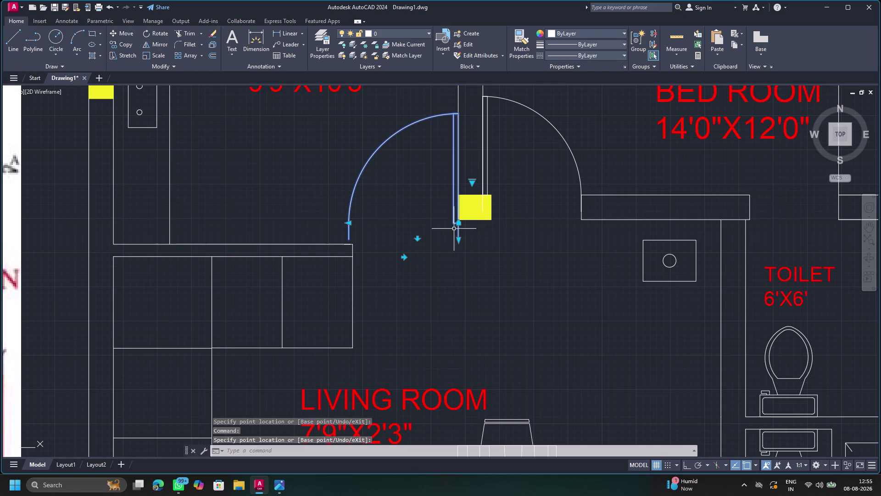
key(Escape)
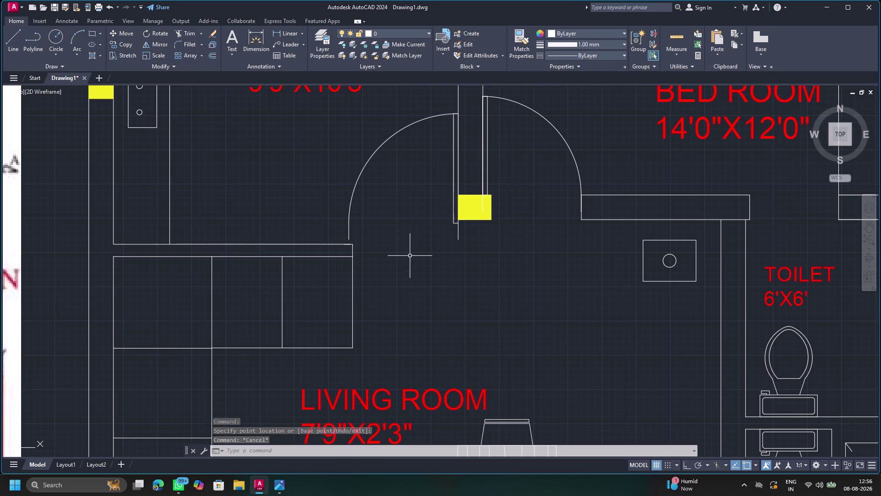
Try selecting the kitchen door arc and leaf, then clear the selection.
click(350, 207)
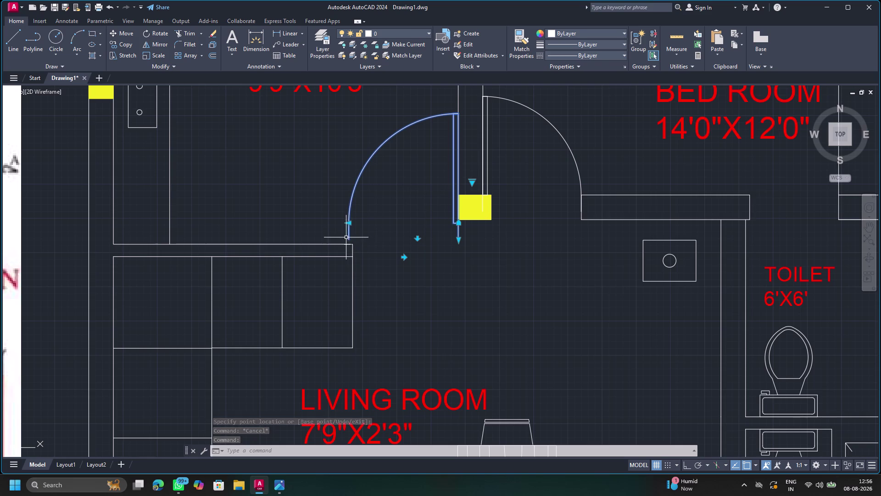
drag(350, 220, 351, 230)
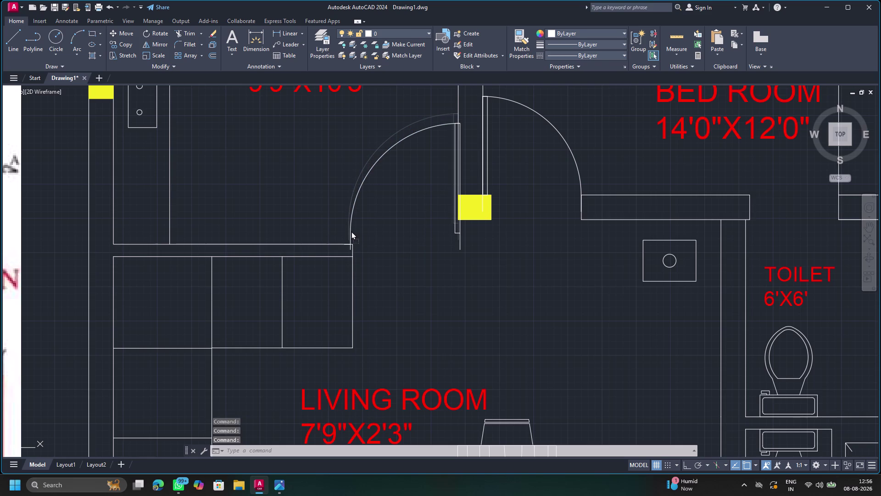
drag(351, 231, 353, 227)
click(353, 228)
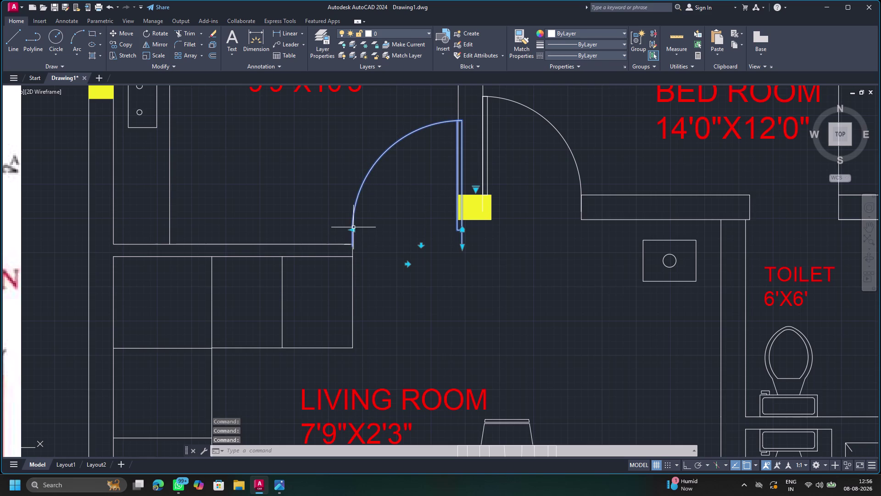
scroll(up, 3)
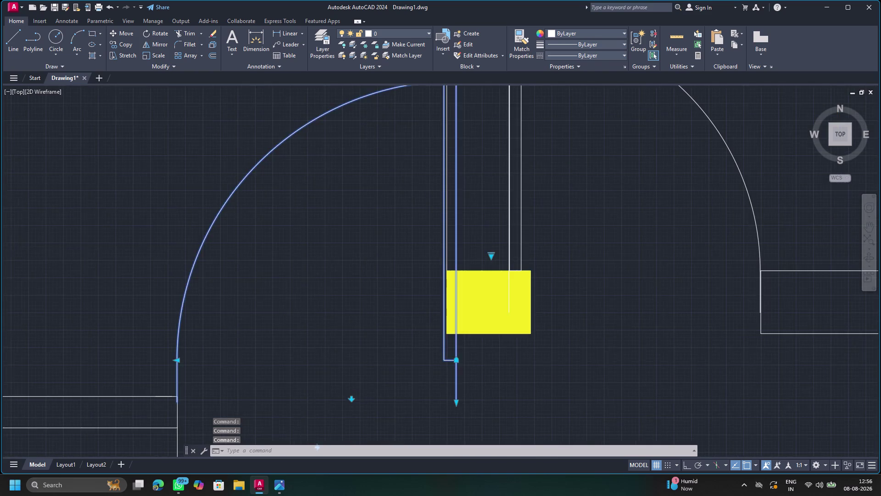
scroll(down, 3)
scroll(down, 3)
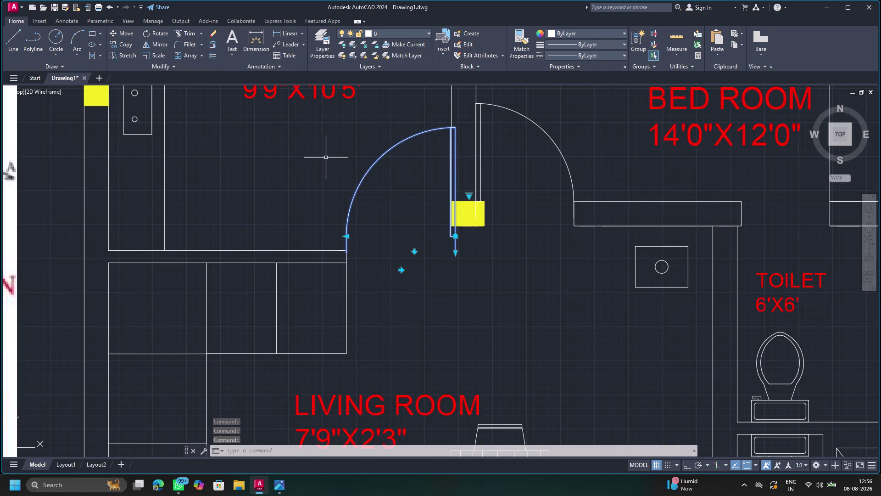
key(Escape)
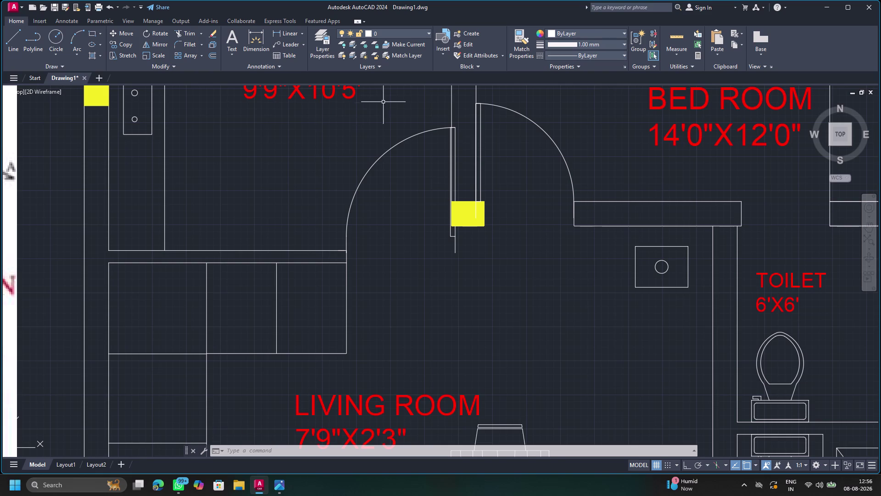
Reselect the kitchen door swing and delete it, leaving an open doorway.
click(432, 130)
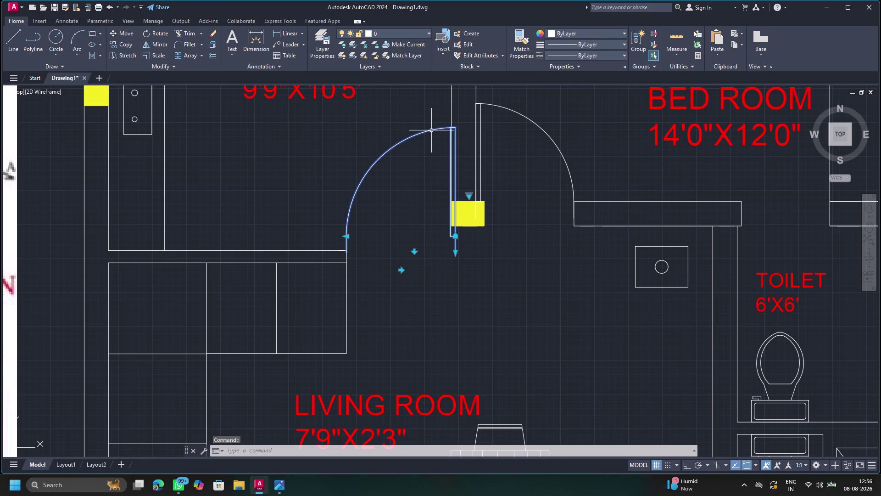
key(Escape)
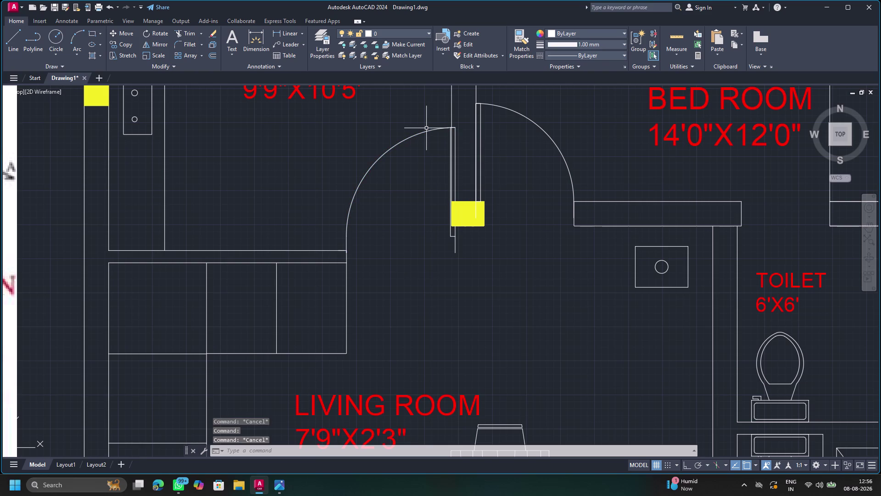
click(427, 131)
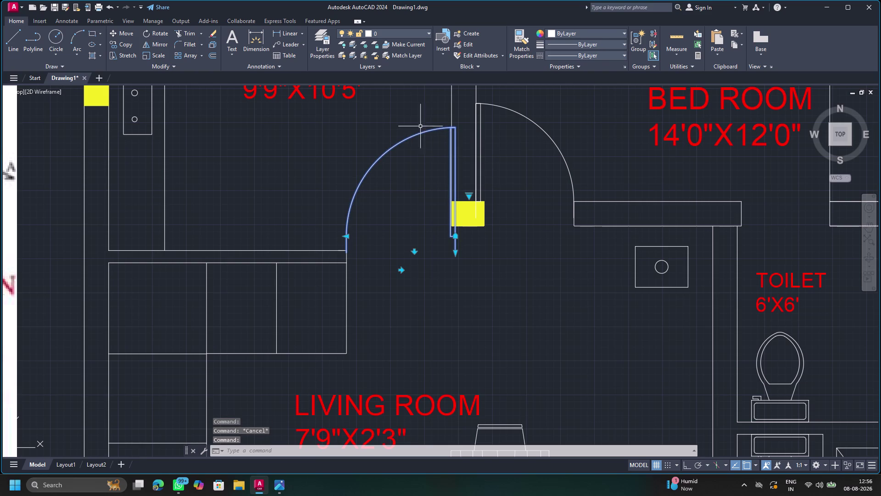
key(Delete)
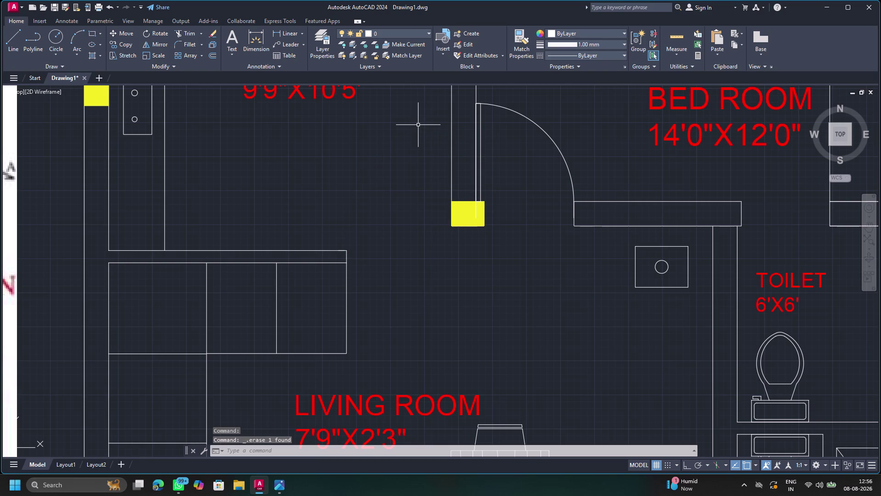
scroll(down, 3)
middle_drag(411, 225, 344, 234)
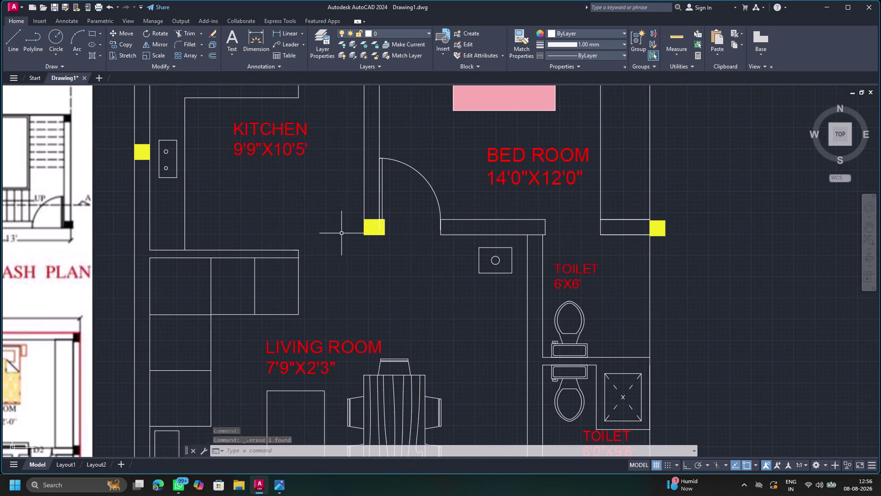
scroll(up, 3)
scroll(down, 3)
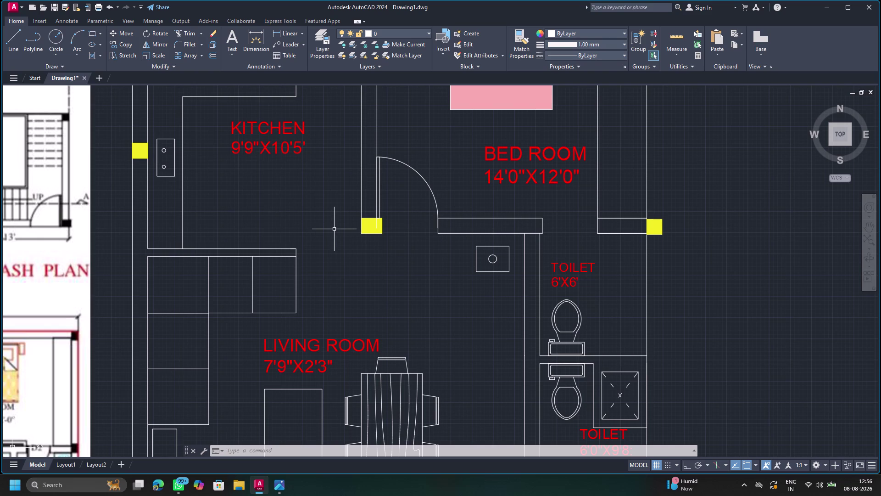
scroll(down, 3)
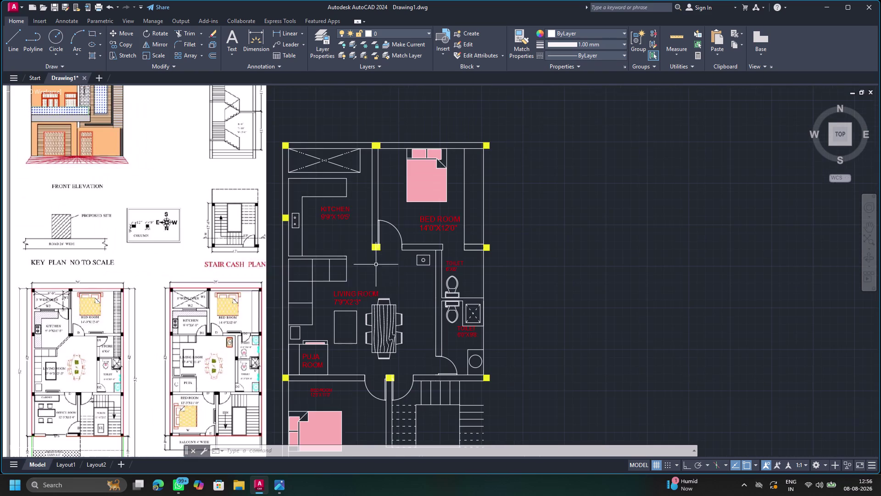
middle_drag(366, 281, 360, 242)
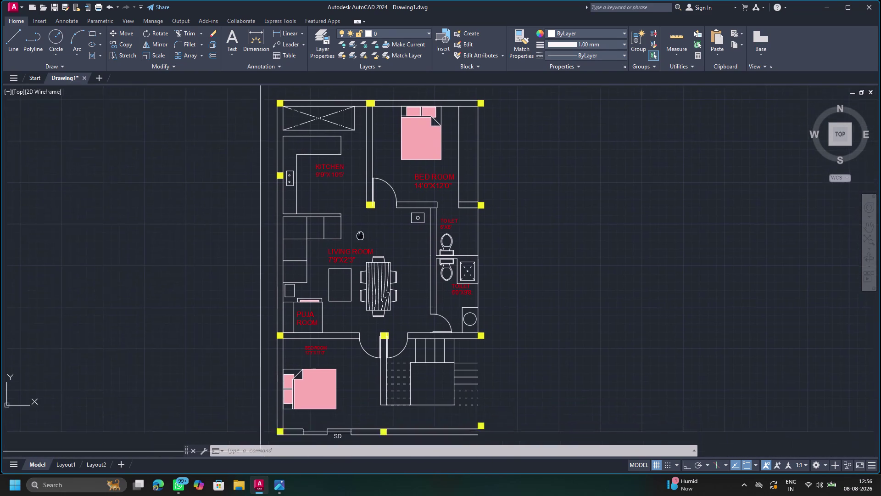
middle_drag(360, 242, 356, 177)
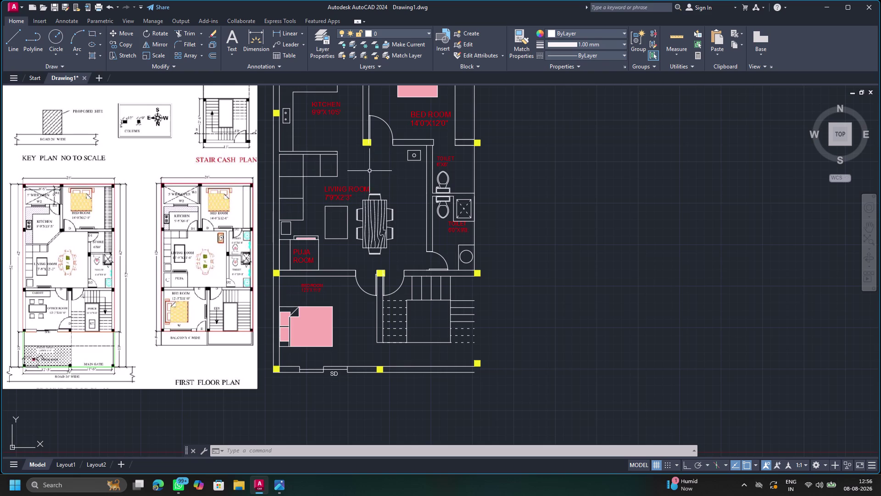
middle_drag(365, 170, 354, 233)
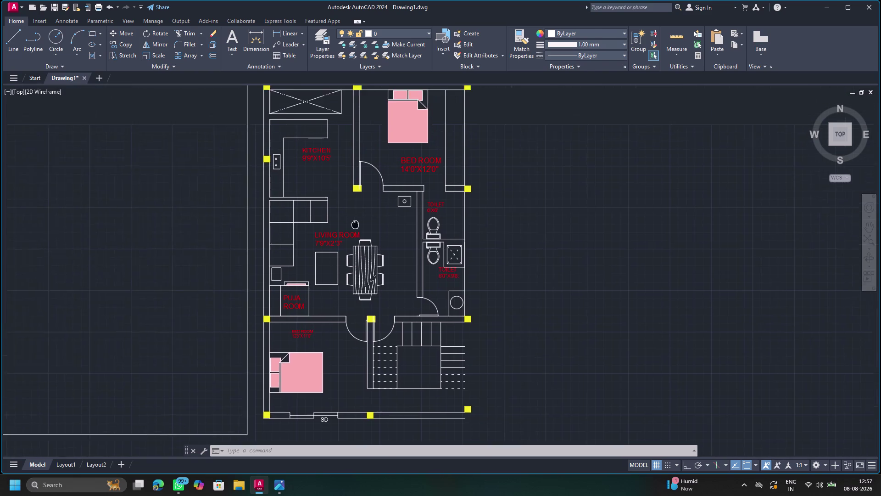
middle_drag(355, 232, 346, 285)
scroll(down, 3)
scroll(up, 3)
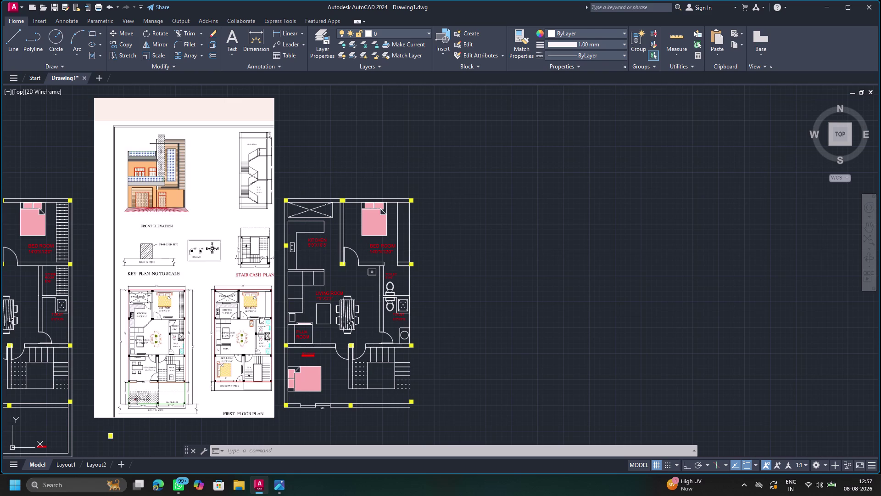
Zoom out to view the whole first-floor plan.
scroll(up, 3)
scroll(down, 3)
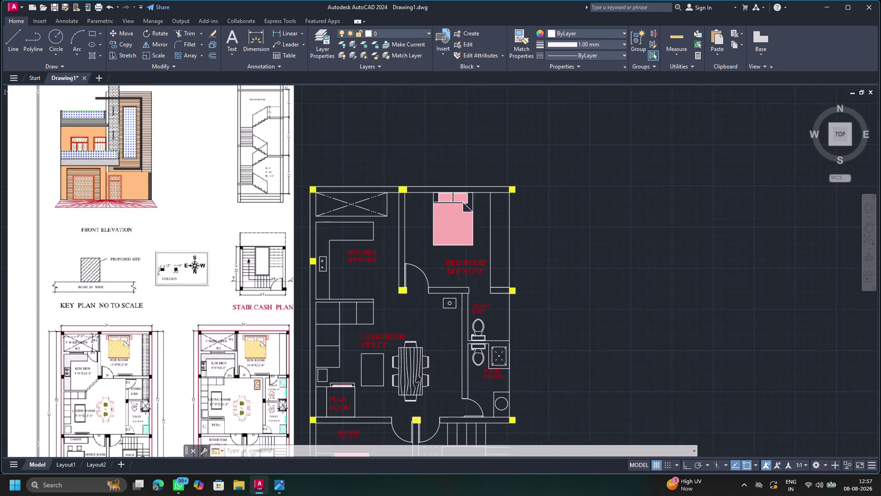
scroll(down, 3)
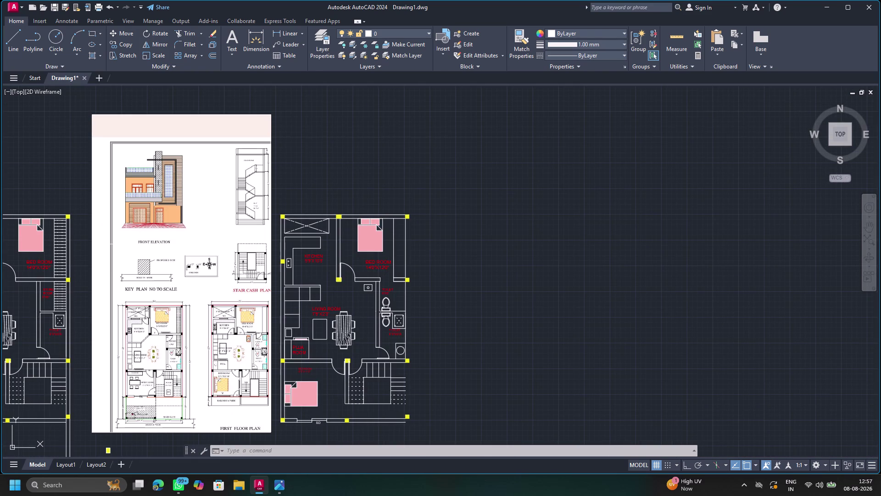
scroll(up, 3)
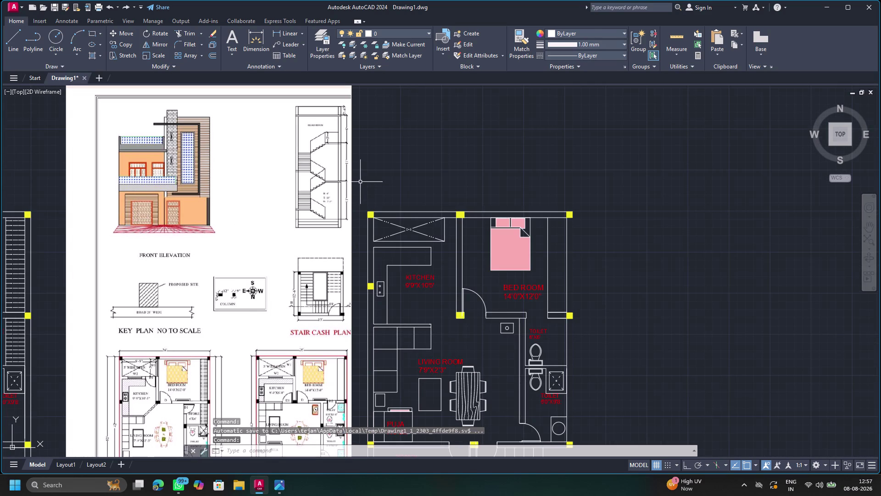
scroll(down, 3)
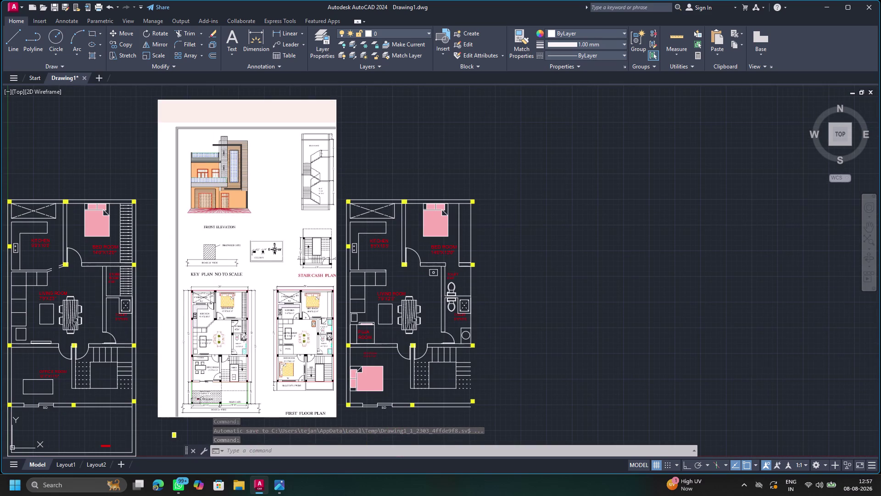
scroll(down, 3)
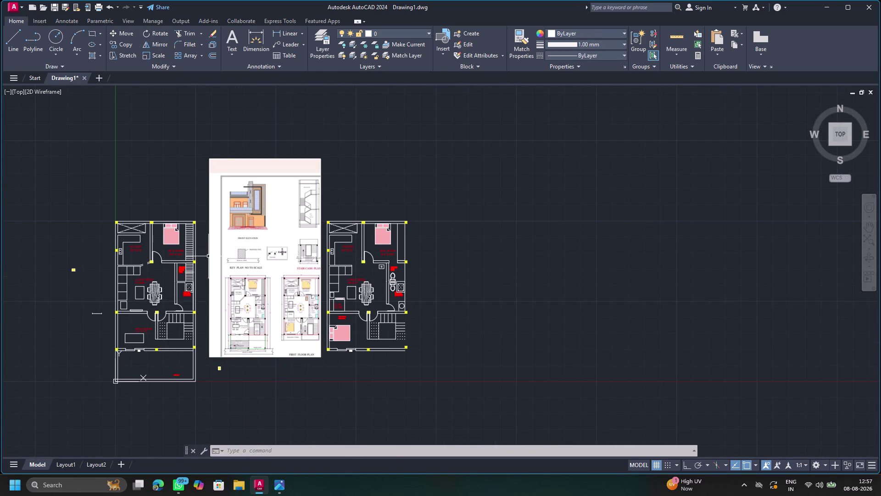
click(213, 166)
click(315, 160)
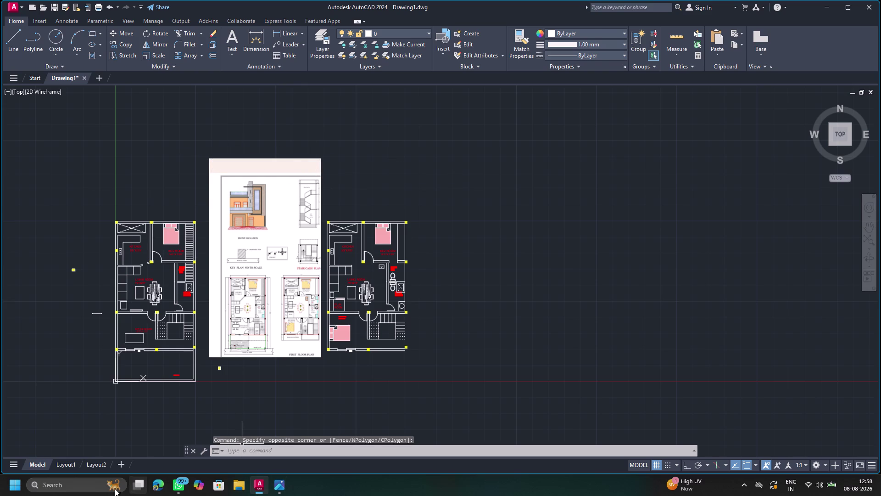
Minimize AutoCAD and open the Fuji reference plan image from the desktop.
click(827, 3)
click(62, 19)
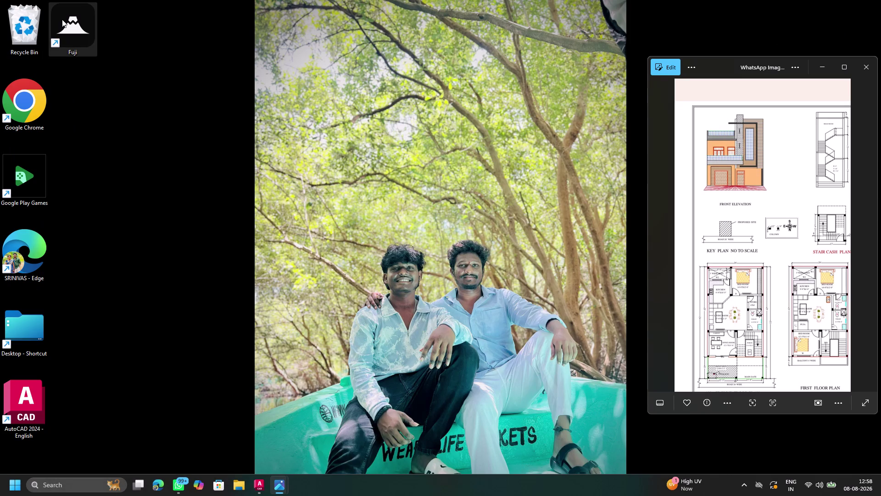
double_click(80, 42)
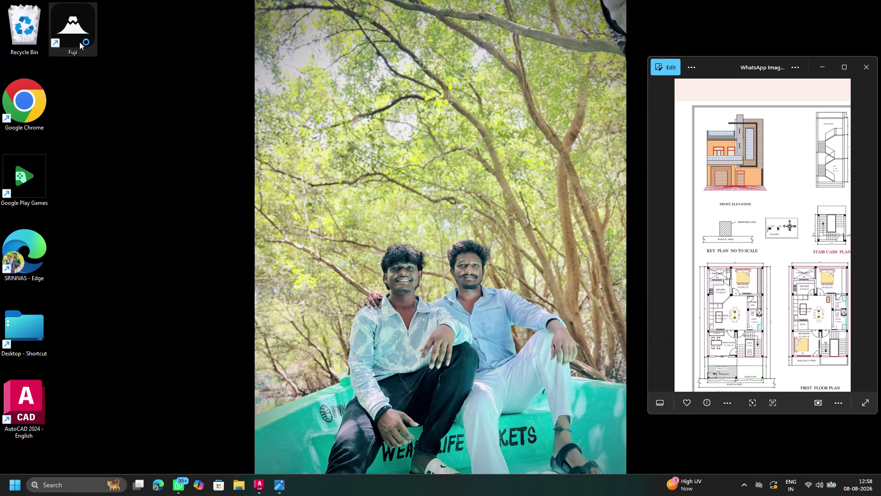